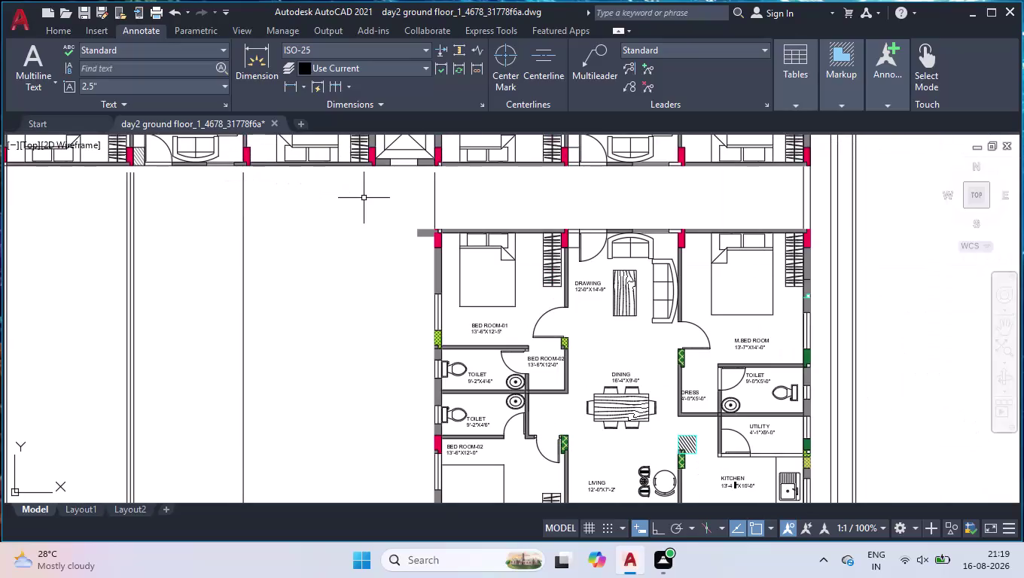
Draw a horizontal line from the corridor wall corner leftward to the left boundary line.
key(l)
key(Return)
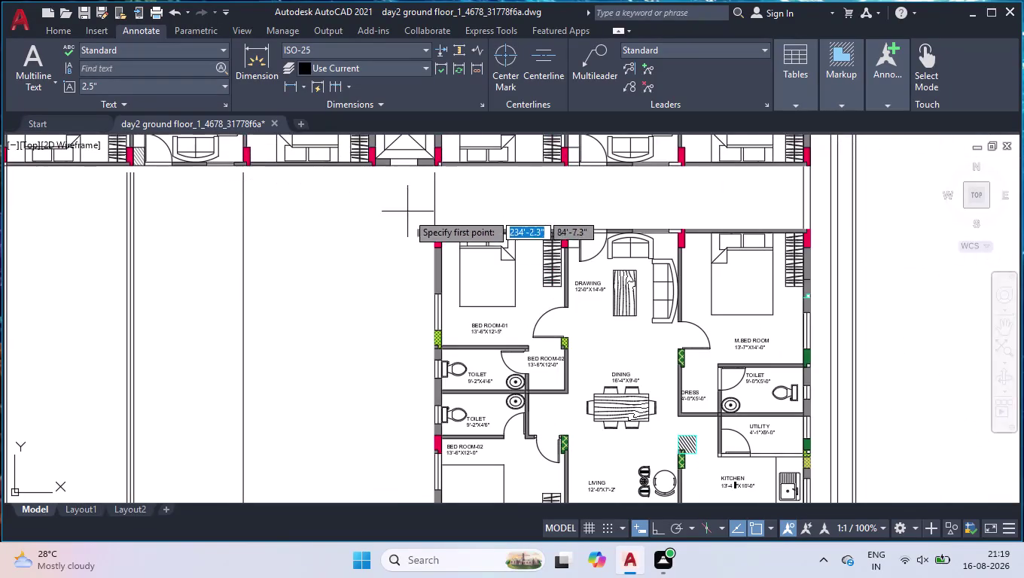
scroll(up, 3)
scroll(up, 3)
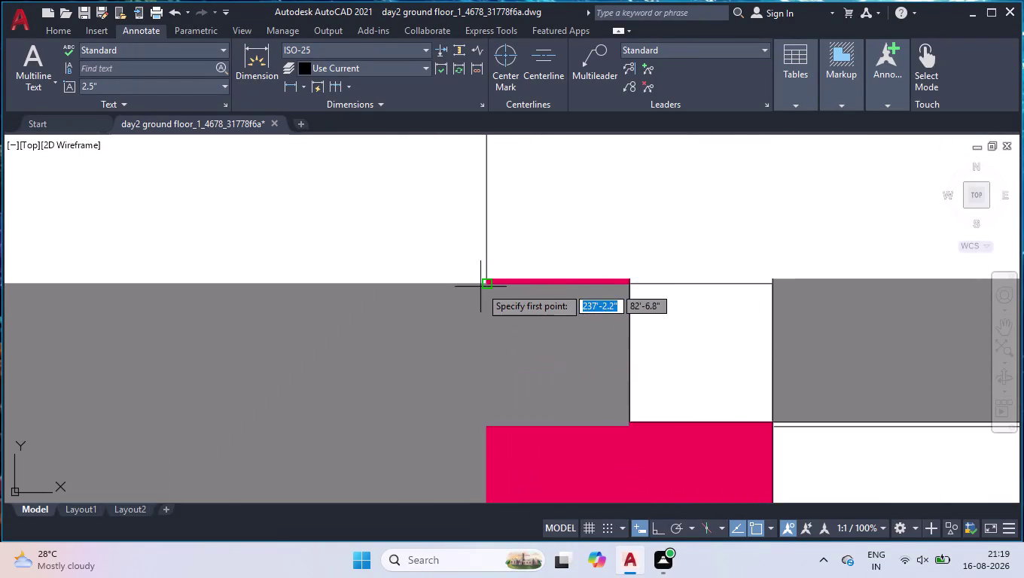
scroll(up, 3)
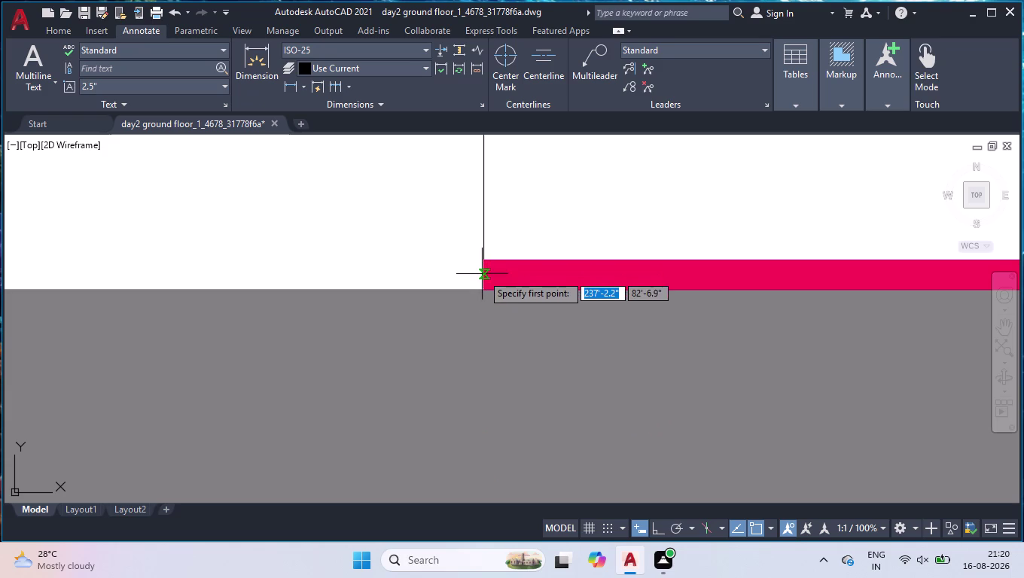
click(482, 288)
scroll(down, 3)
scroll(down, 3)
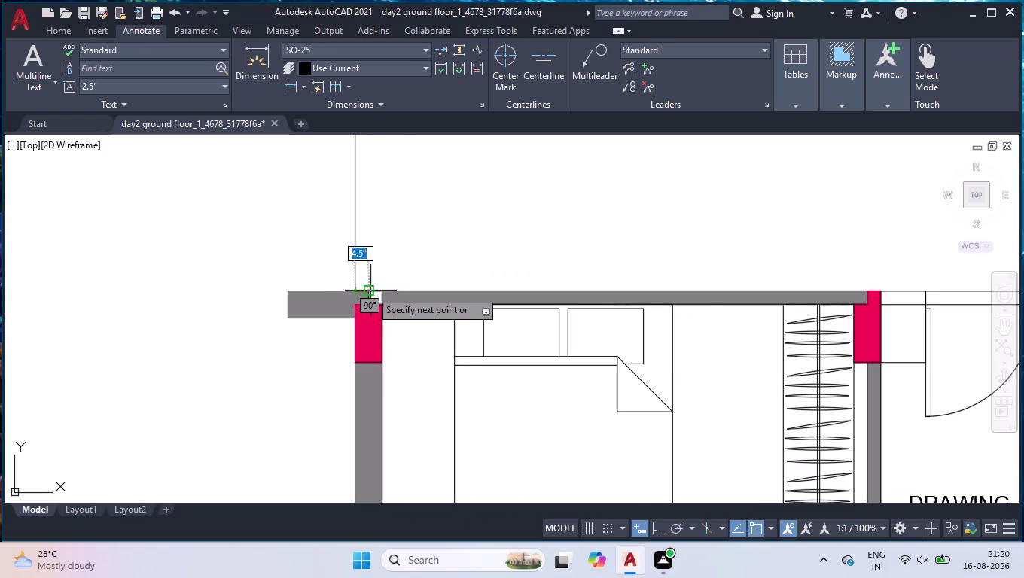
click(657, 532)
scroll(down, 3)
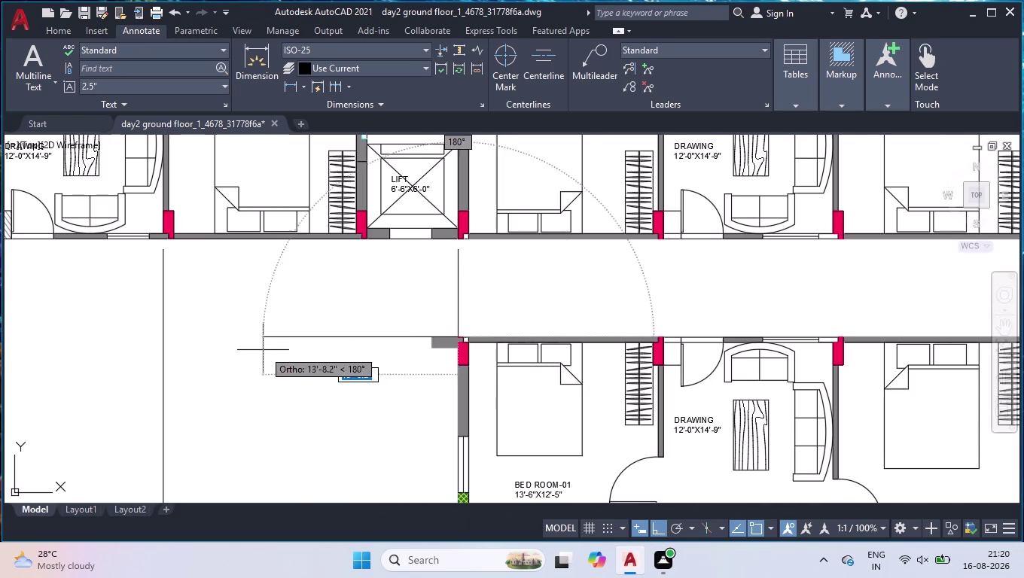
scroll(down, 3)
scroll(up, 3)
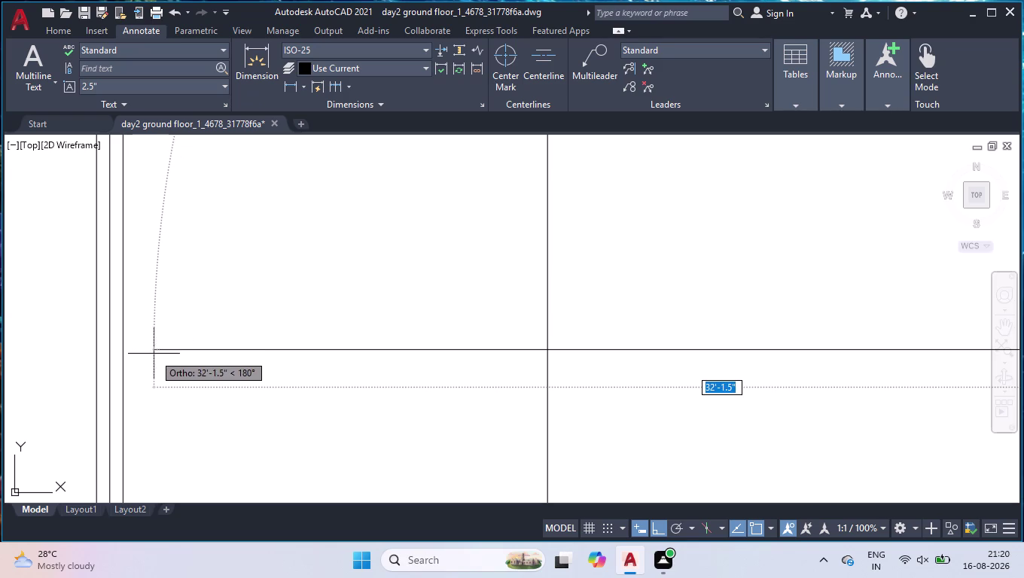
click(111, 353)
key(space)
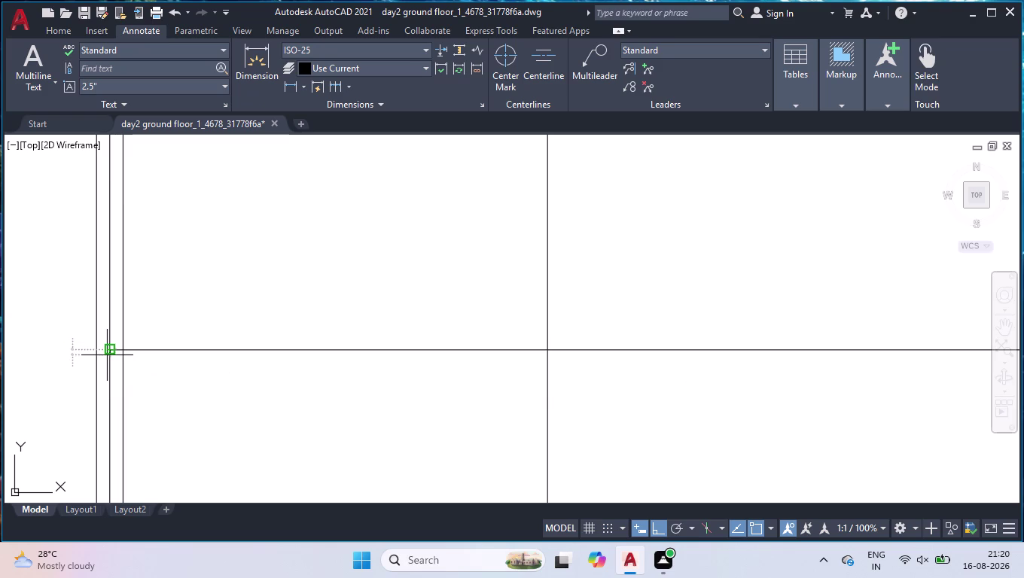
scroll(down, 3)
Fence-trim the stray vertical line segments sticking out above the new horizontal line.
text(t)
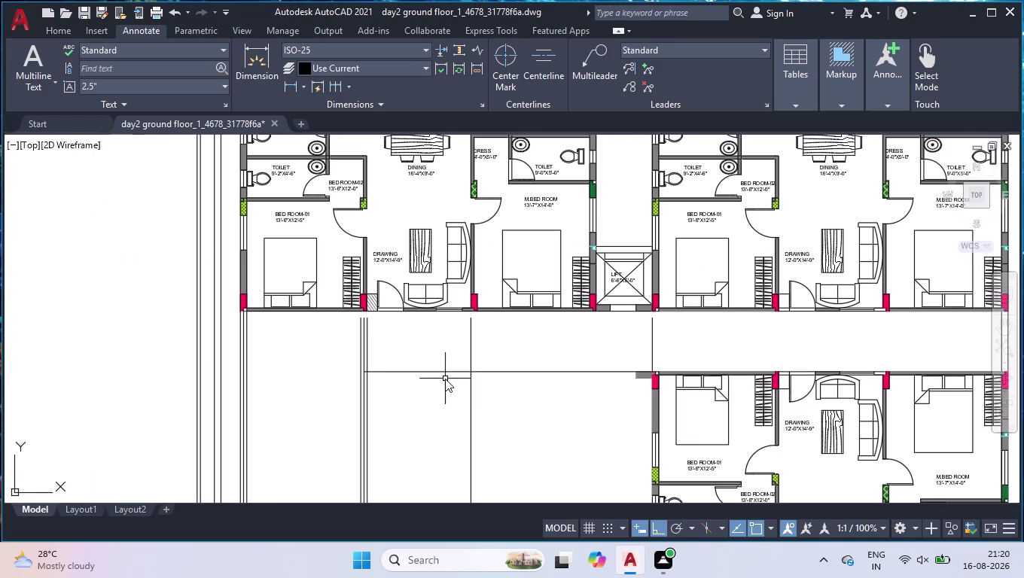
text(r)
key(Return)
scroll(up, 3)
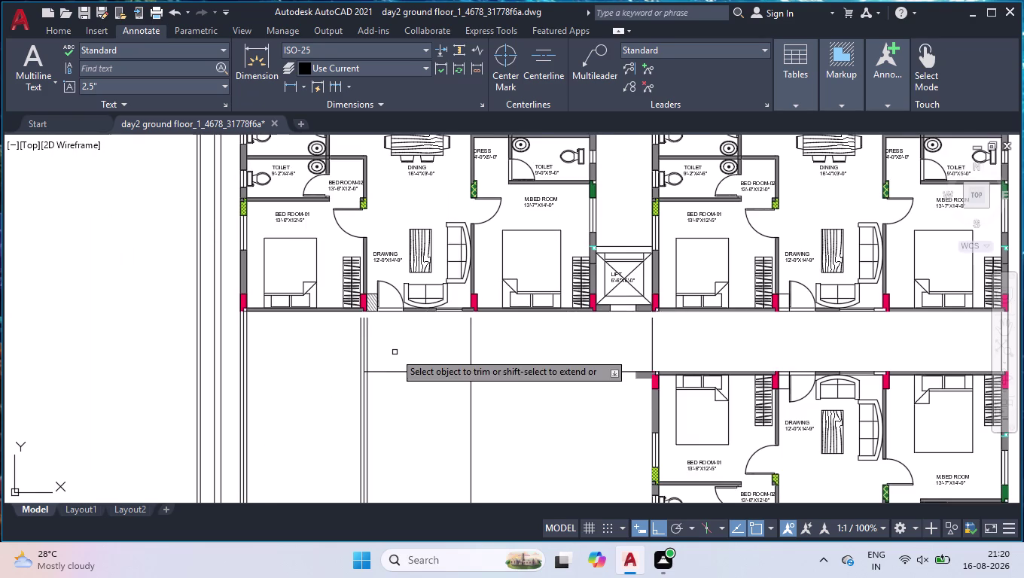
scroll(up, 3)
click(273, 367)
scroll(down, 3)
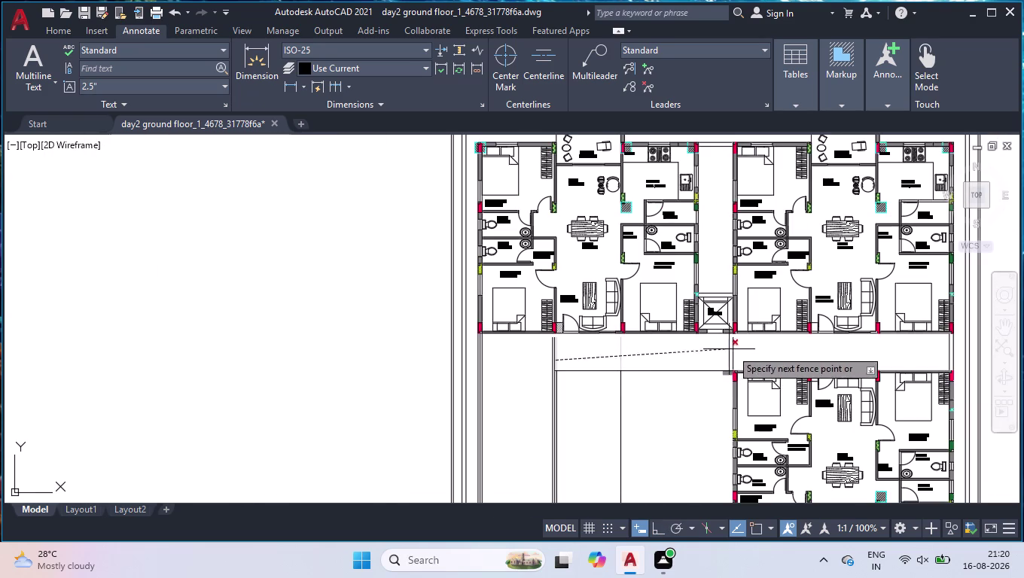
click(759, 347)
key(Return)
scroll(down, 3)
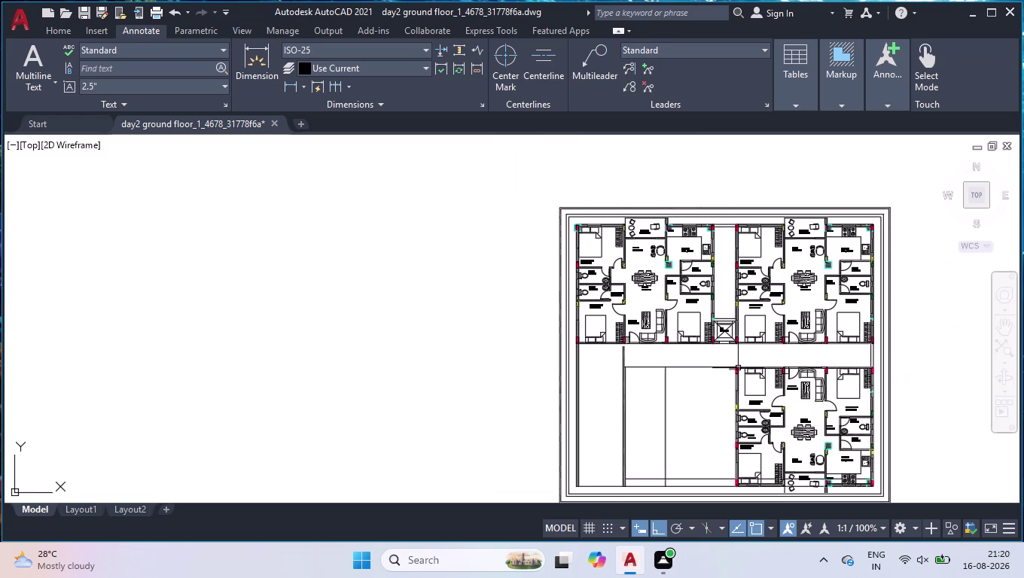
scroll(up, 3)
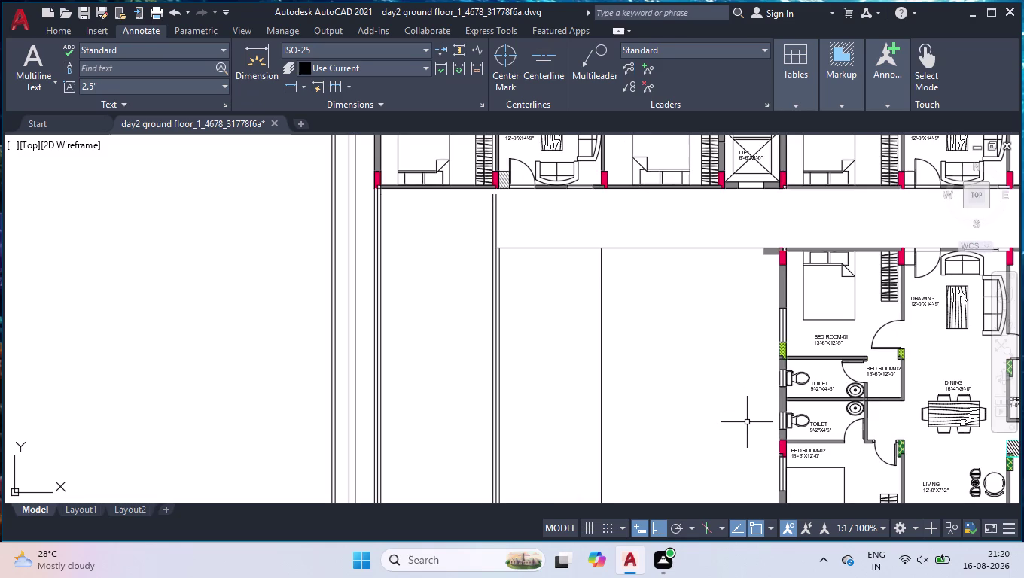
scroll(up, 3)
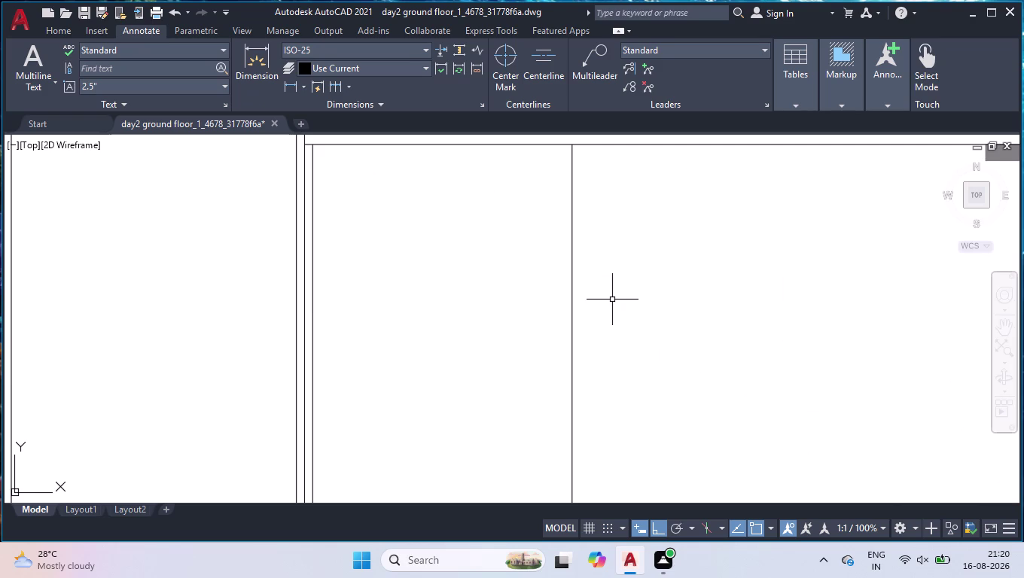
Extend the divider line using a fence selection.
scroll(down, 3)
scroll(down, 3)
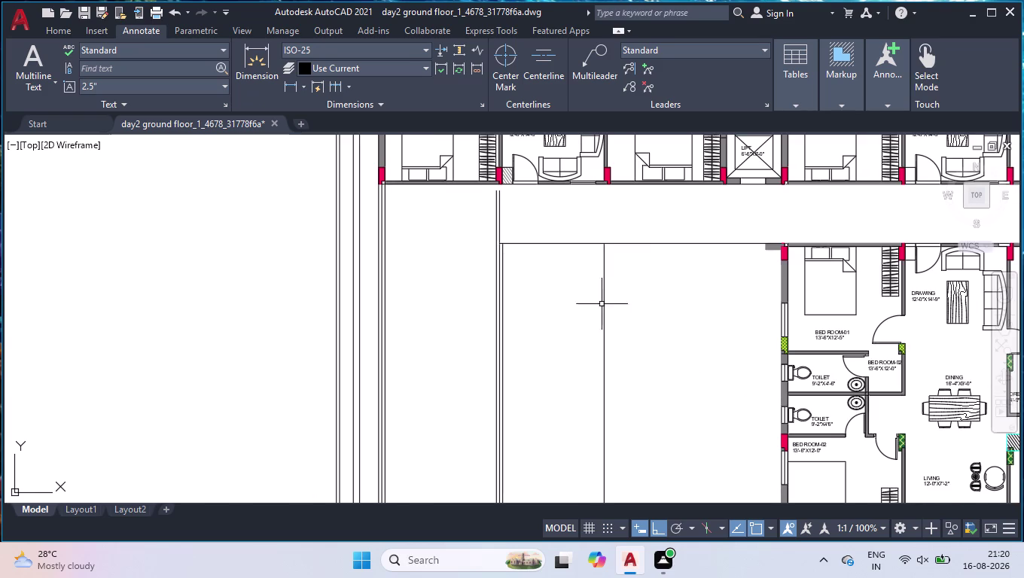
text(ex)
key(Return)
click(516, 222)
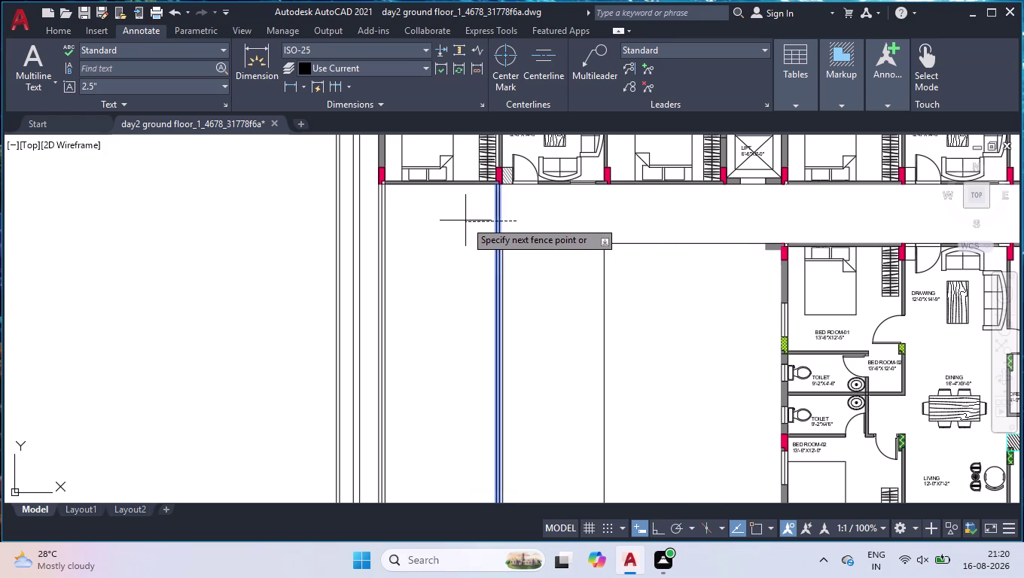
click(467, 218)
key(Return)
scroll(down, 3)
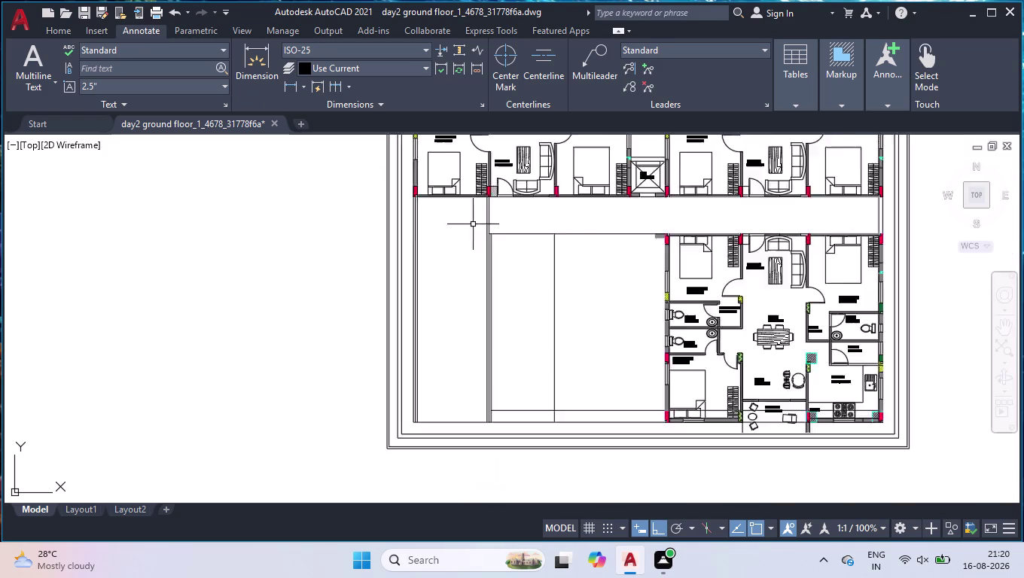
scroll(down, 3)
scroll(up, 3)
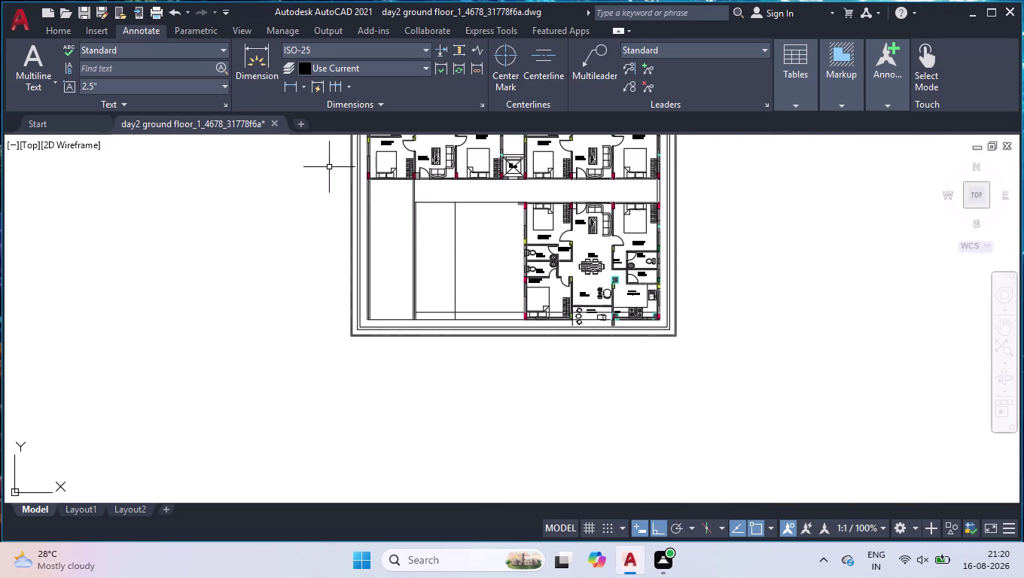
scroll(up, 3)
scroll(down, 3)
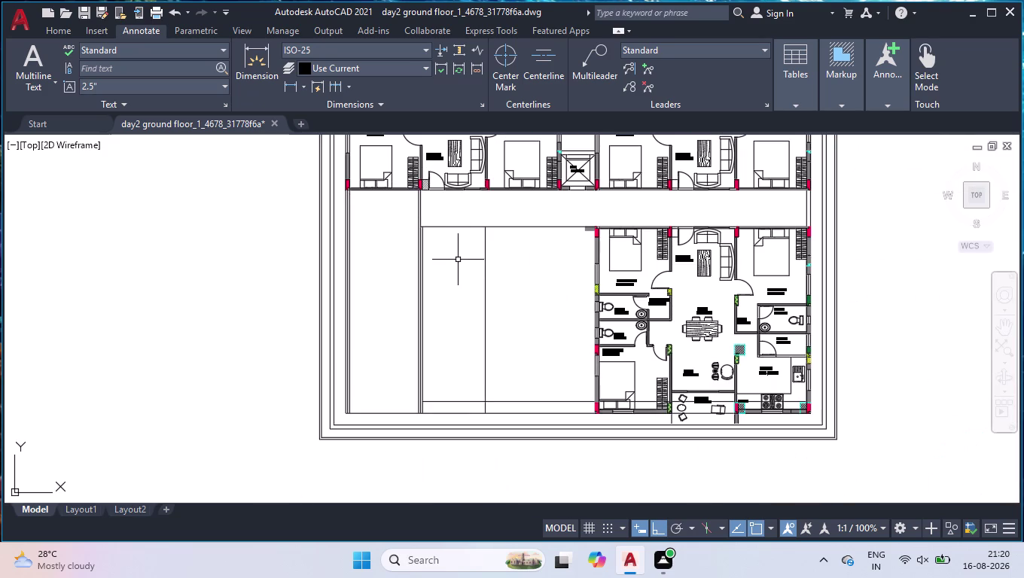
Draw a vertical line from the bottom boundary up to the corridor wall.
key(l)
key(Return)
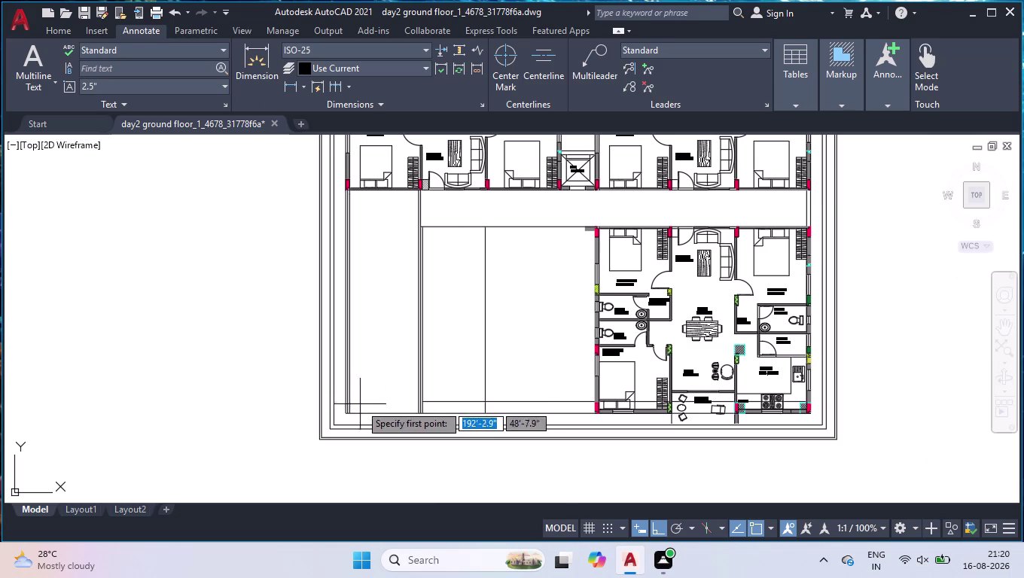
click(386, 409)
scroll(up, 3)
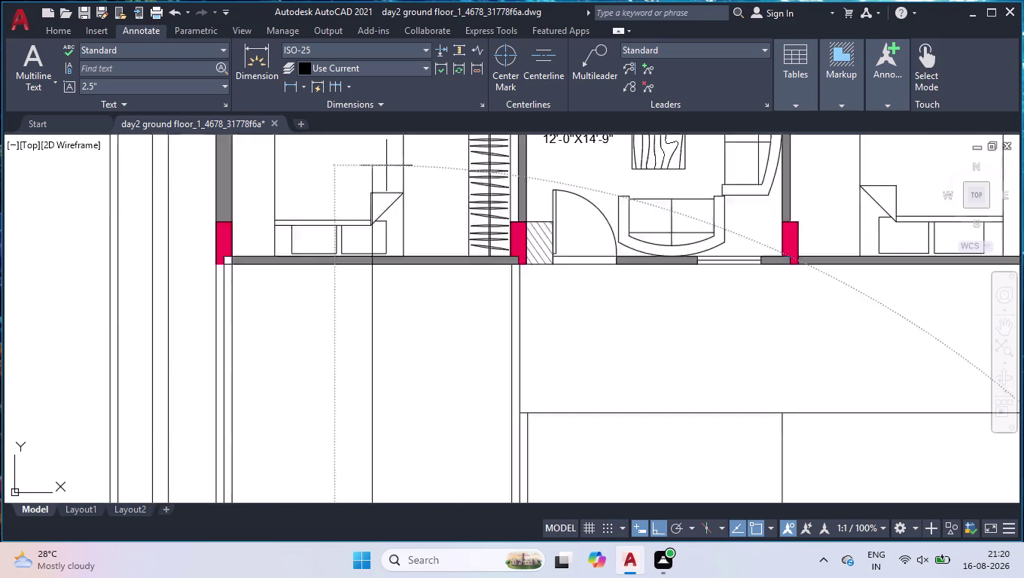
scroll(up, 3)
scroll(up, 3)
click(355, 378)
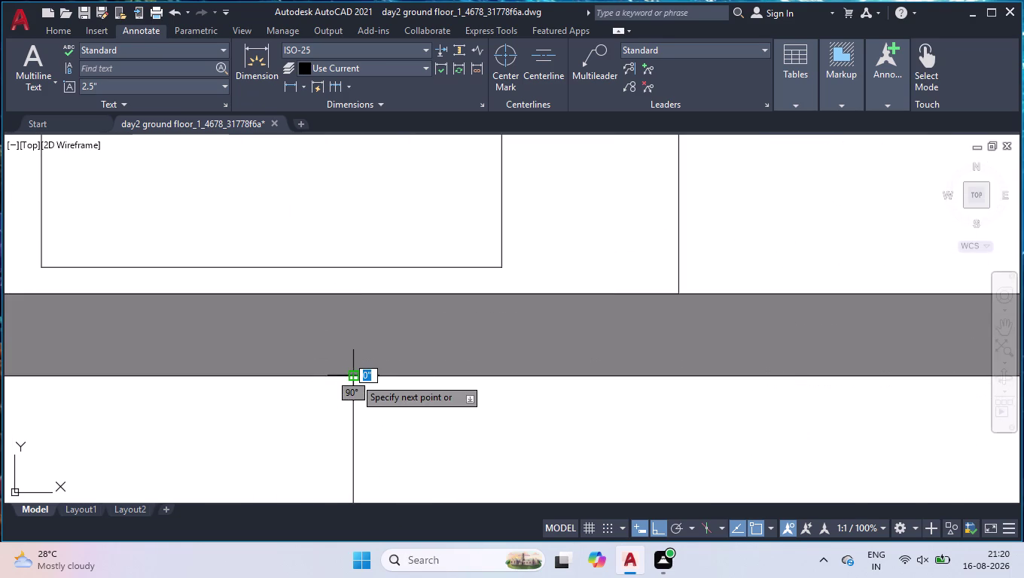
key(space)
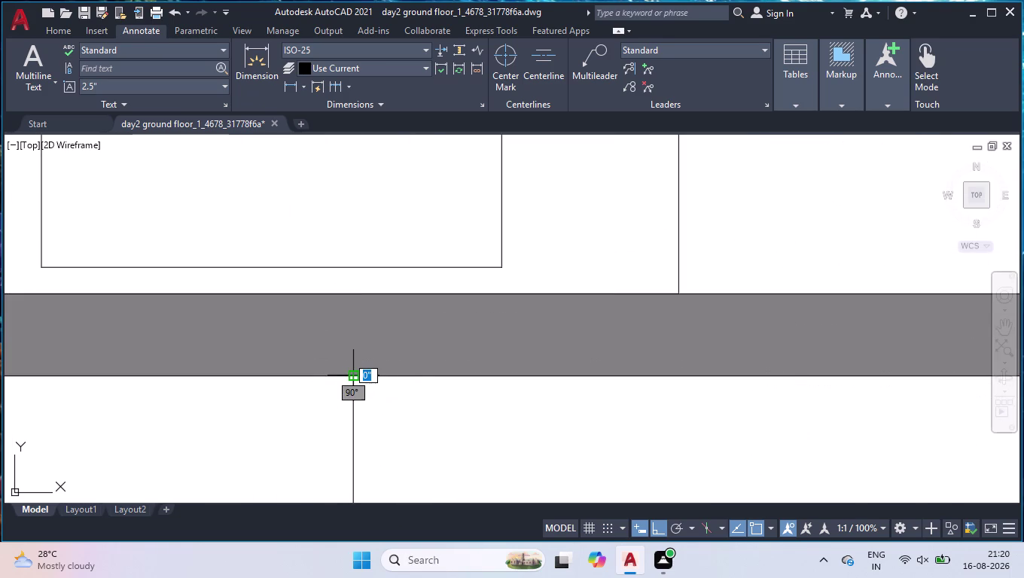
scroll(down, 3)
scroll(down, 3)
Bring up the Home tab's drawing and editing tools.
click(52, 34)
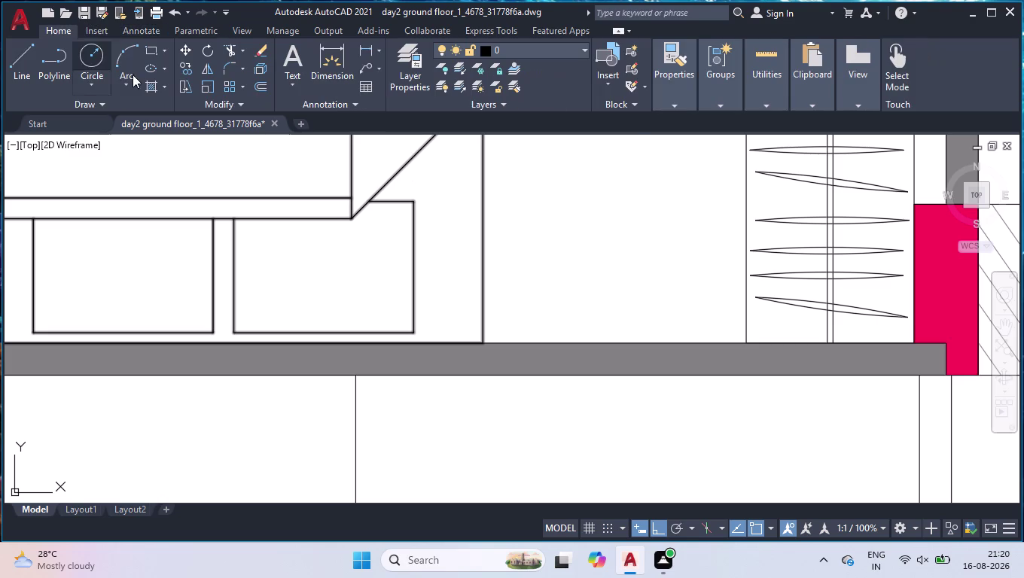
scroll(down, 3)
scroll(down, 3)
scroll(down, 3)
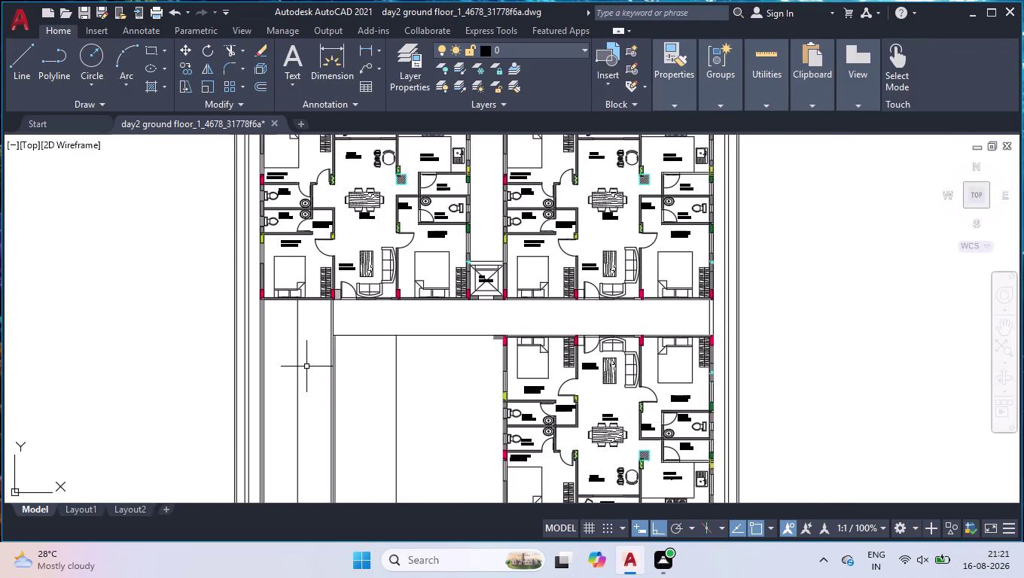
scroll(down, 3)
scroll(up, 3)
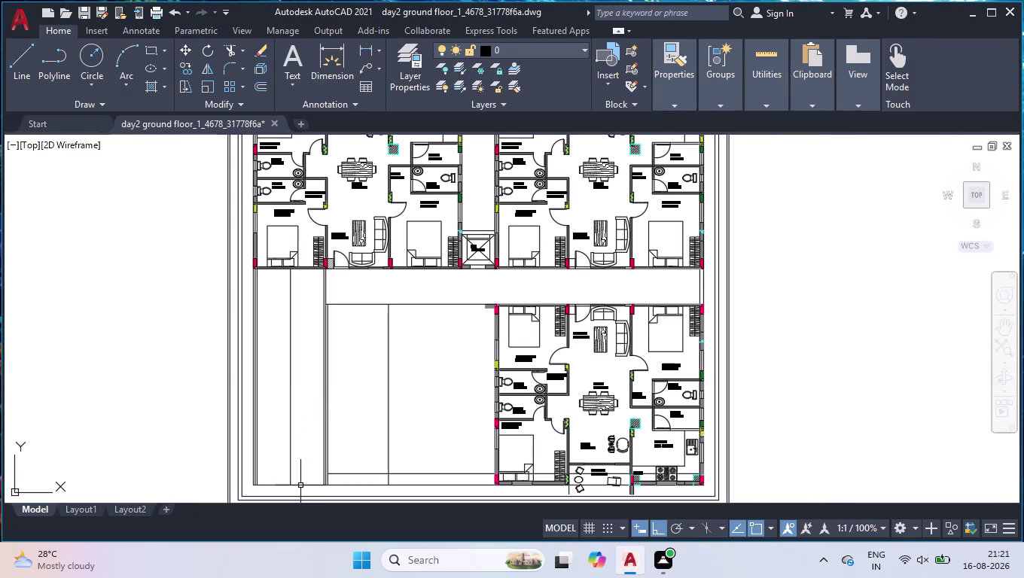
scroll(up, 3)
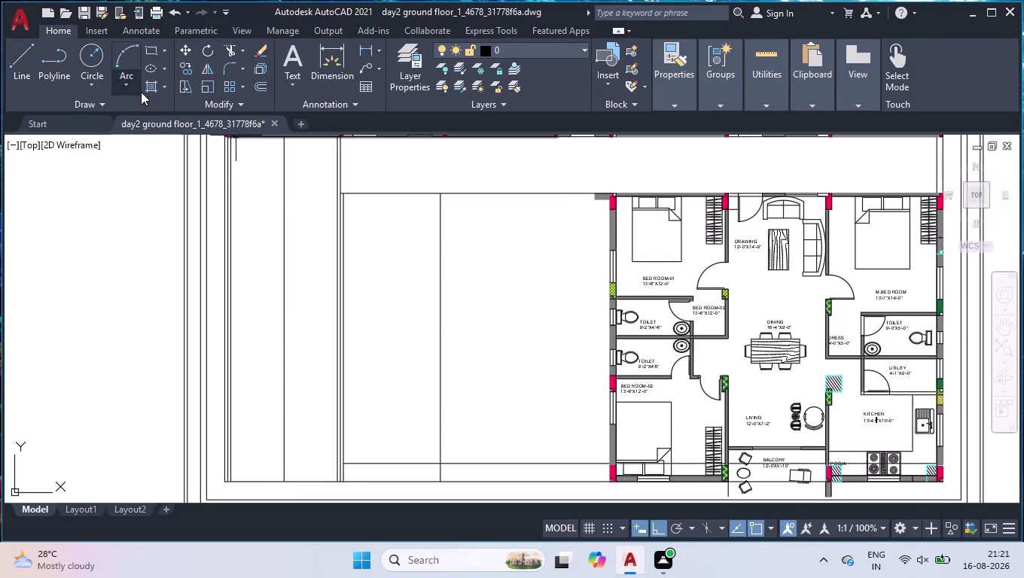
click(147, 89)
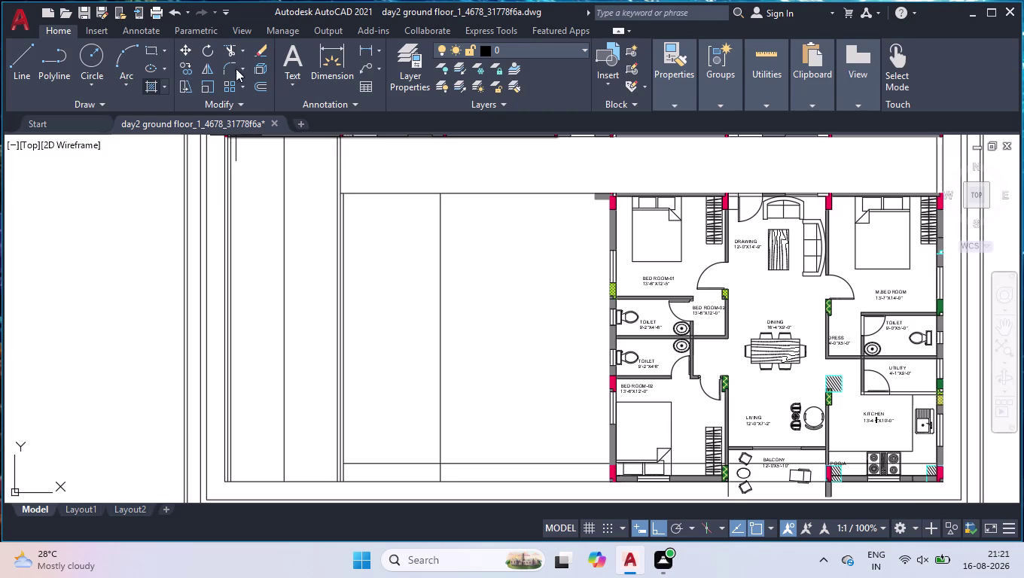
Start a black hatch and pick the narrow strip at the left edge.
click(263, 69)
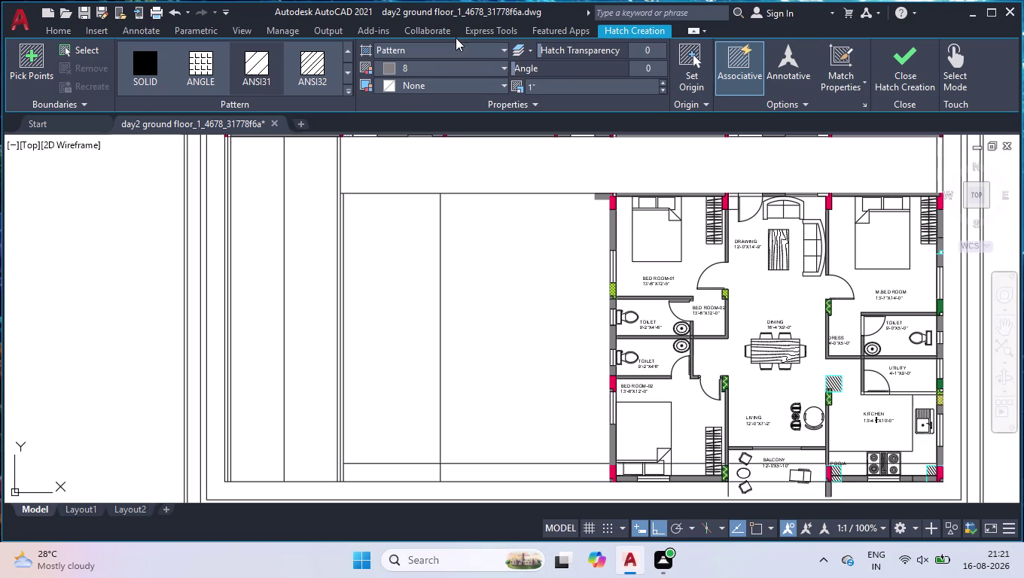
click(431, 67)
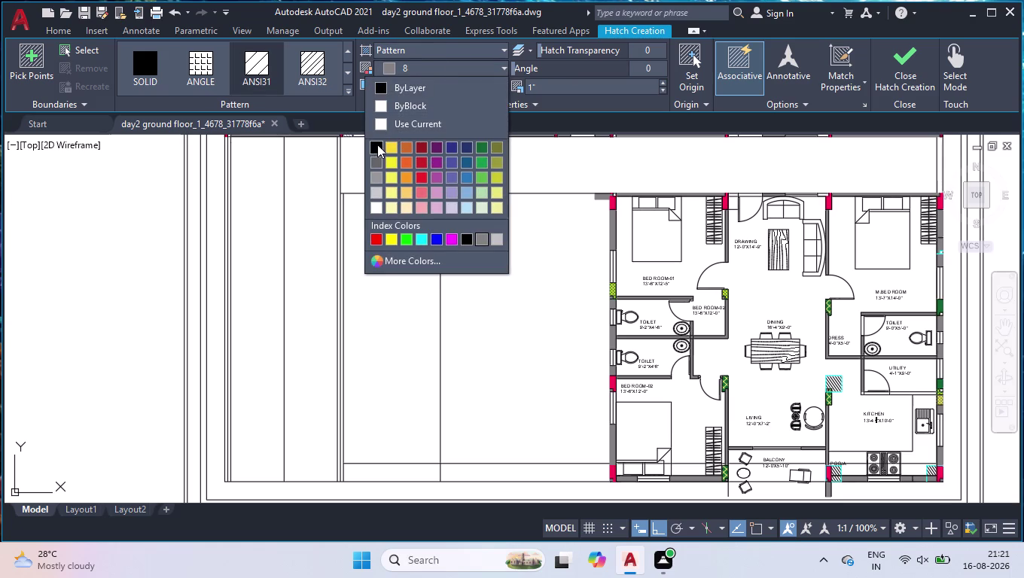
click(378, 145)
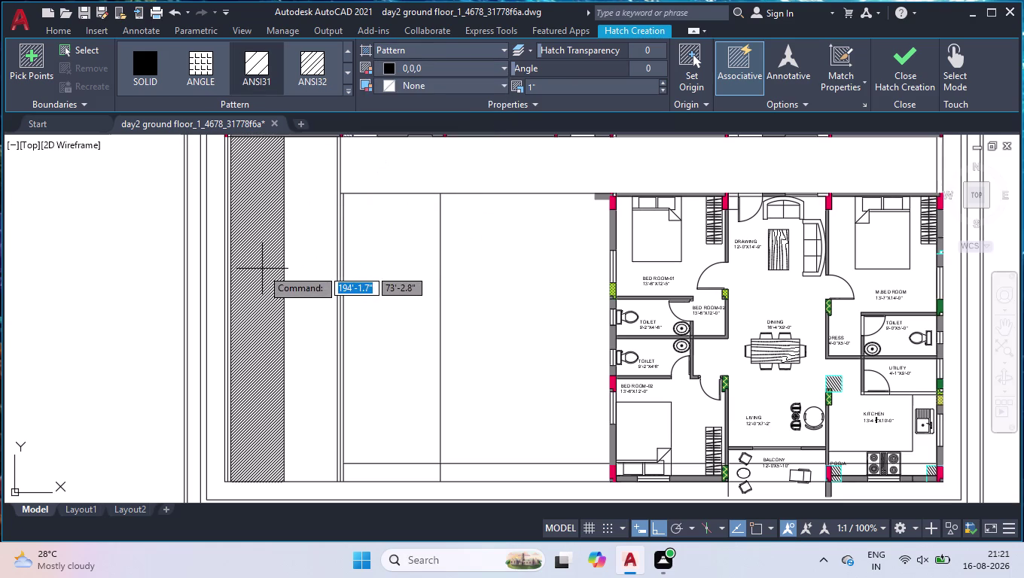
click(262, 269)
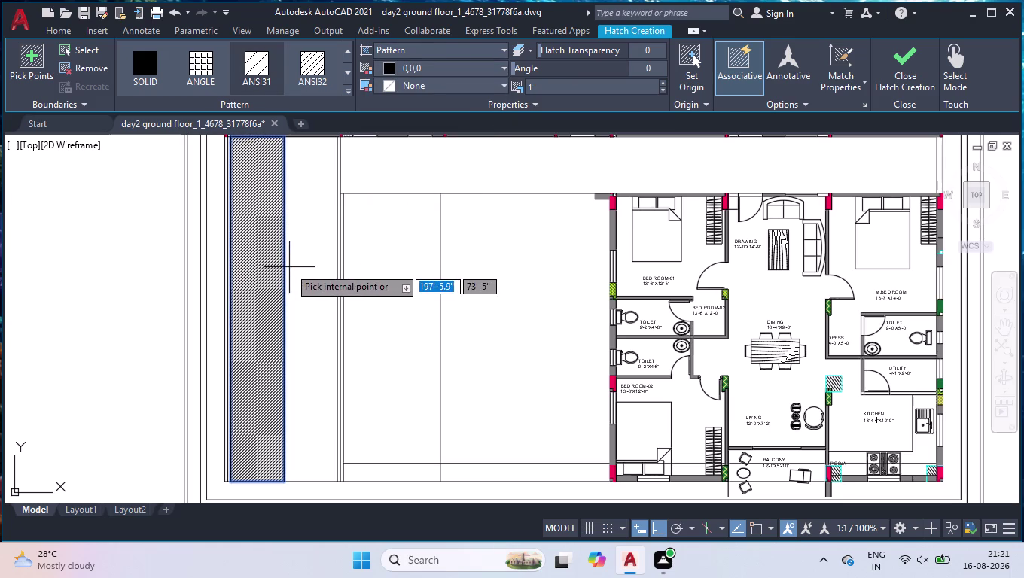
click(532, 85)
key(4)
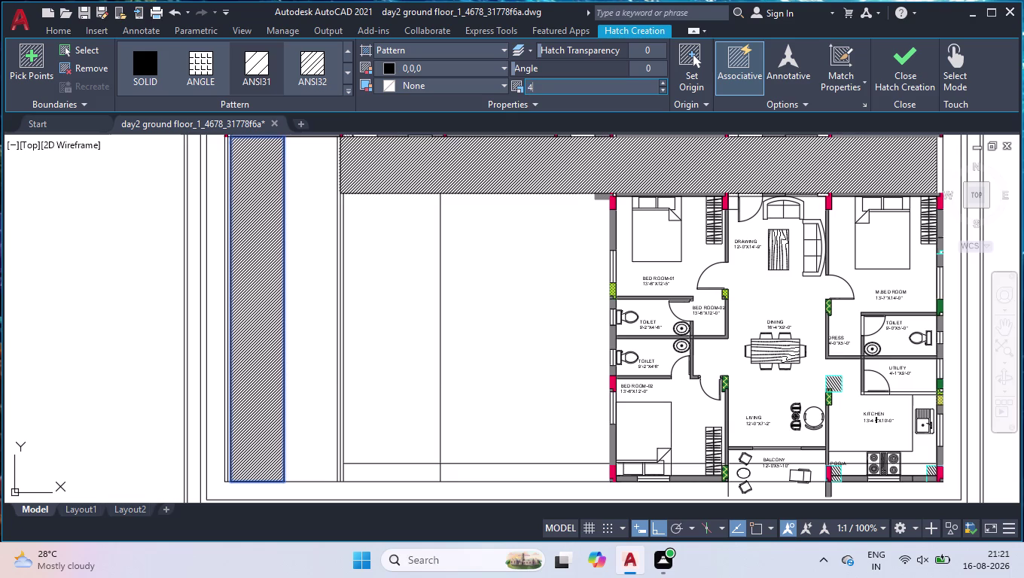
key(Return)
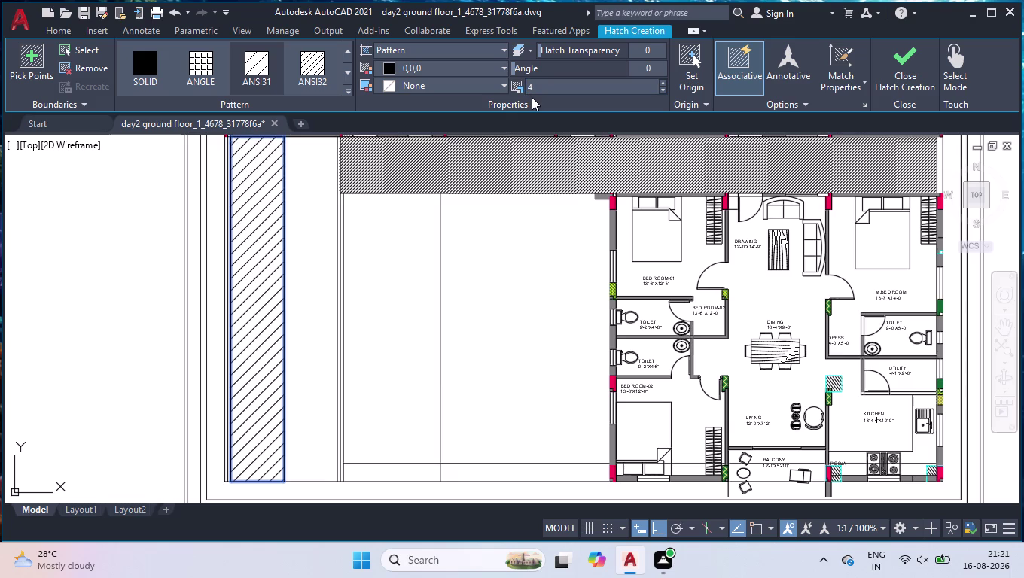
Set the hatch scale to 6, add the second strip, and finish the hatch.
click(542, 88)
key(6)
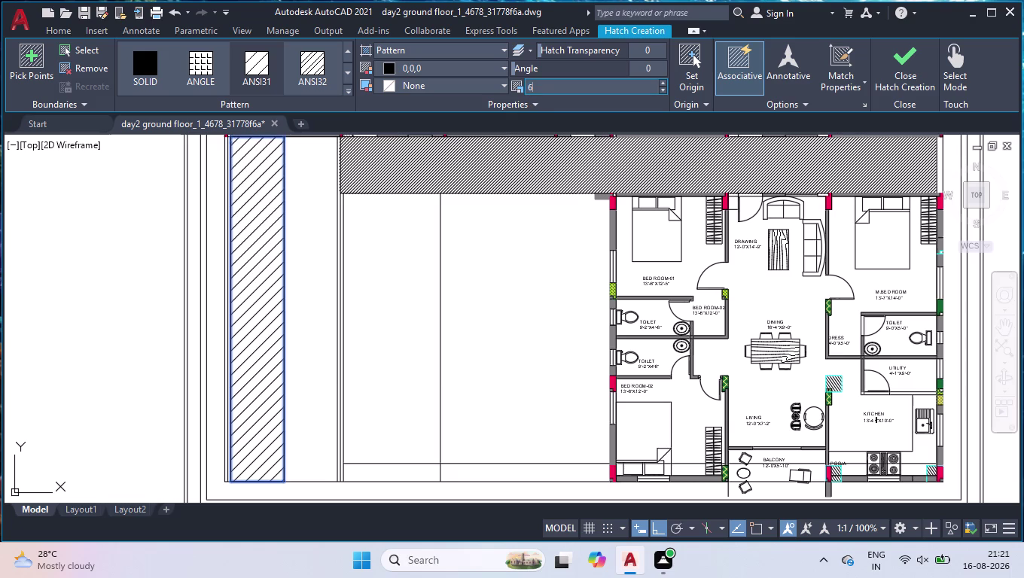
key(Return)
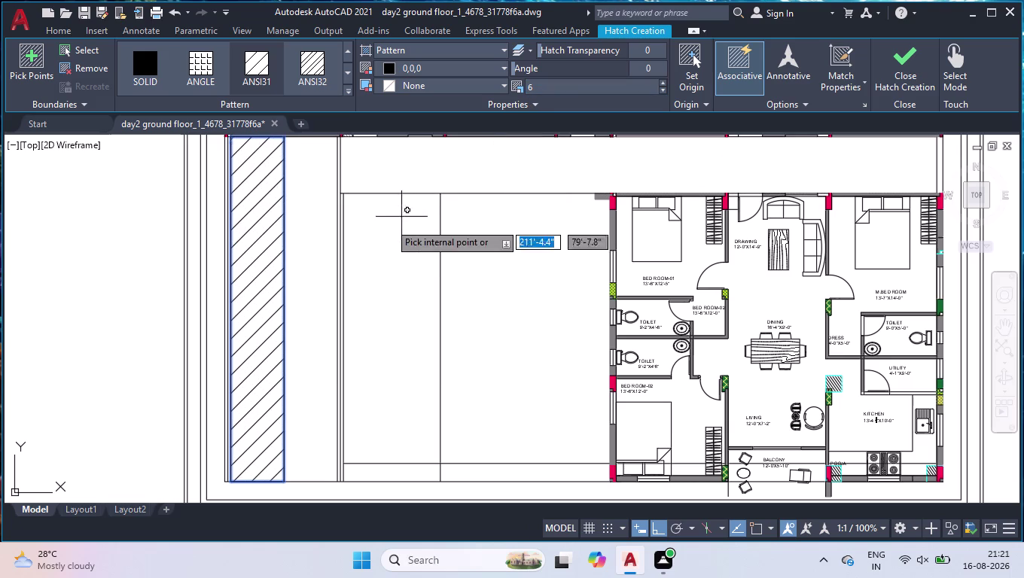
click(316, 242)
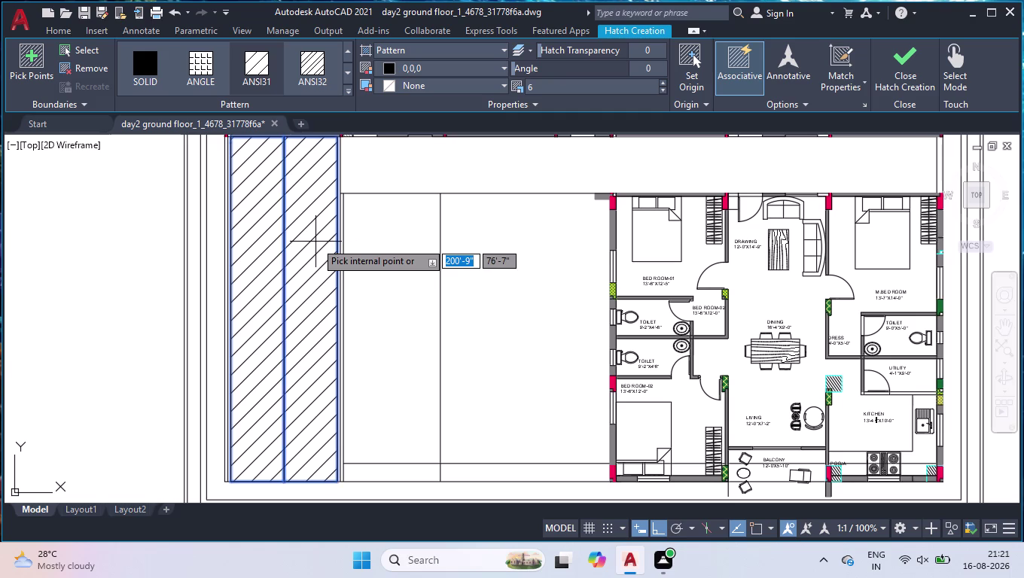
click(553, 72)
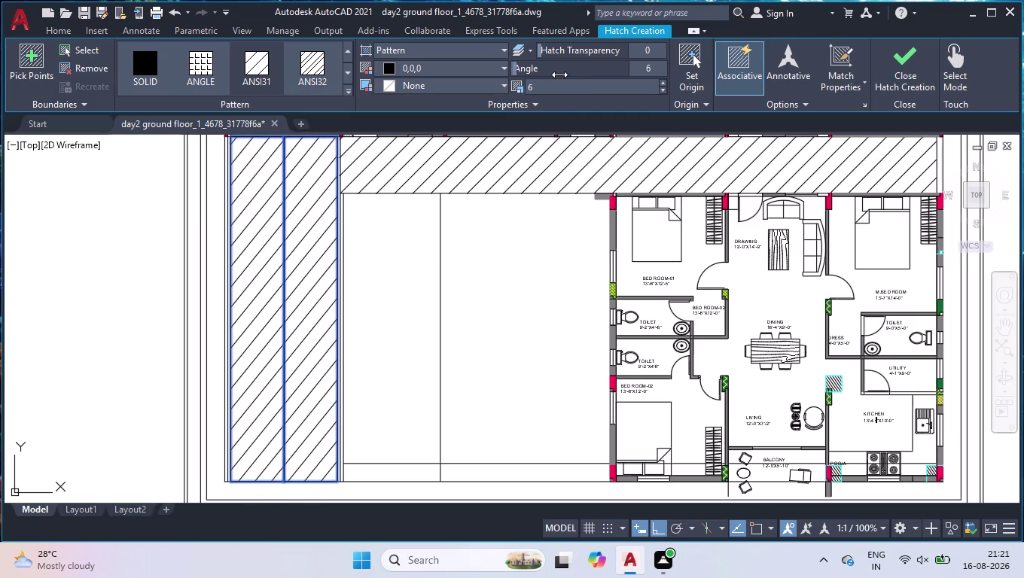
key(Return)
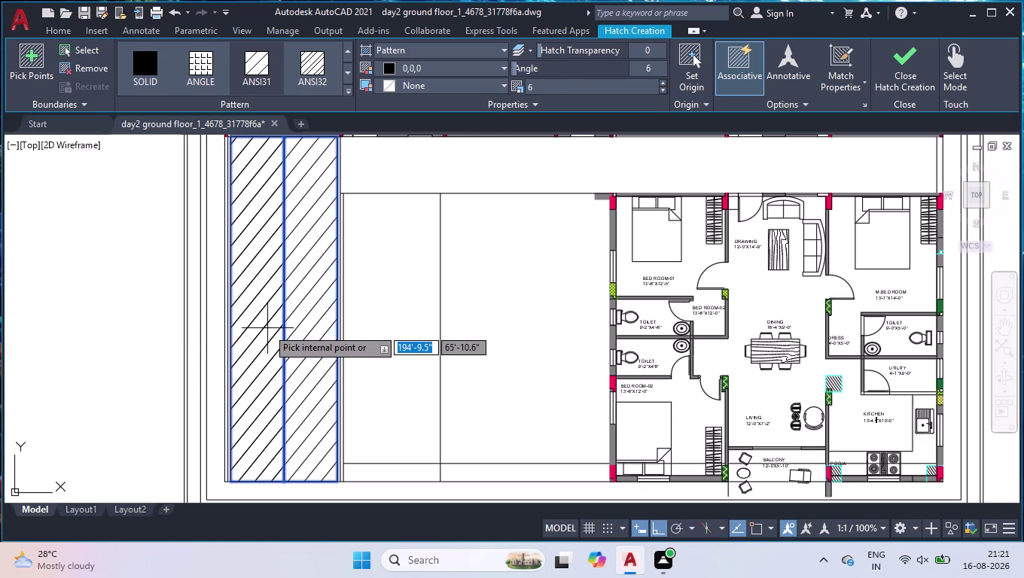
key(Delete)
key(space)
key(space)
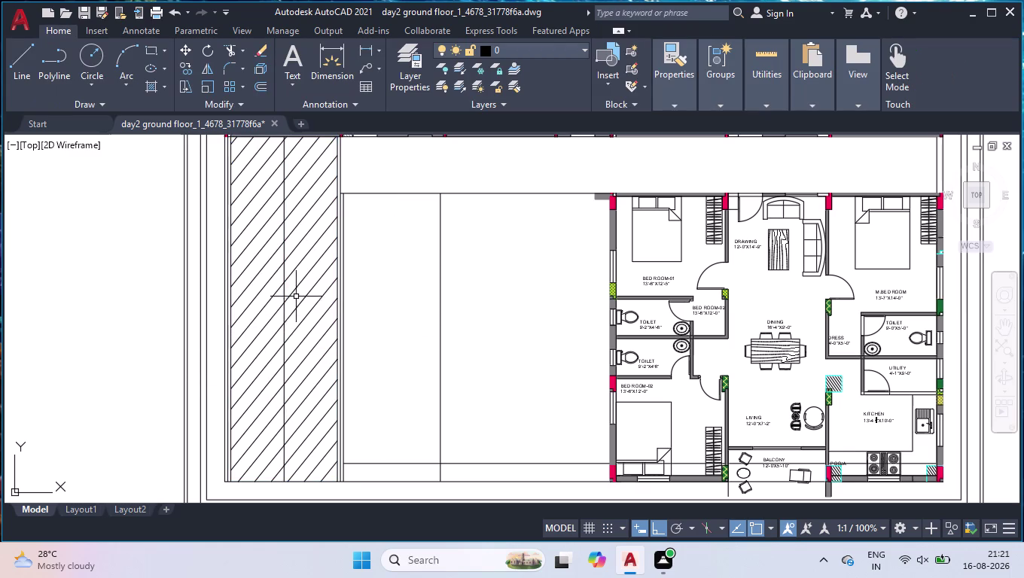
Select and delete the existing strip hatches.
click(296, 280)
click(307, 302)
click(301, 312)
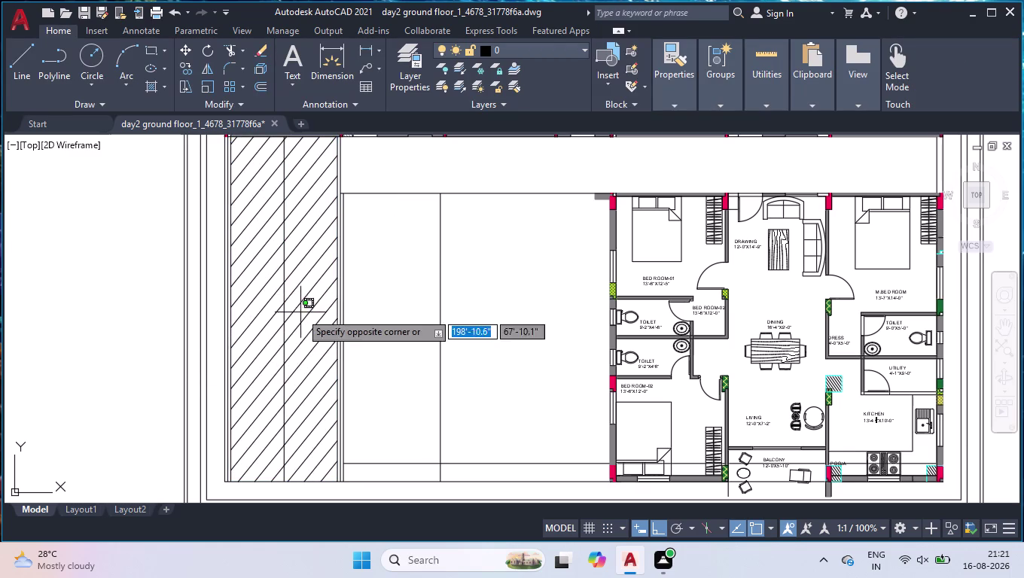
click(297, 342)
key(Delete)
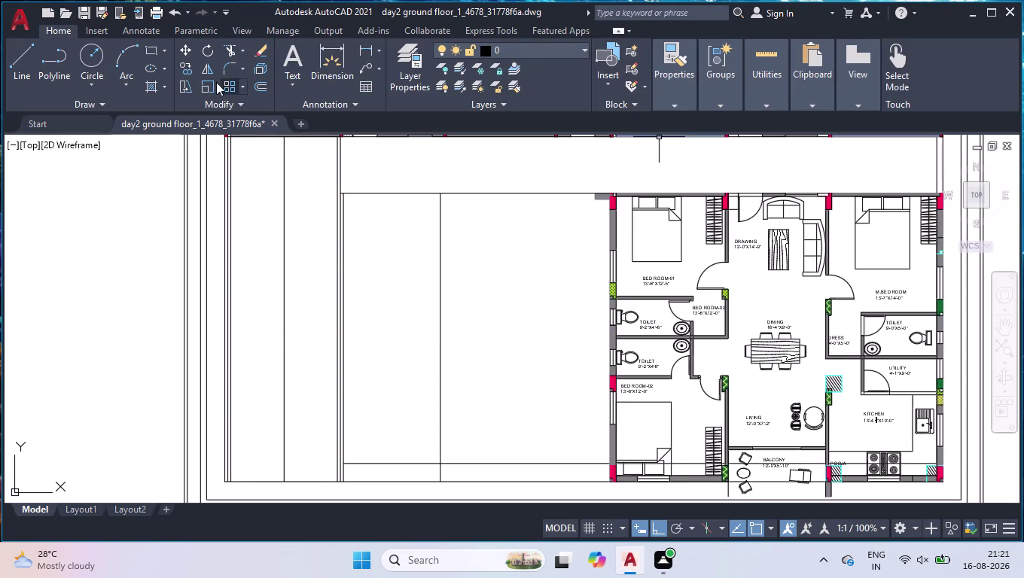
Re-hatch the first strip, then hatch the second strip with its angle tilted the opposite way.
click(148, 91)
click(252, 234)
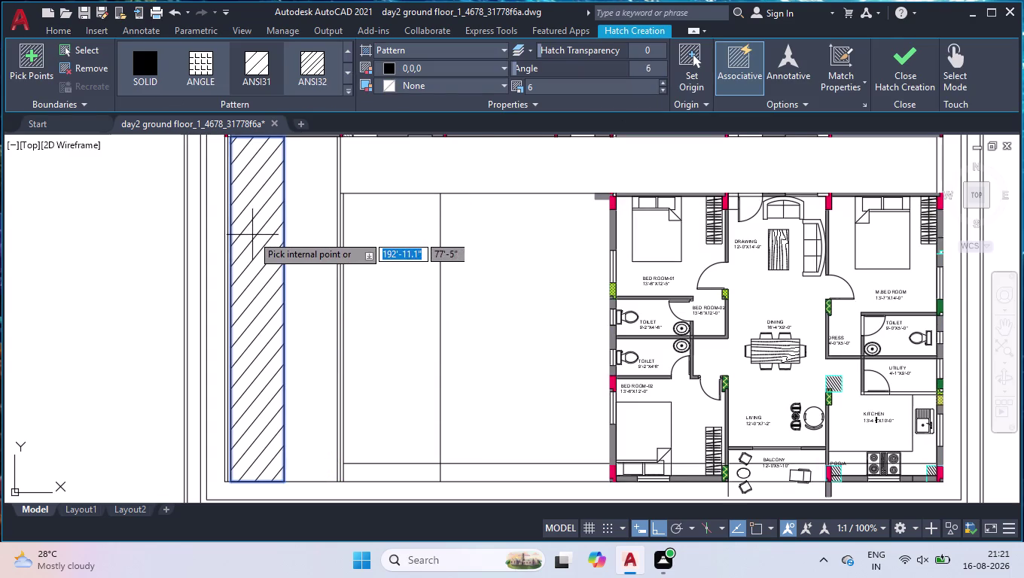
key(Return)
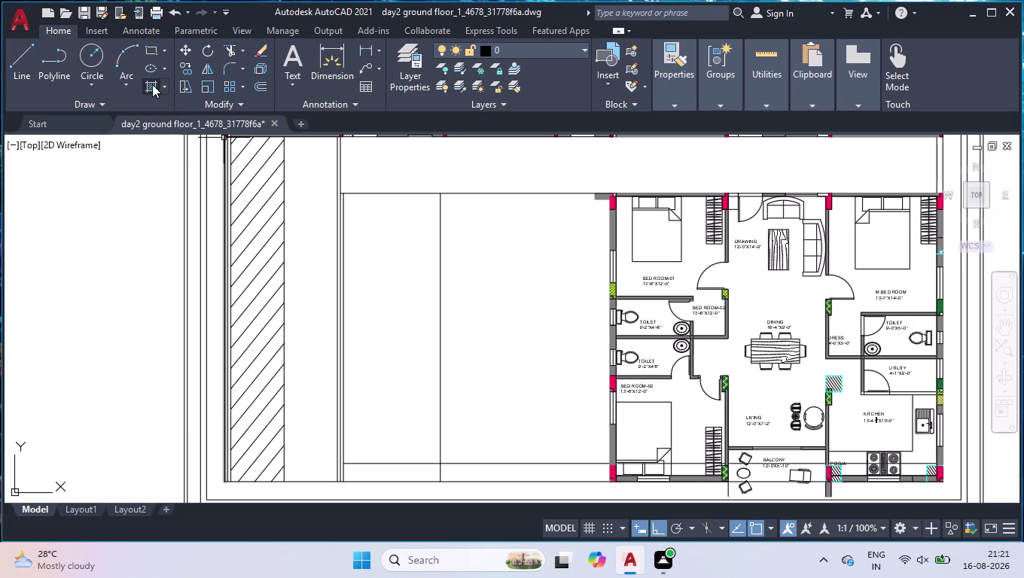
click(151, 84)
click(314, 176)
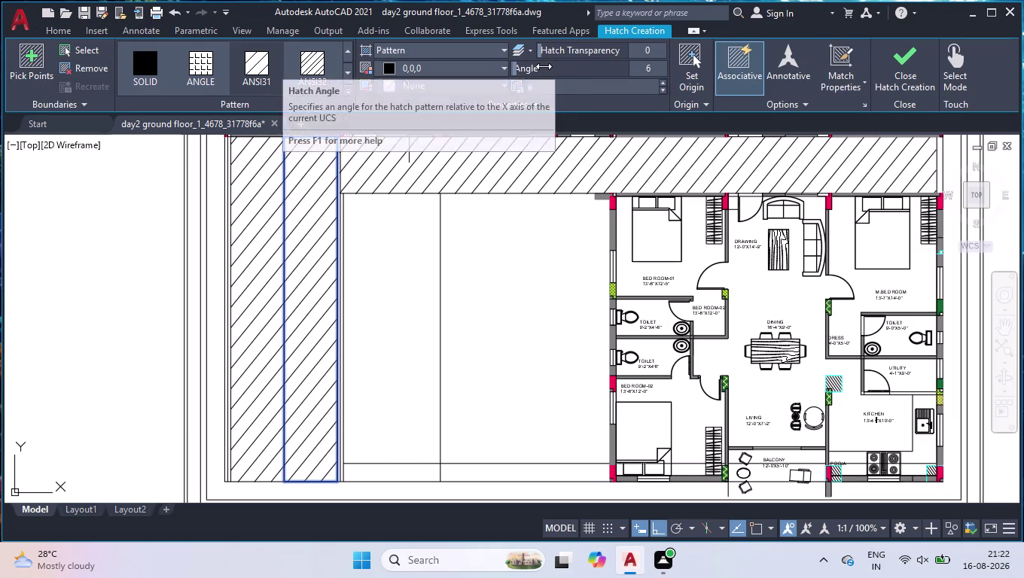
drag(544, 66, 575, 59)
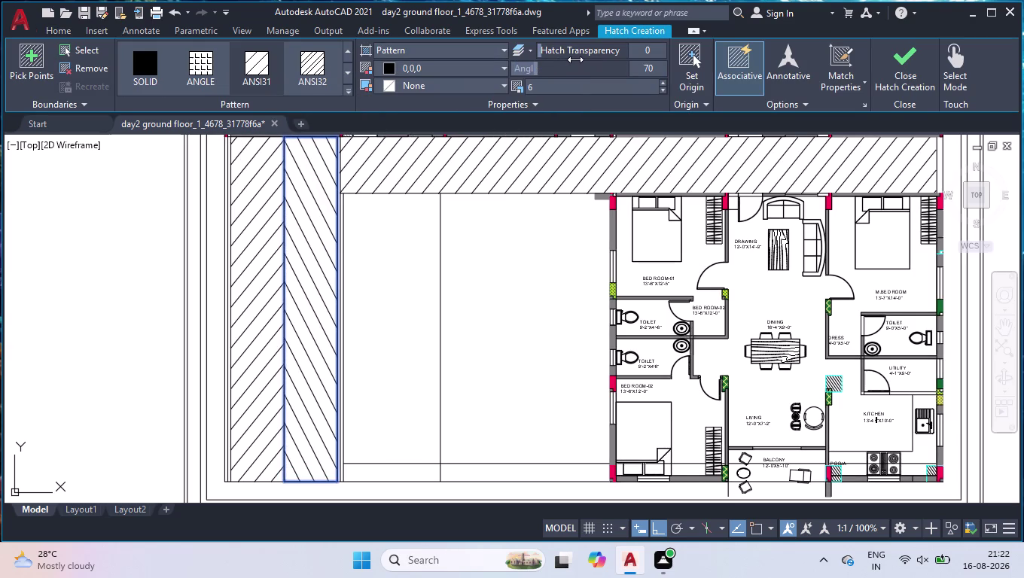
drag(576, 59, 577, 59)
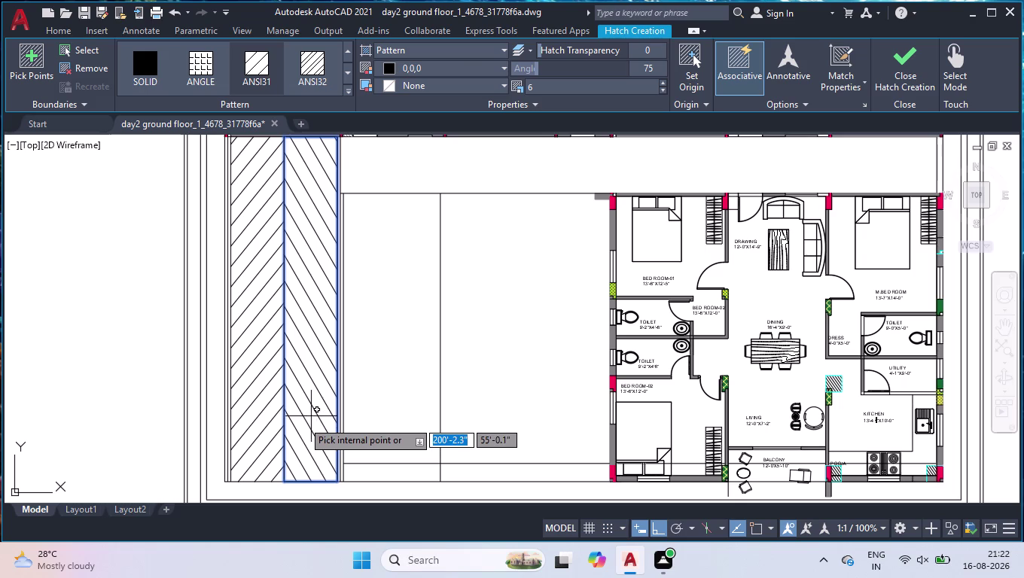
key(Return)
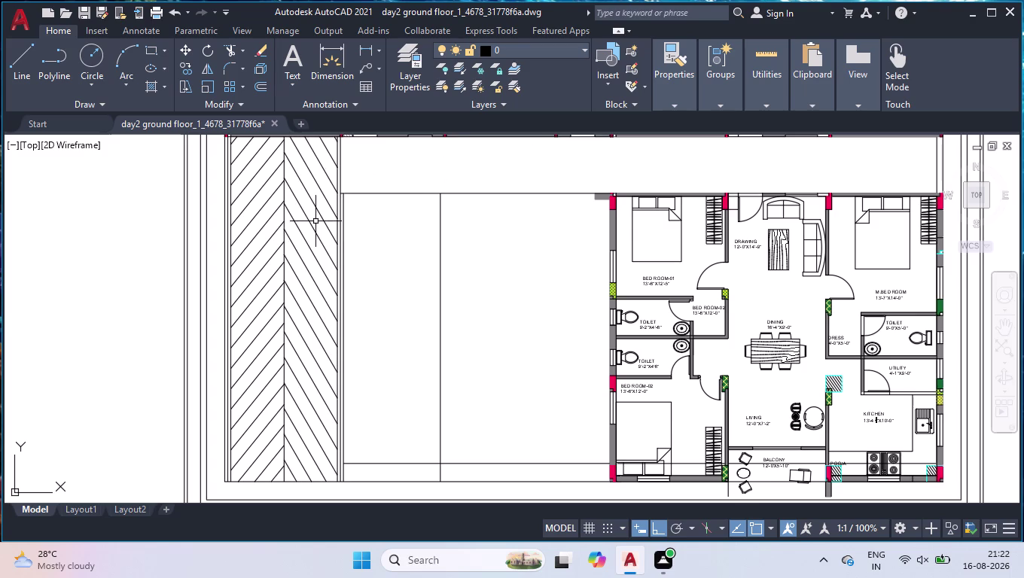
Fine-tune the second strip's hatch angle to about 75° and exit the hatch editor.
click(311, 200)
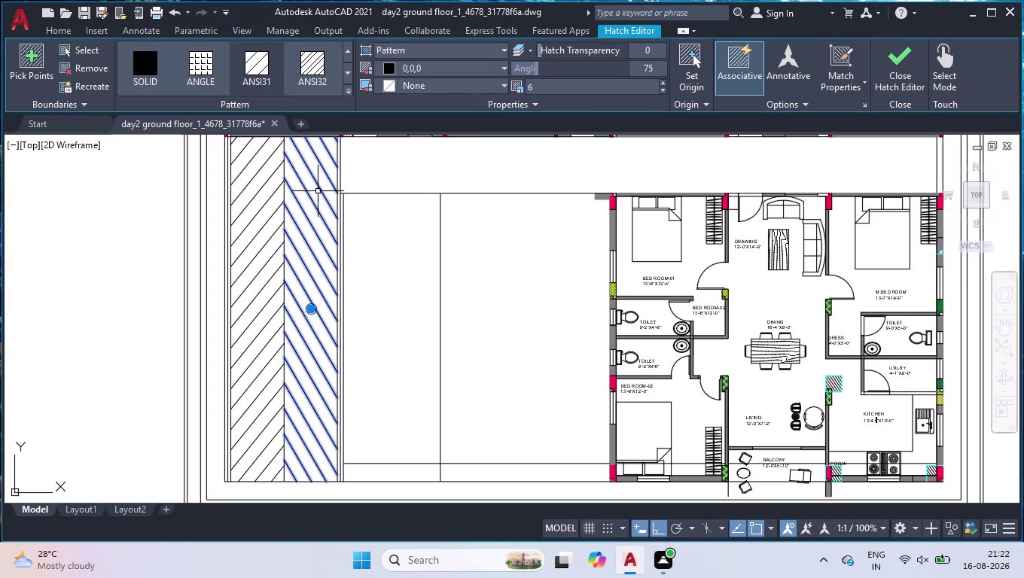
click(541, 64)
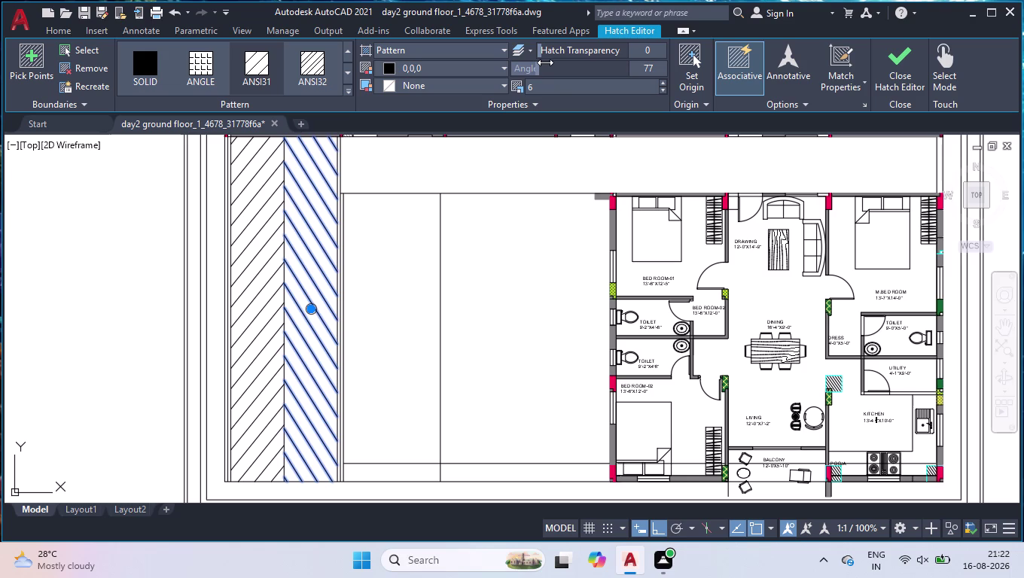
scroll(up, 3)
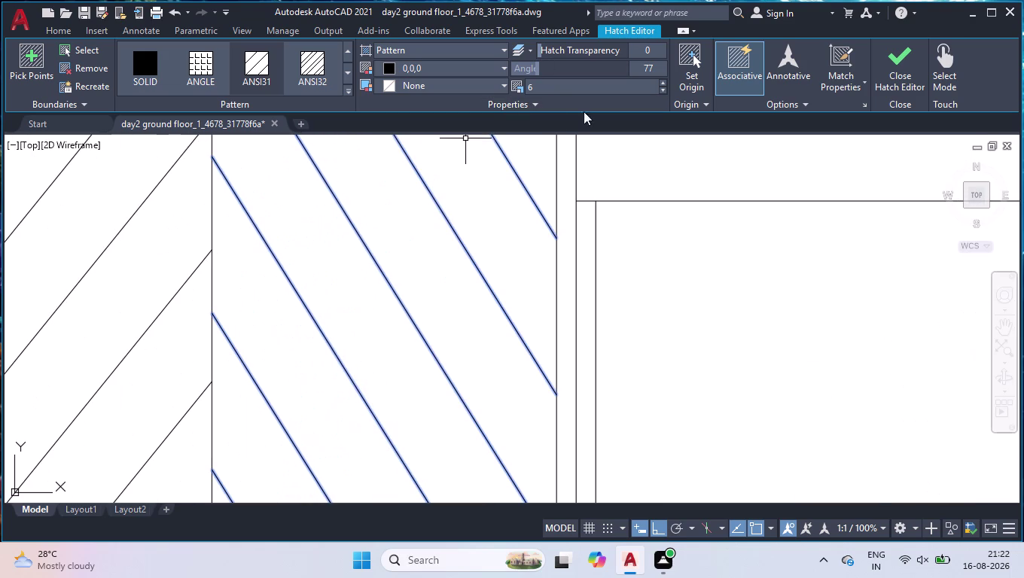
click(596, 70)
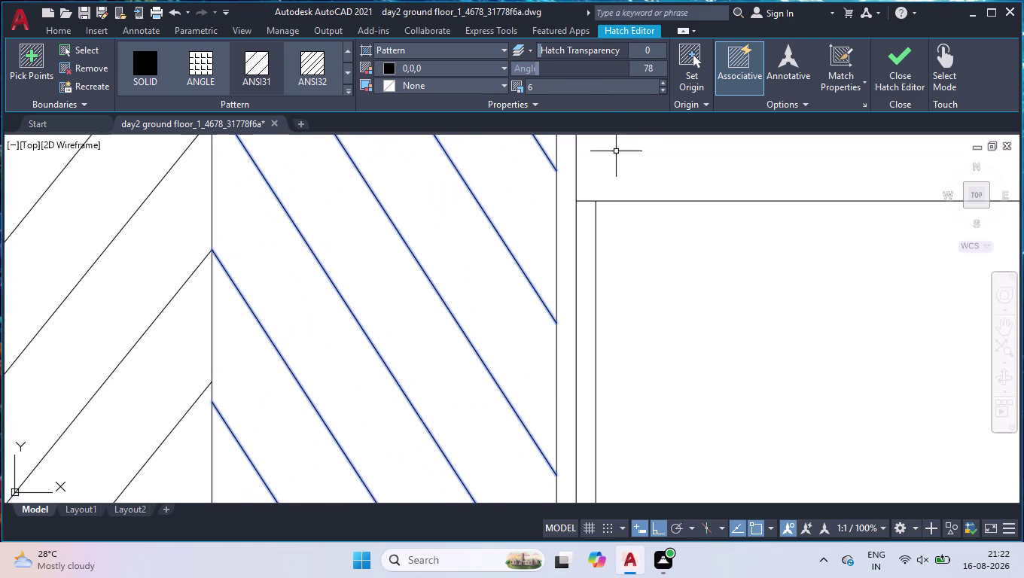
key(Return)
scroll(down, 3)
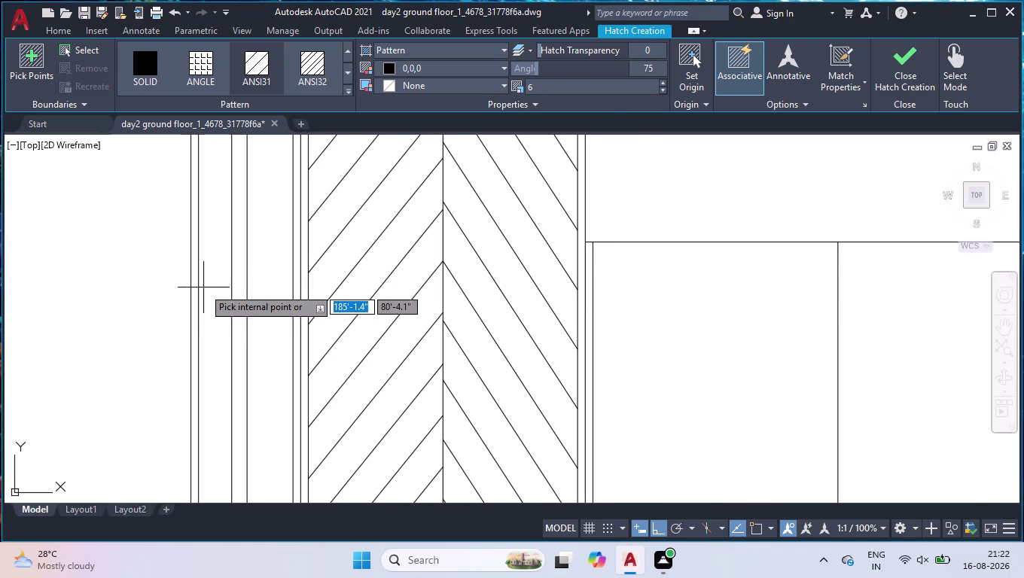
key(Return)
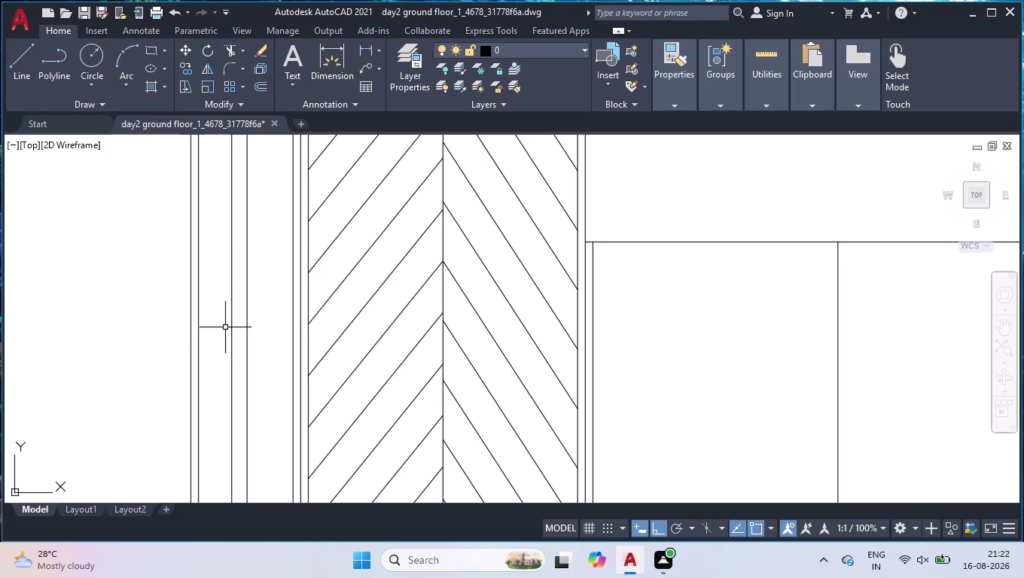
Offset the corridor's lower edge line 9" downward across the open area.
scroll(down, 3)
scroll(down, 3)
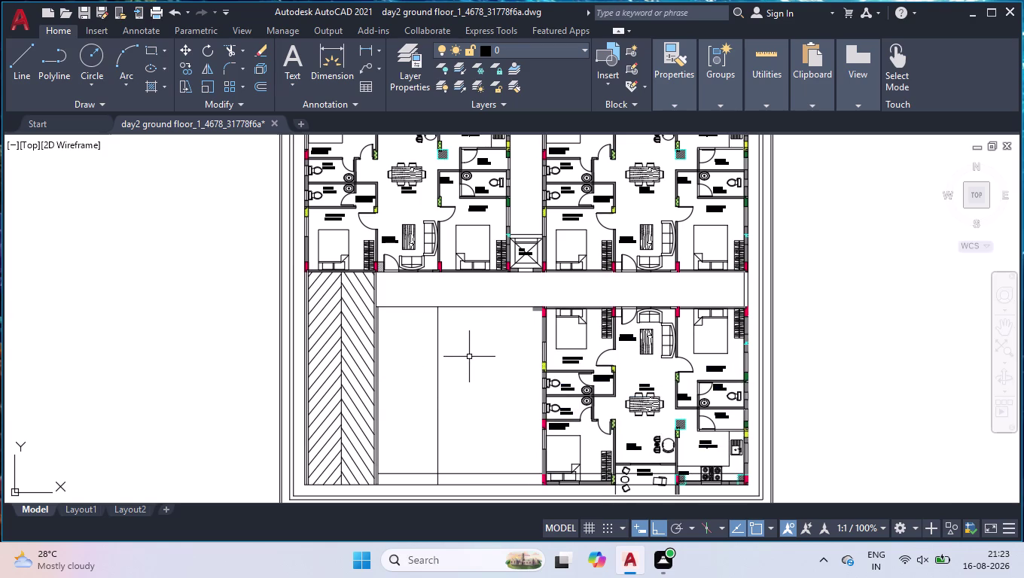
scroll(up, 3)
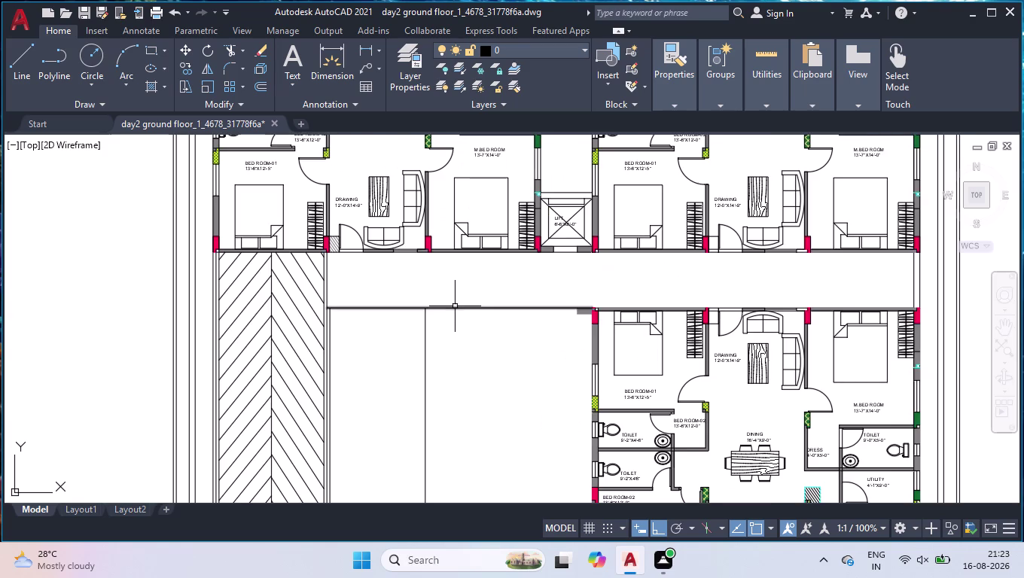
scroll(up, 3)
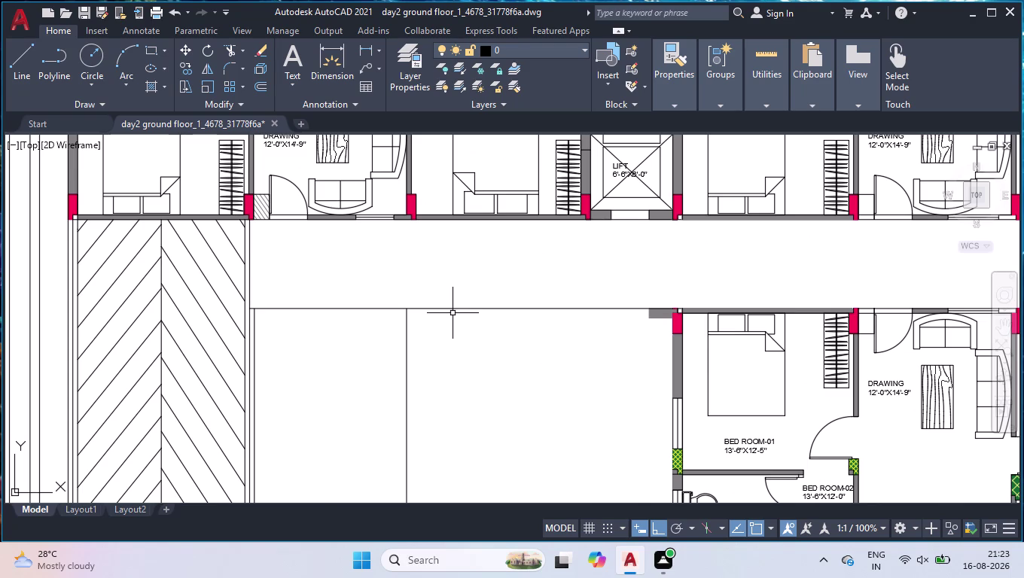
text(o)
text(ff)
key(Return)
text(9")
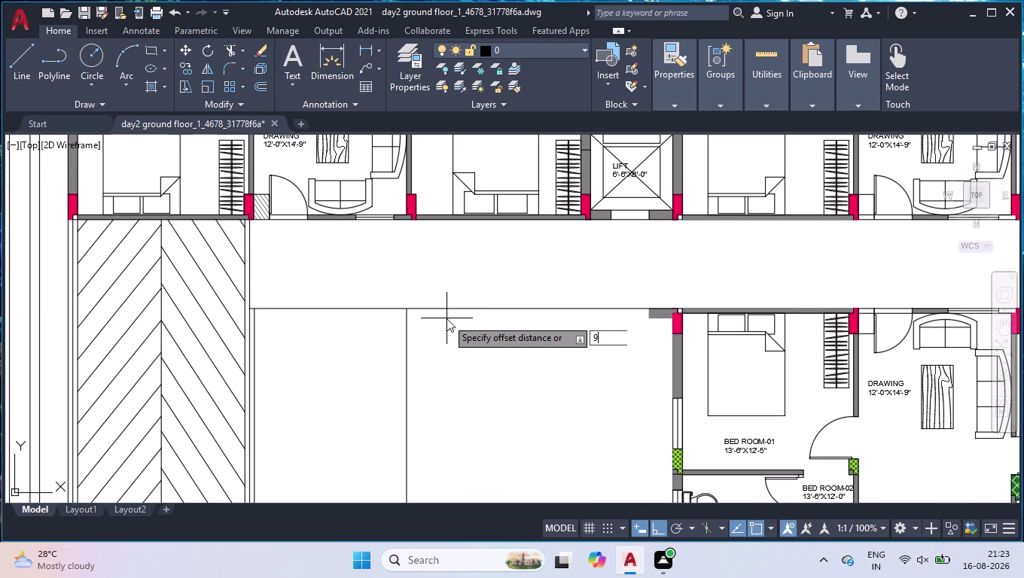
key(Return)
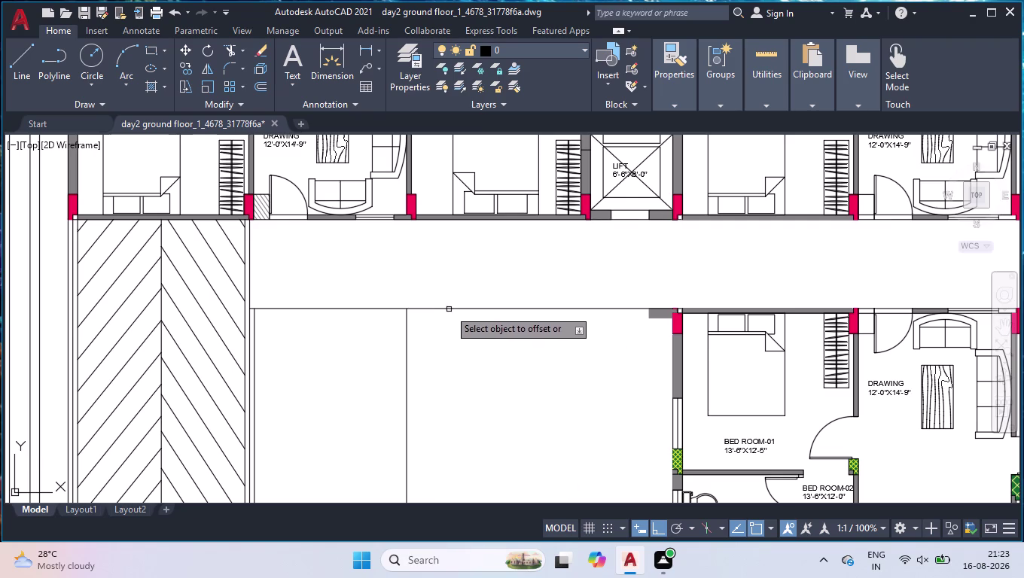
click(449, 308)
click(454, 330)
key(Return)
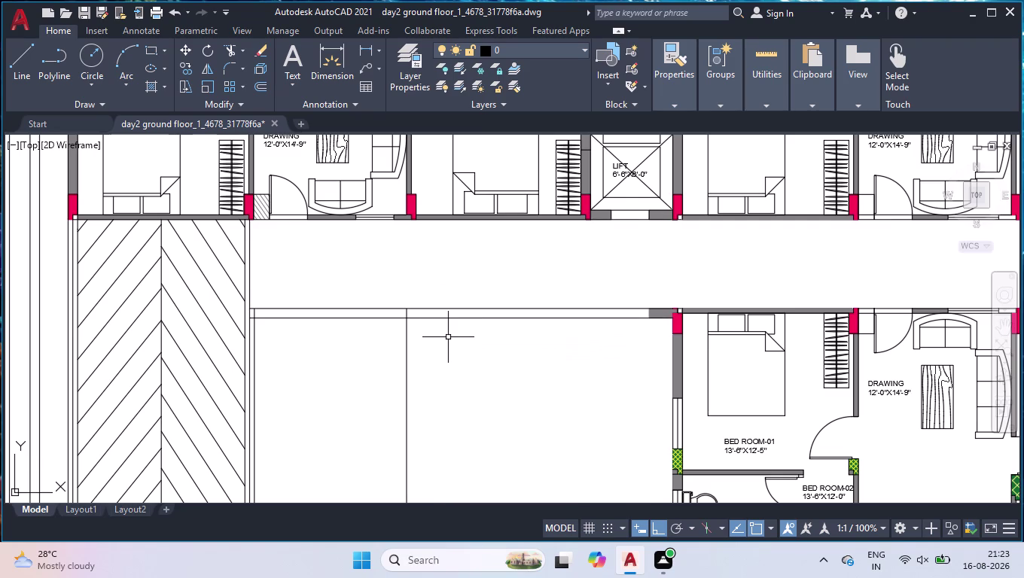
scroll(down, 3)
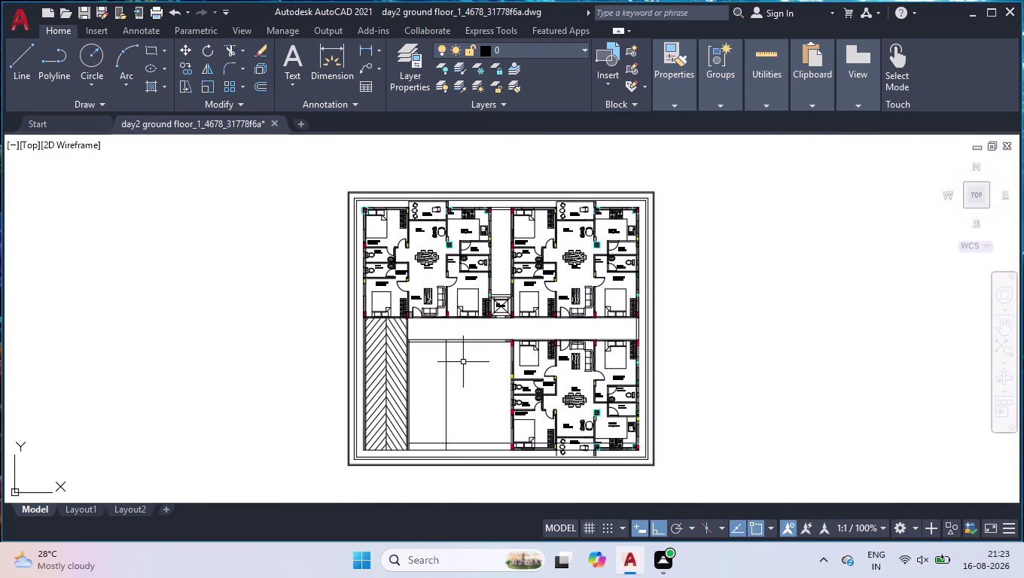
scroll(up, 3)
scroll(up, 3)
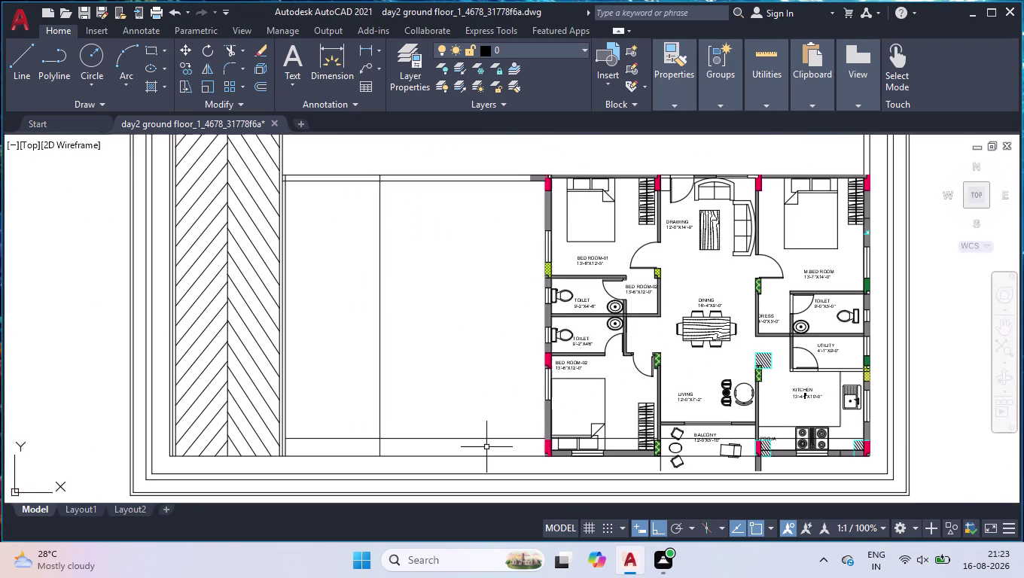
scroll(up, 3)
scroll(down, 3)
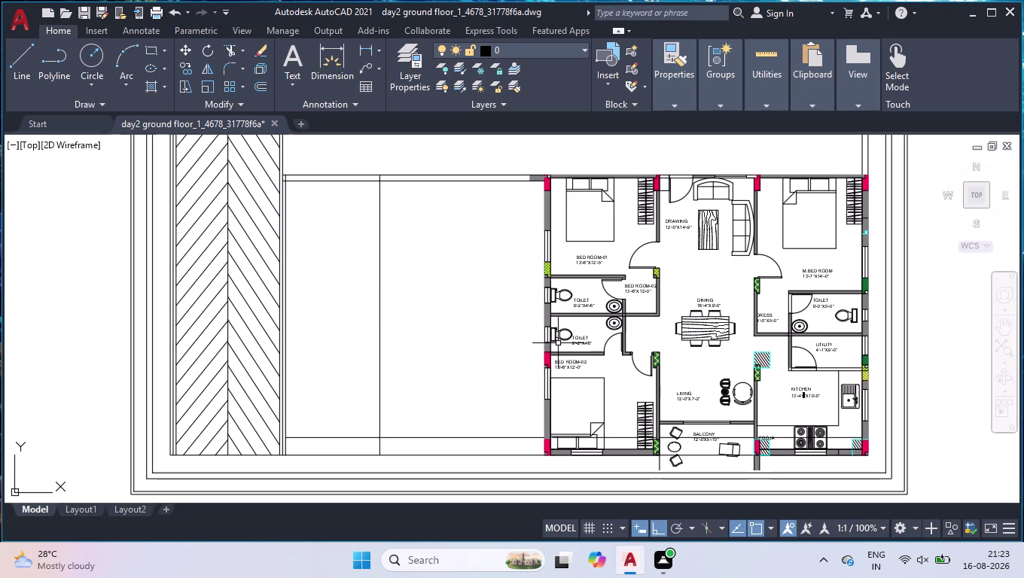
scroll(up, 3)
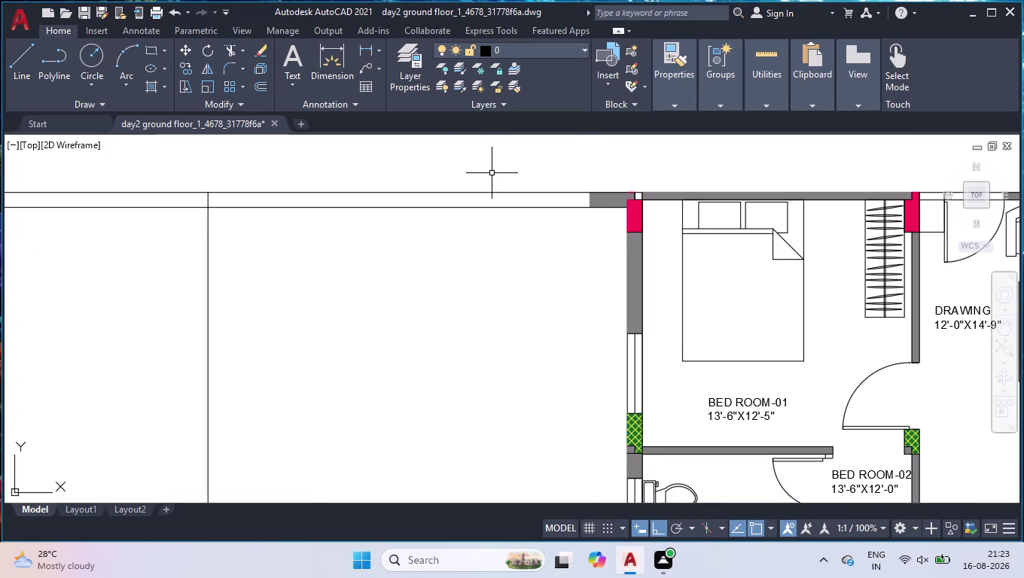
Break the top horizontal line where it meets the vertical line.
text(b)
text(r)
key(Down)
key(Return)
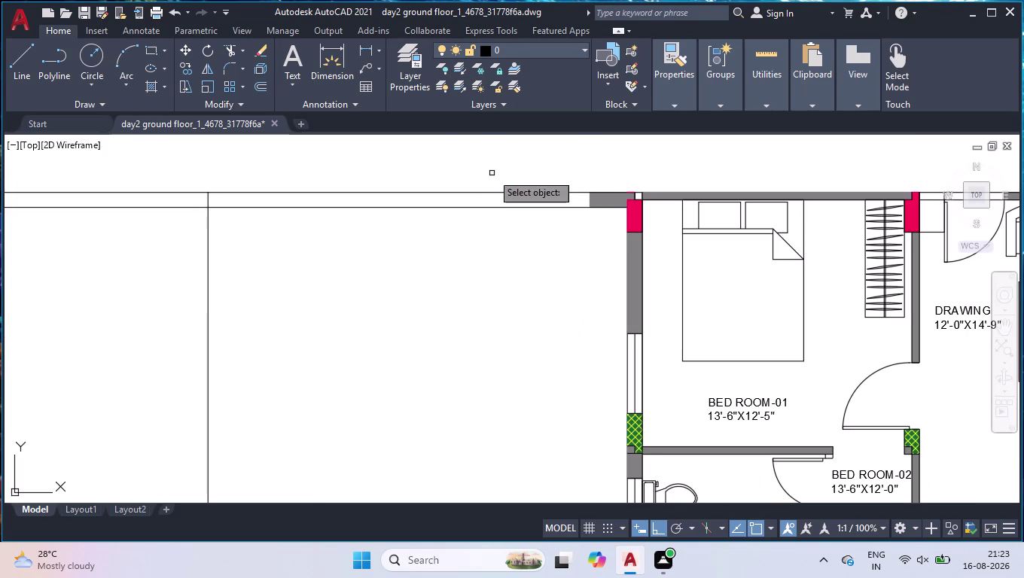
click(478, 206)
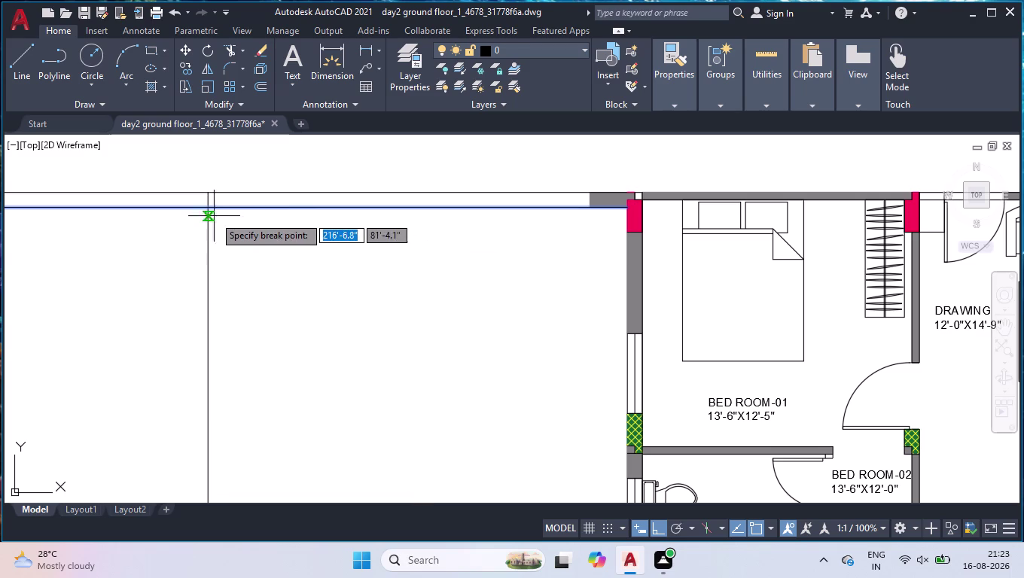
click(208, 210)
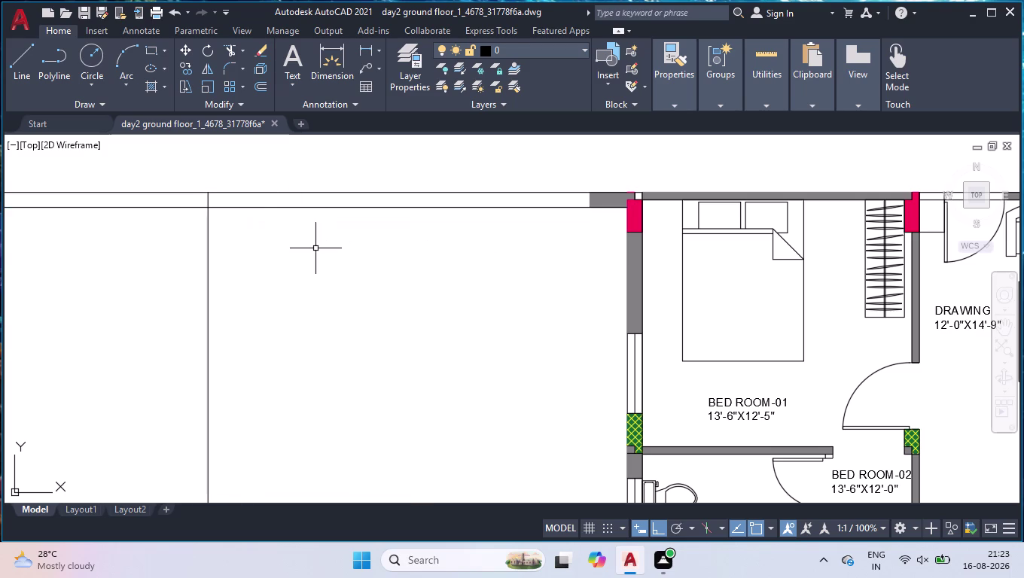
Begin an offset with a mistyped 3'4" distance, erase it, and cancel.
key(o)
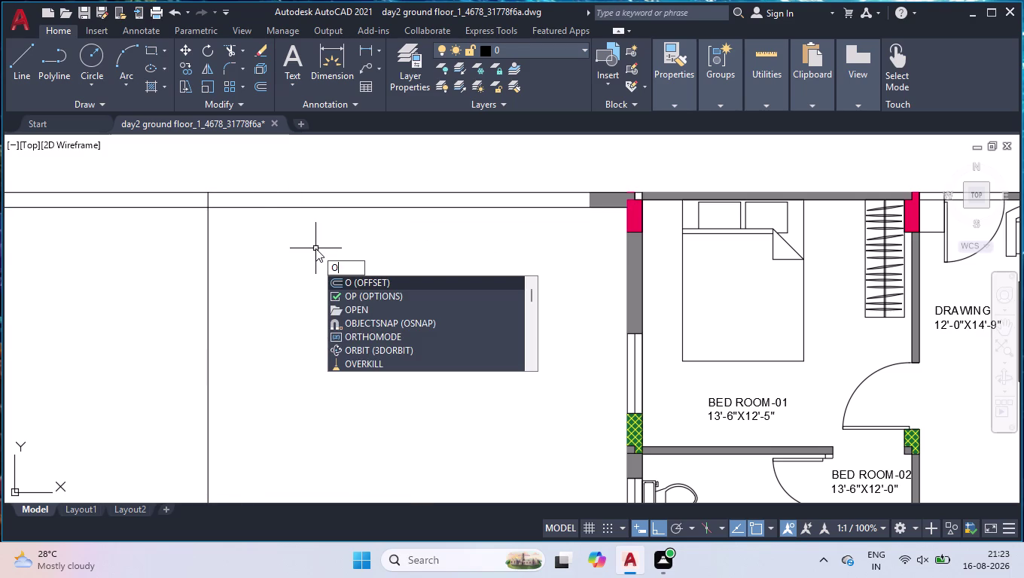
text(ff)
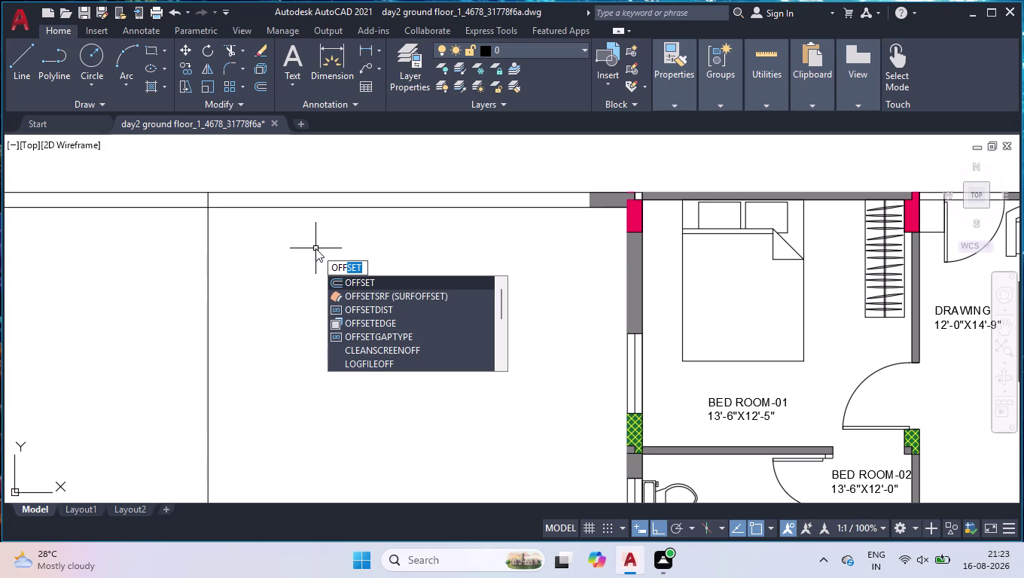
text(3'4)
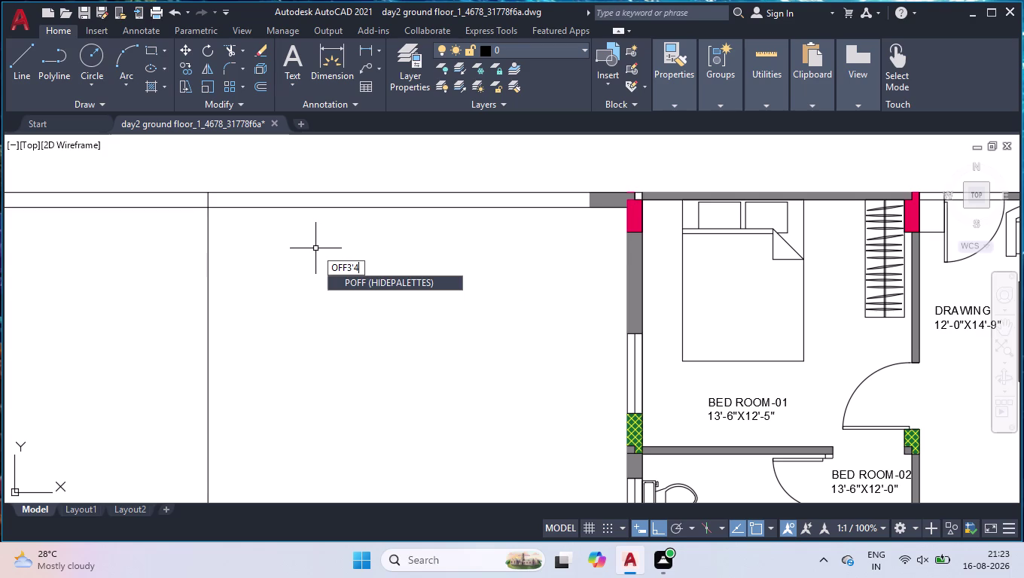
key(shift+quotedbl)
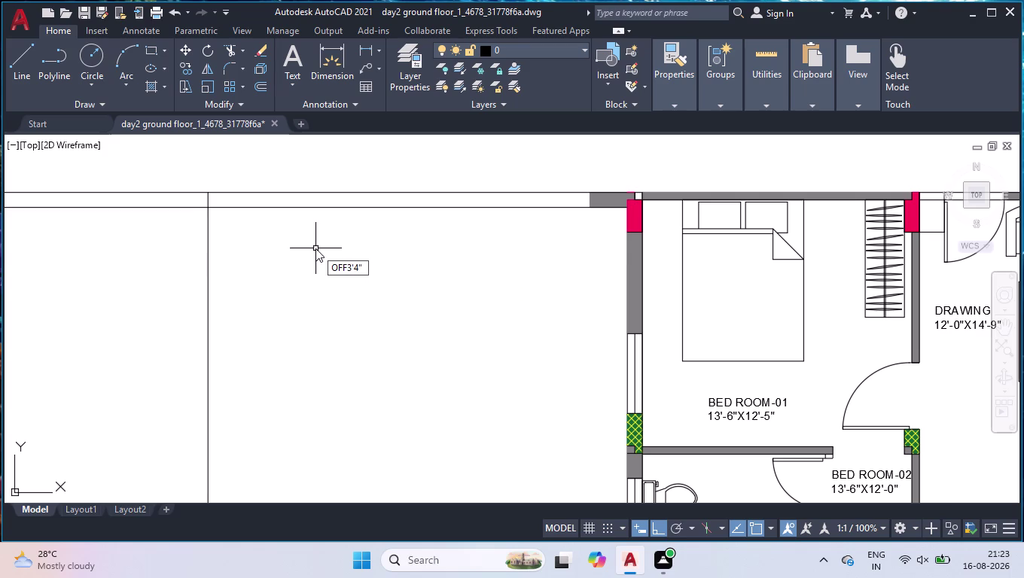
key(BackSpace)
key(BackSpace)
key(BackSpace)
key(BackSpace)
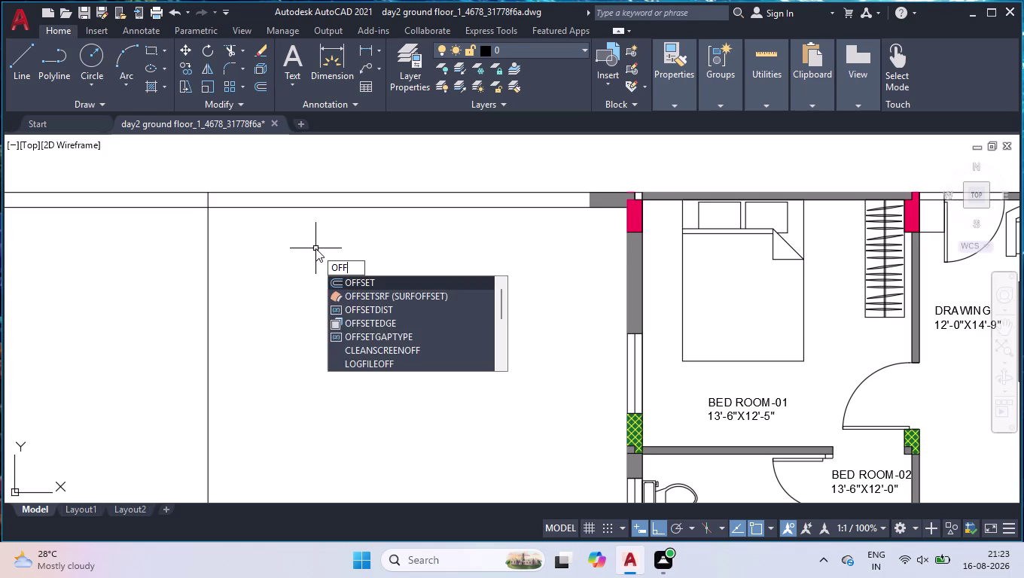
key(Return)
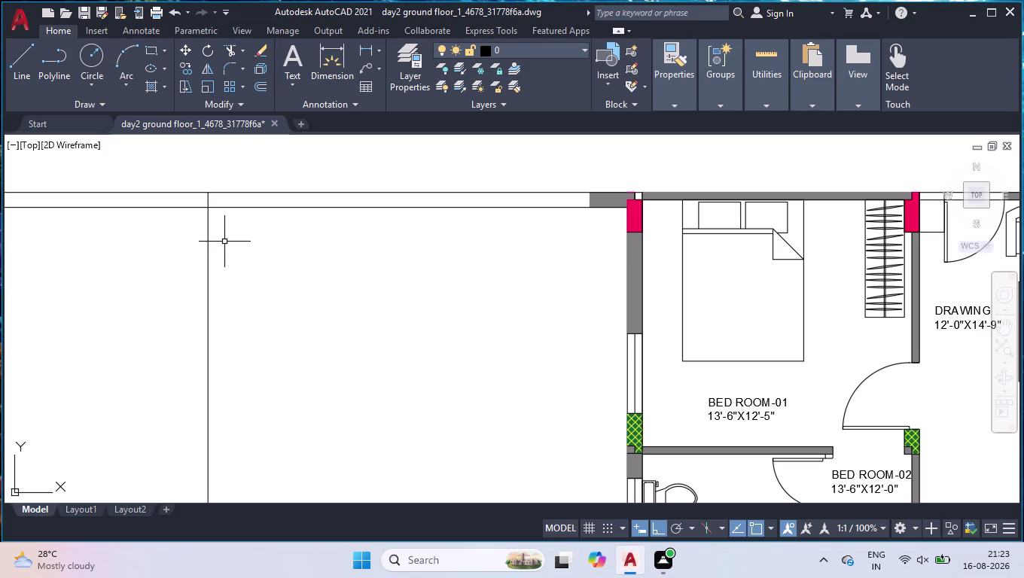
Offset the top horizontal line 3'4" downward.
text(off)
key(Return)
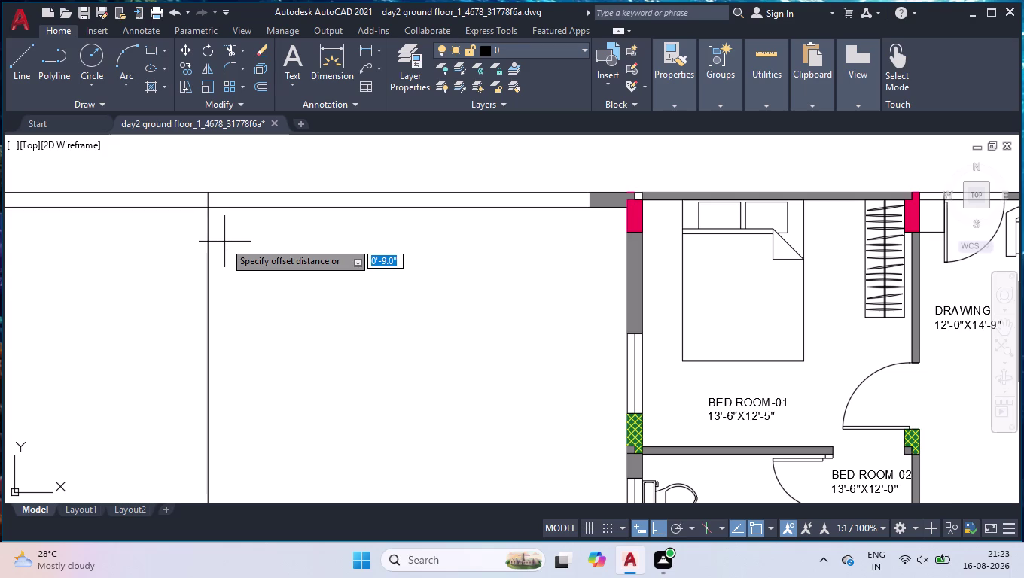
text(3')
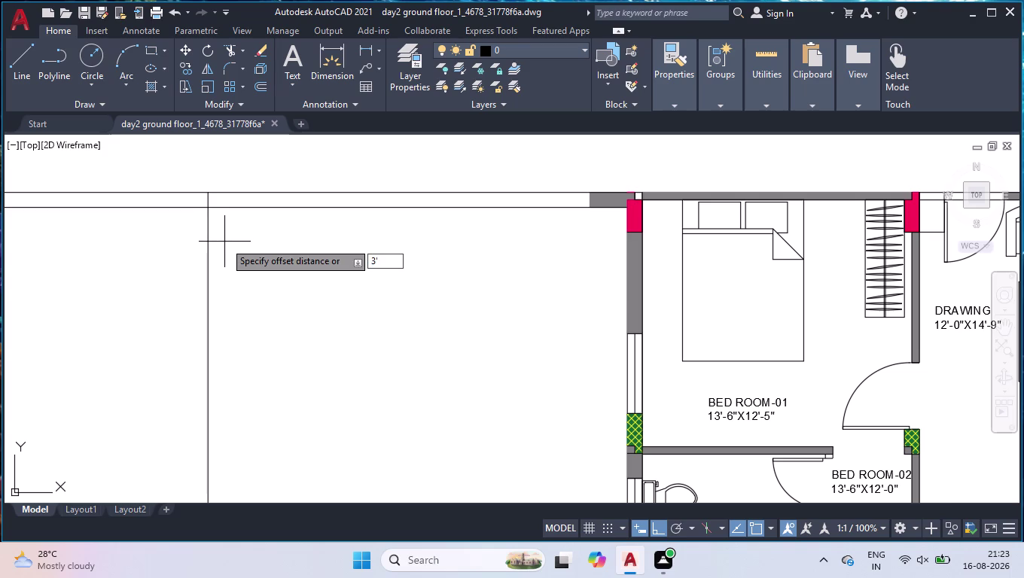
text(4")
key(Return)
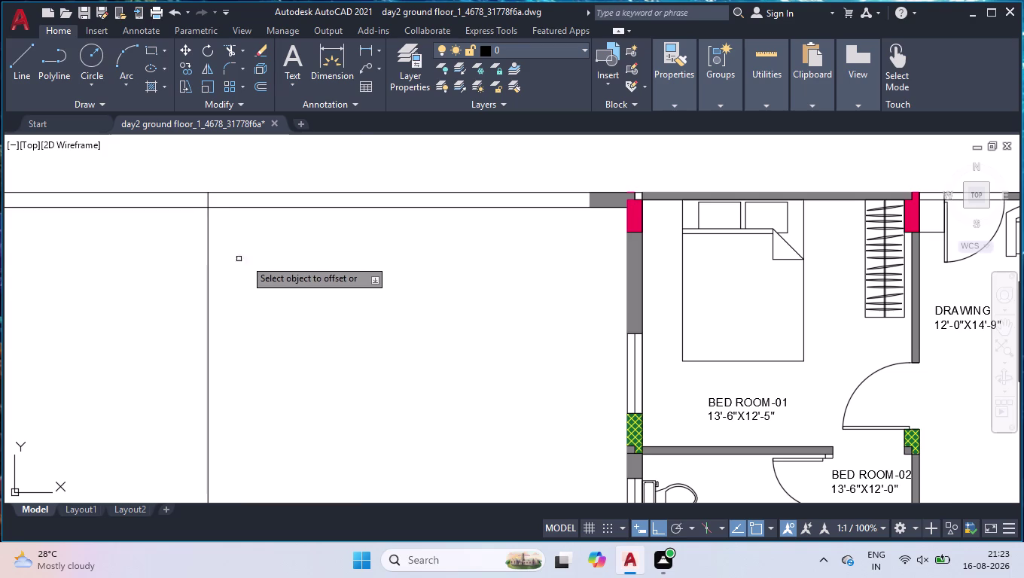
click(342, 208)
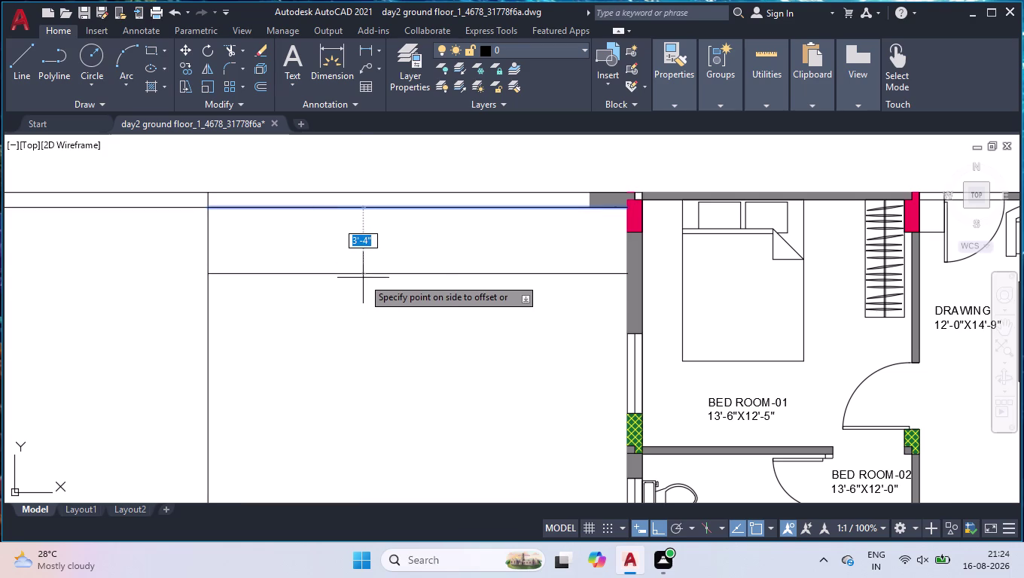
click(363, 280)
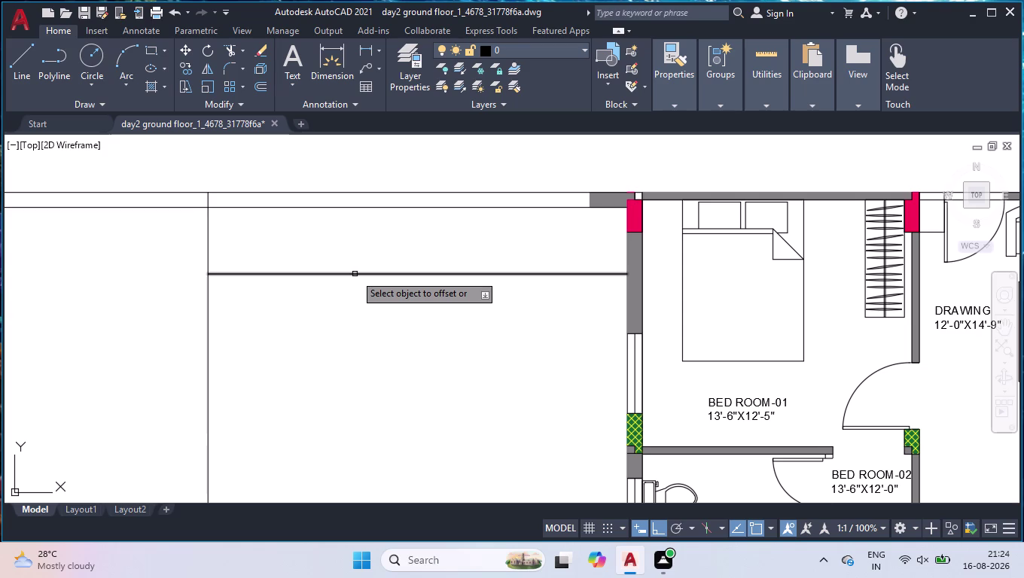
Add offset copies 16'6" and 8'3" below the previous lines.
click(356, 274)
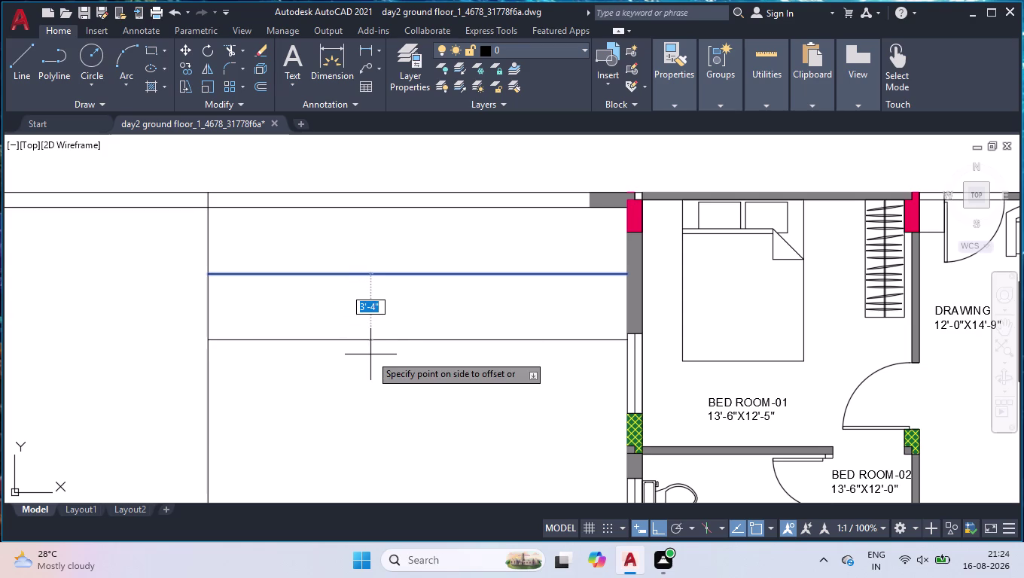
text(16'6)
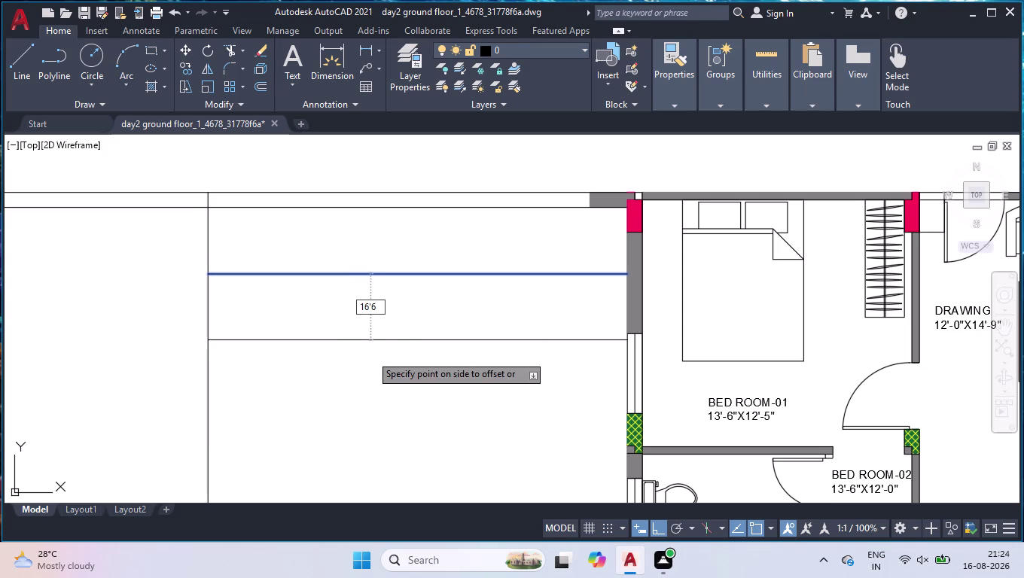
text(")
key(Return)
scroll(down, 3)
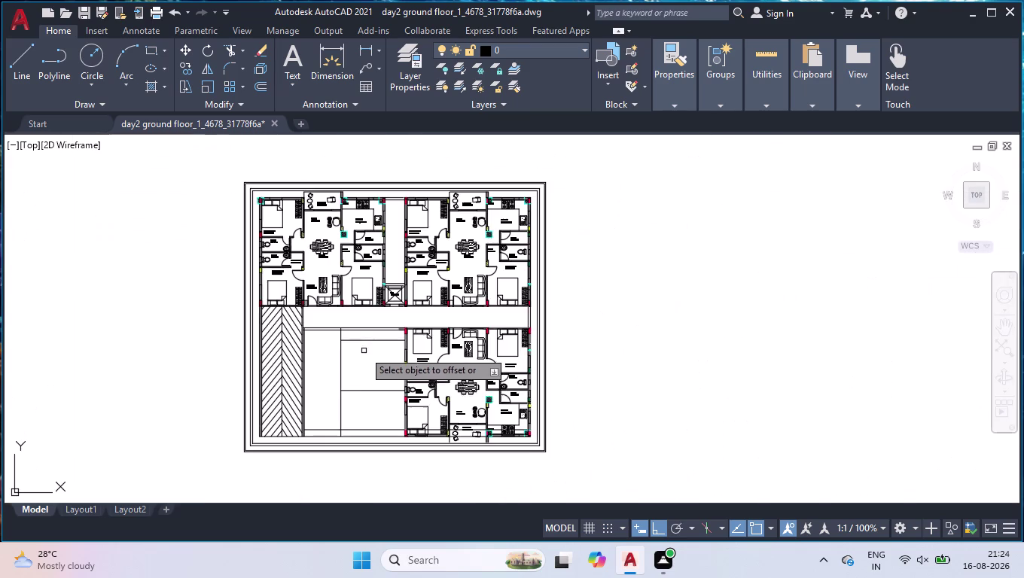
scroll(up, 3)
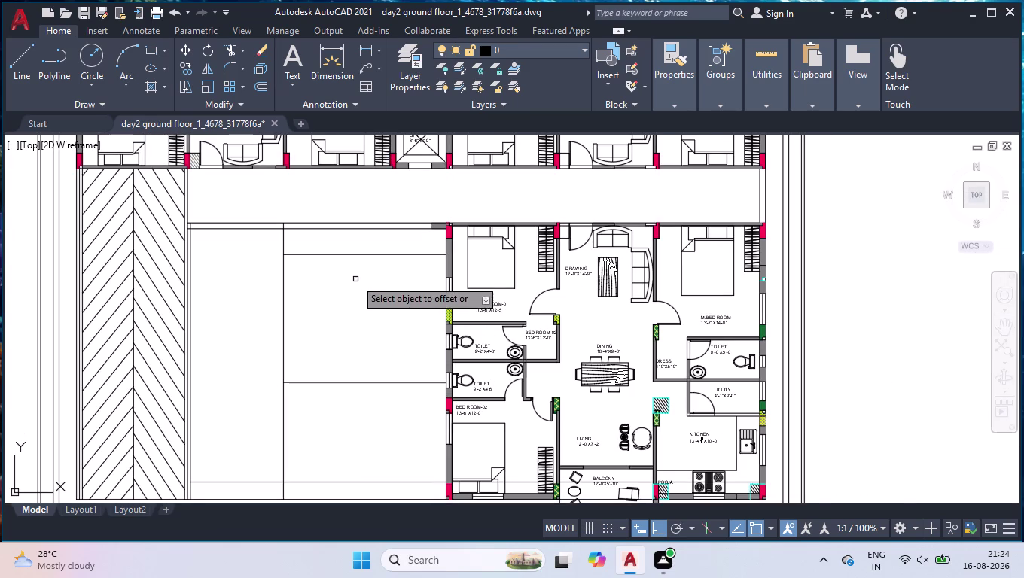
click(355, 255)
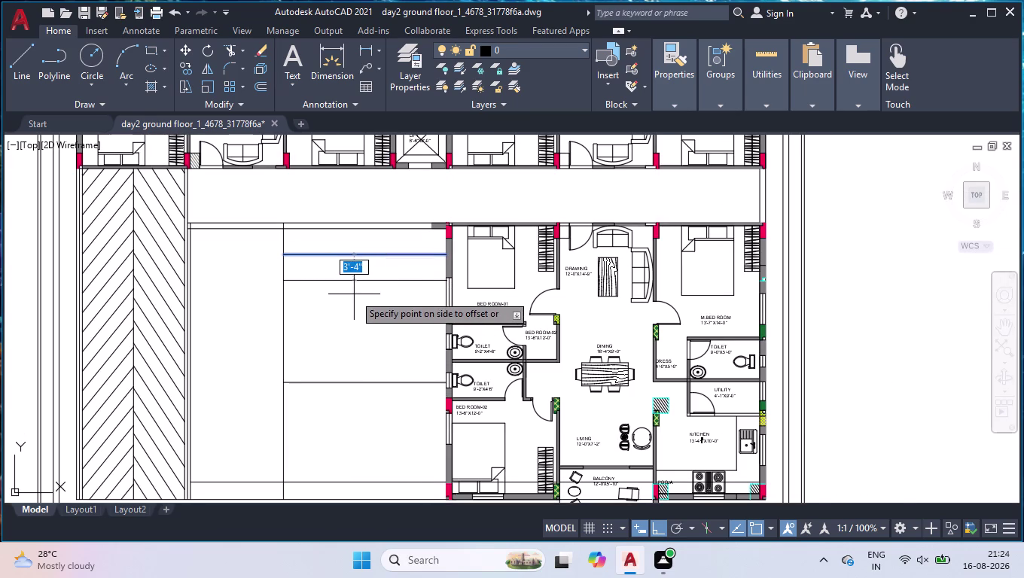
key(8)
text('3)
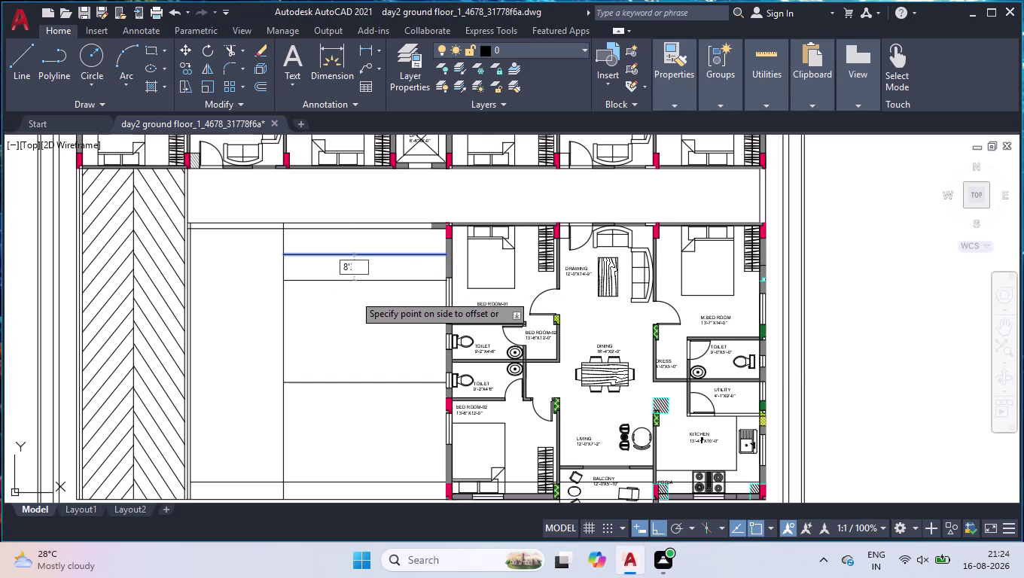
text(")
key(Return)
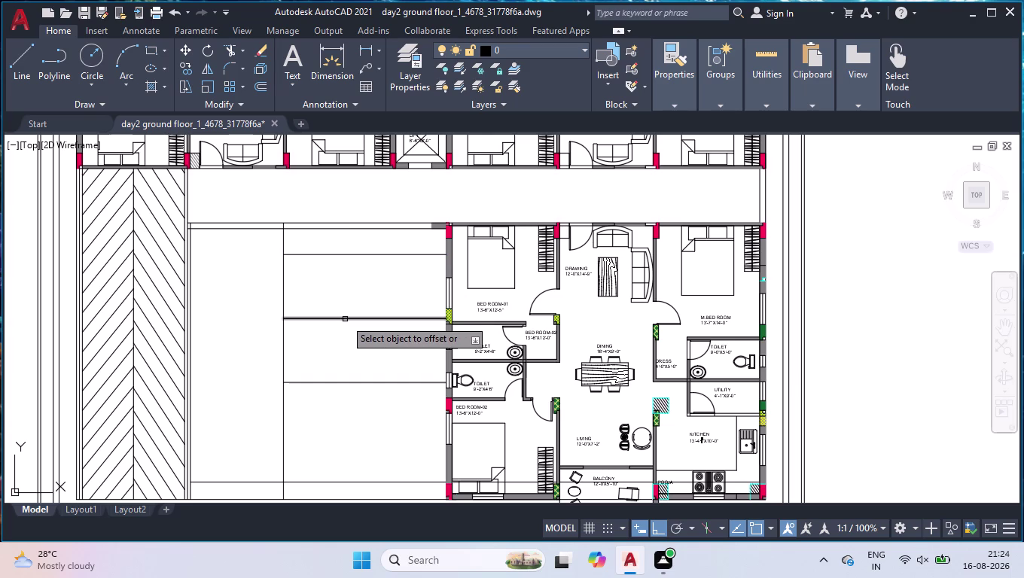
Add two more offset lines below, at 8'3" and 3'2.5".
click(345, 319)
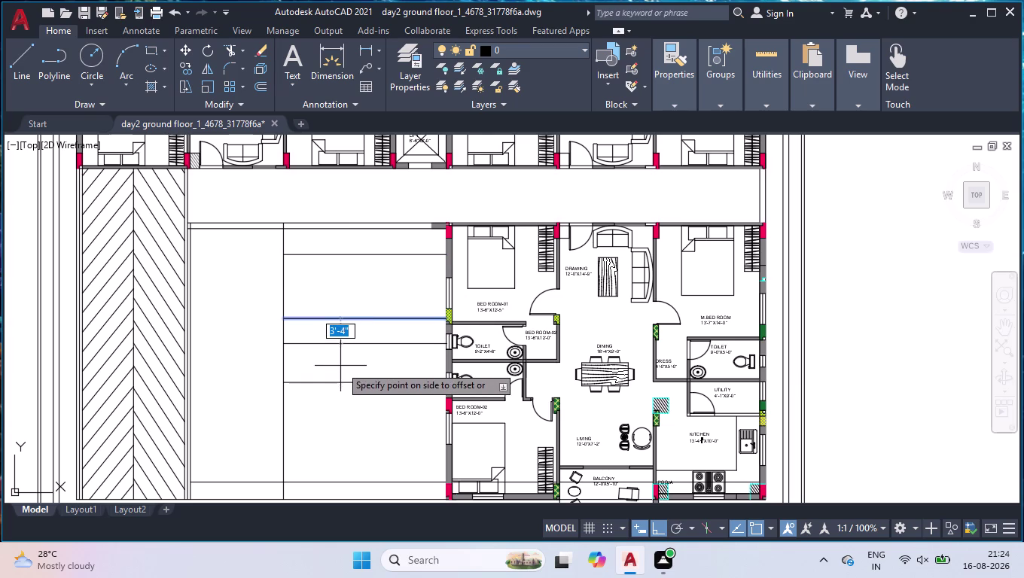
text(8')
text(3)
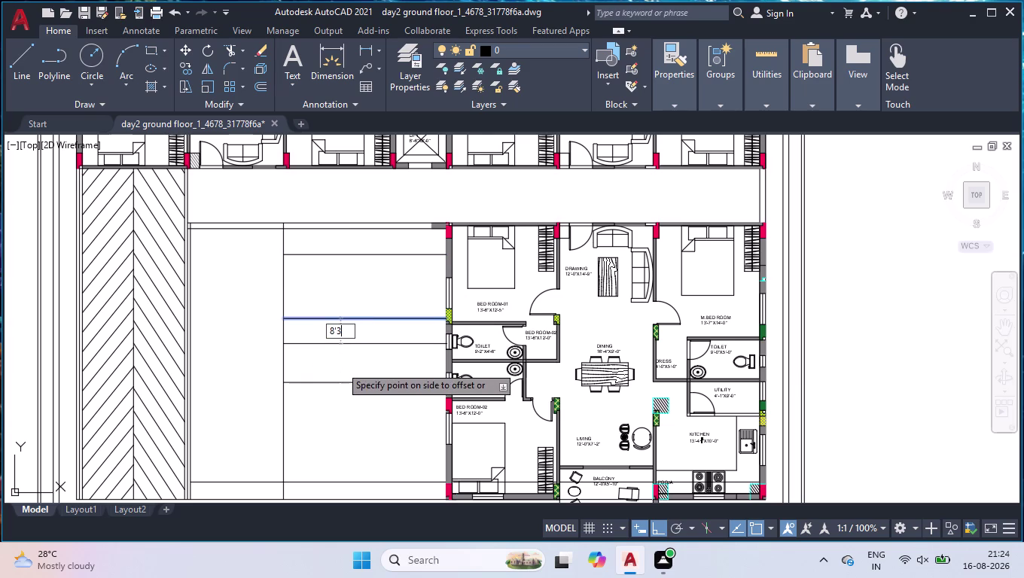
text(")
key(Return)
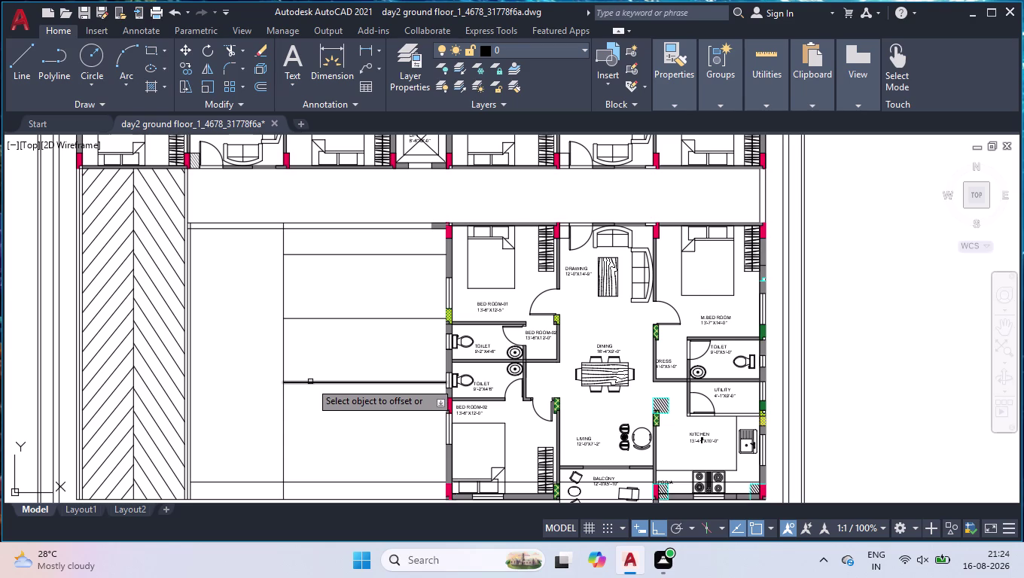
click(310, 382)
text(3)
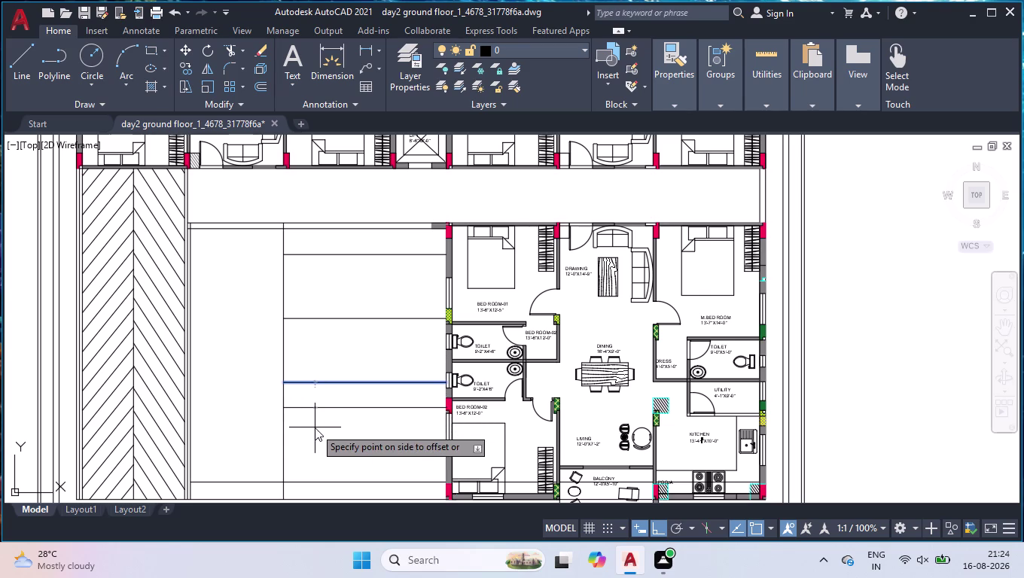
text('2)
text(.5")
key(Return)
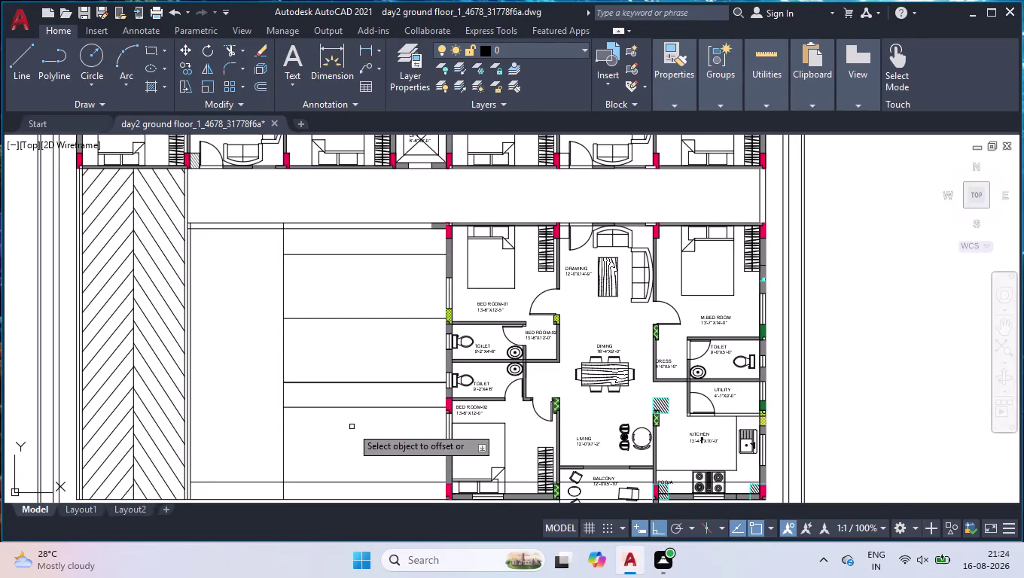
Offset the lowest line 8'3" down, then delete the horizontal line near the toilet.
click(355, 408)
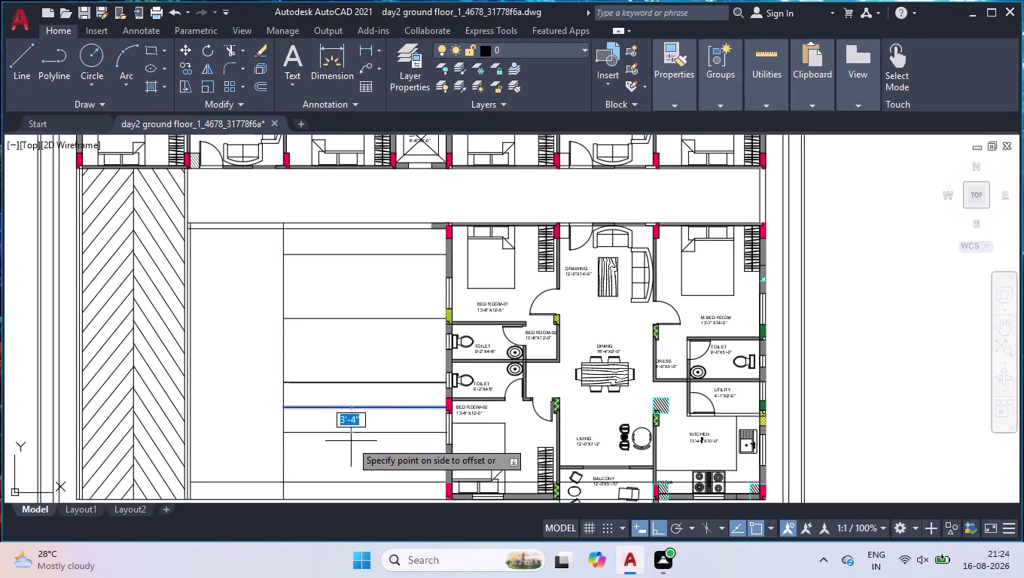
key(8)
key(apostrophe)
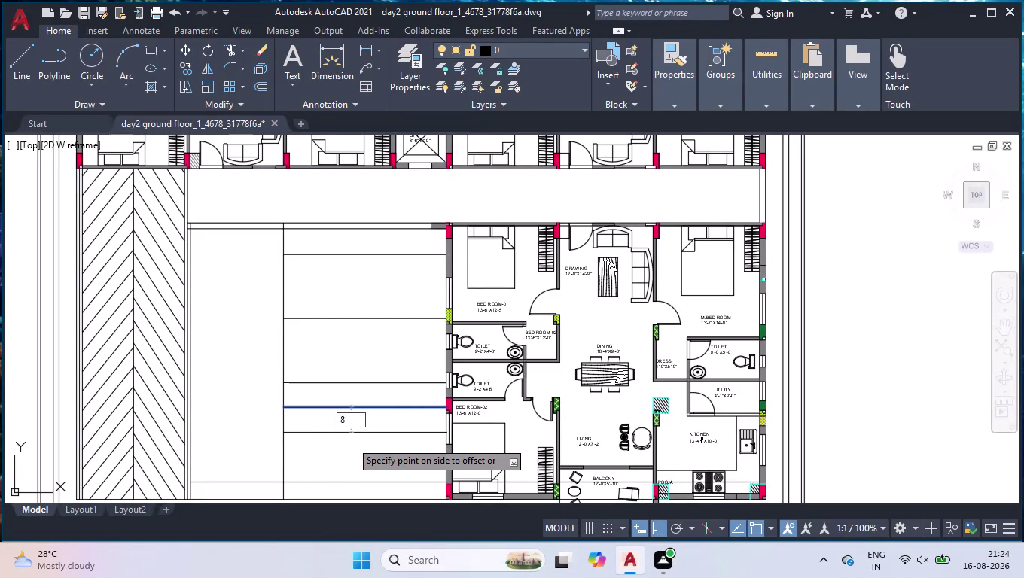
text(3")
key(Return)
key(Return)
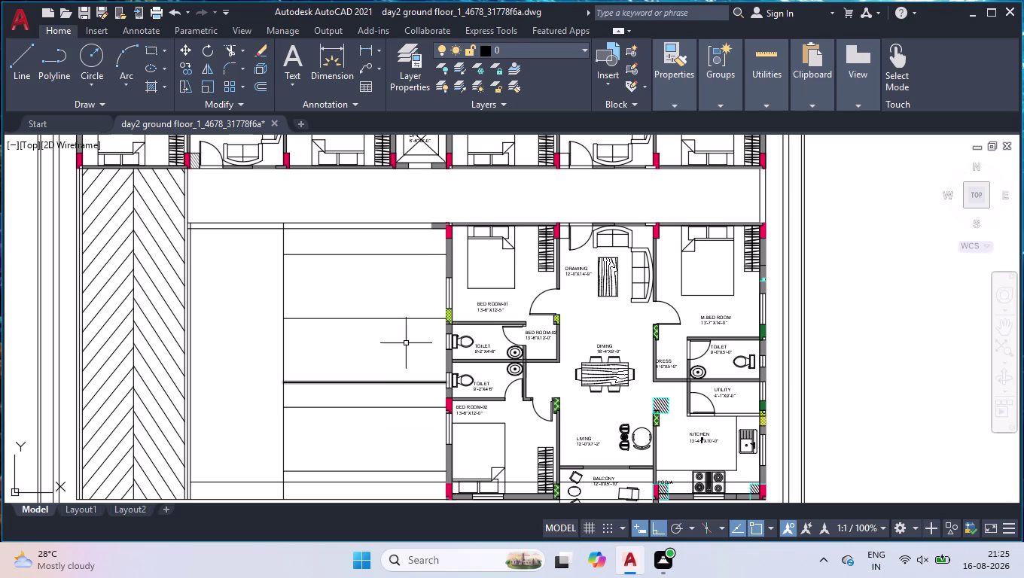
click(406, 384)
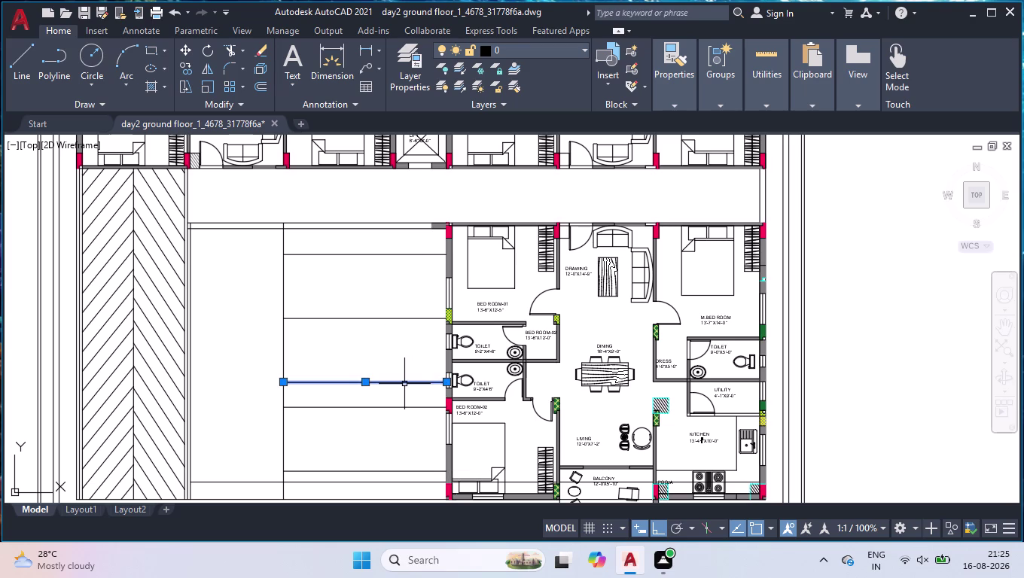
key(Delete)
Trim the stray line segment beside the lower flat with TR.
scroll(down, 3)
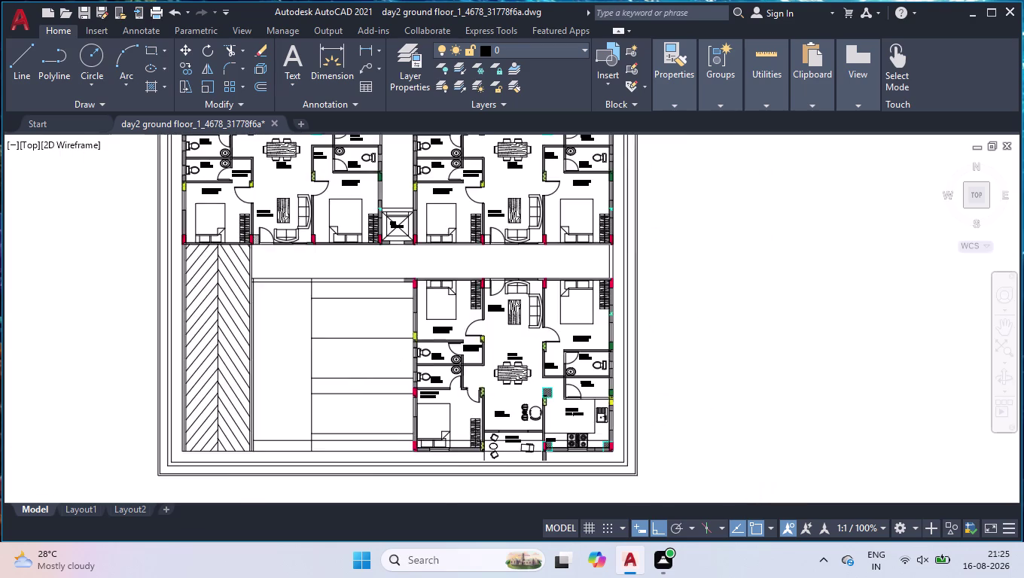
scroll(up, 3)
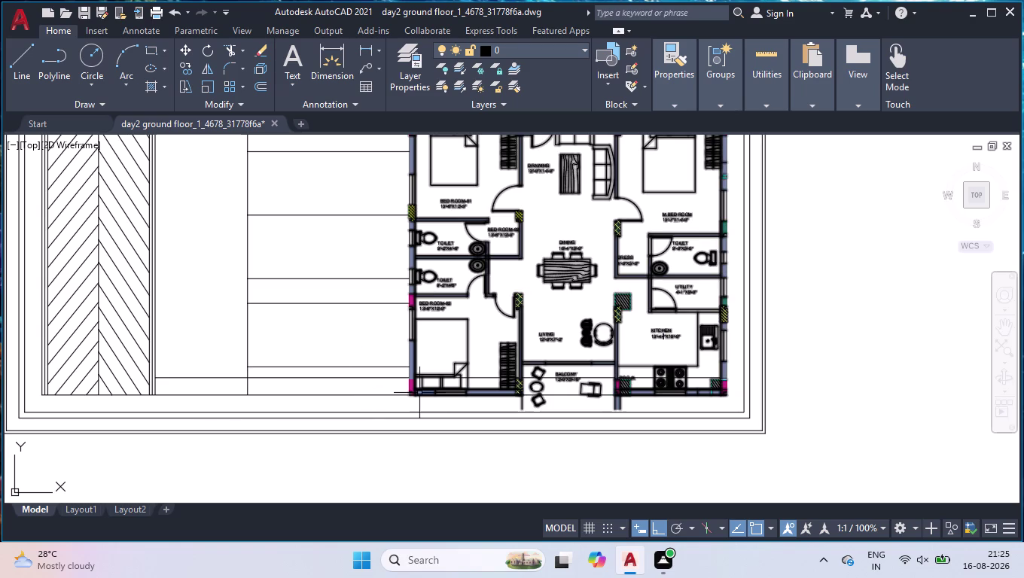
text(tr)
key(Return)
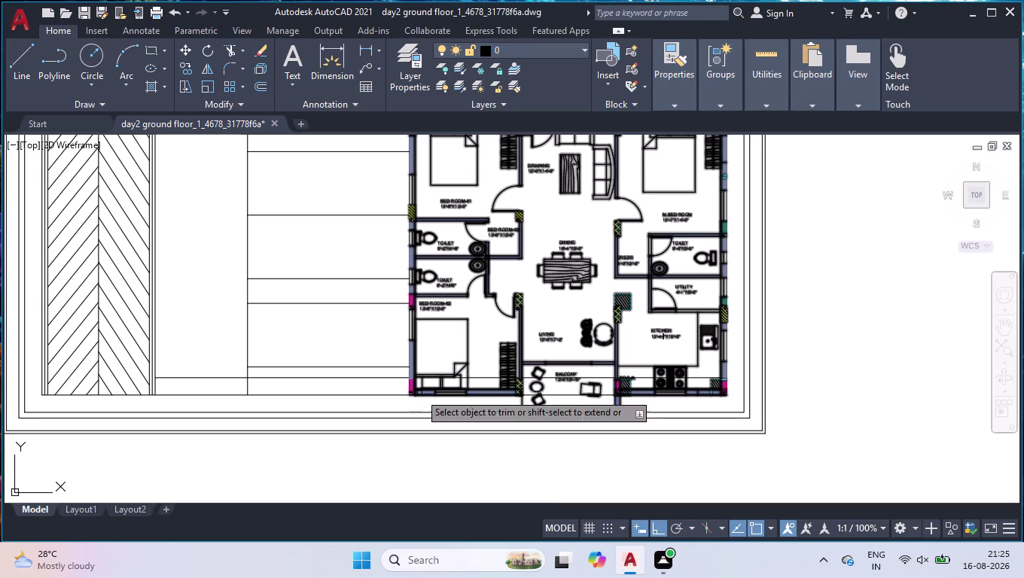
click(331, 378)
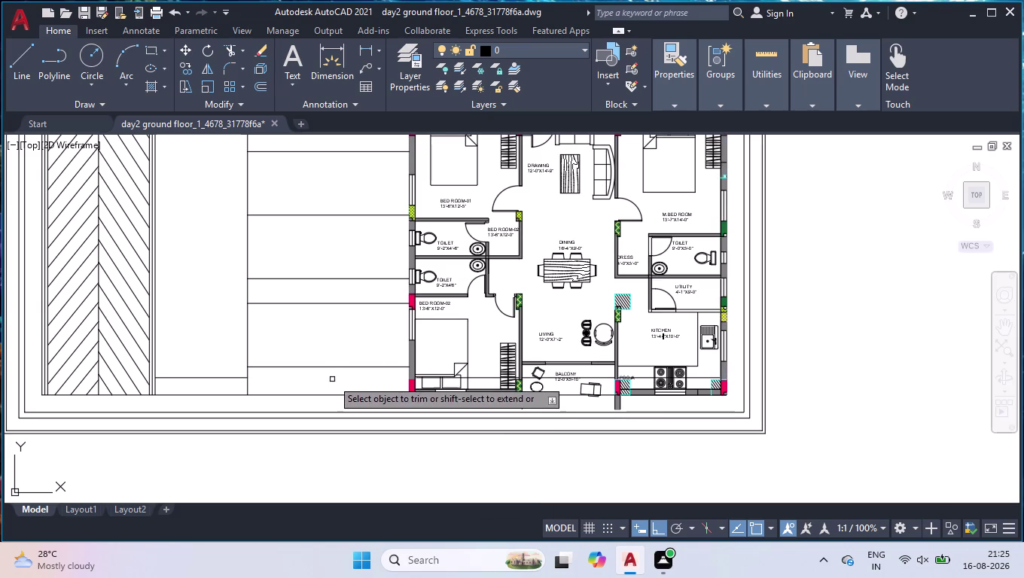
key(Return)
scroll(down, 3)
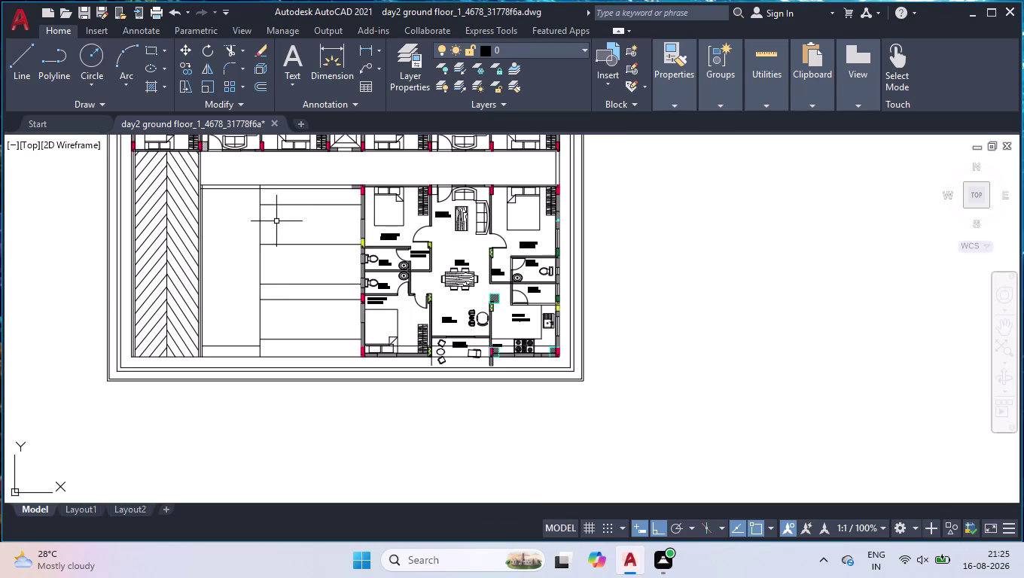
scroll(up, 3)
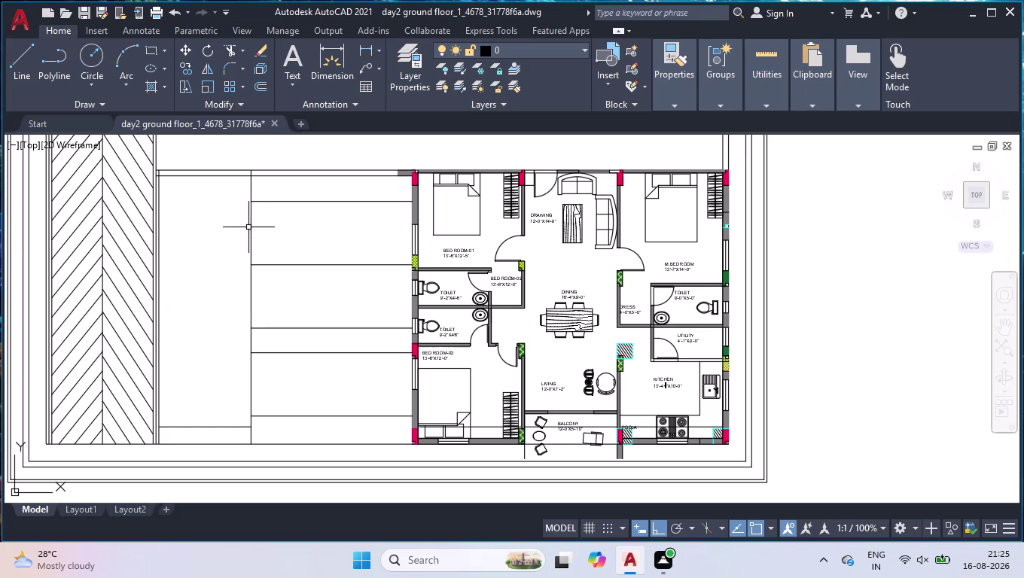
Offset a line 18'6" to create a new parallel line.
text(off)
key(Return)
text(18)
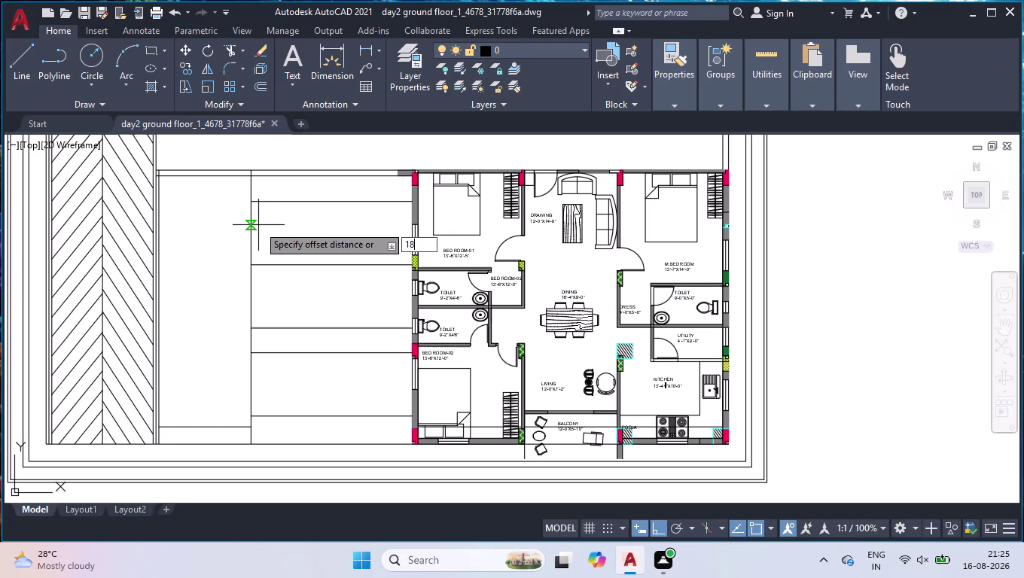
text('6")
key(Return)
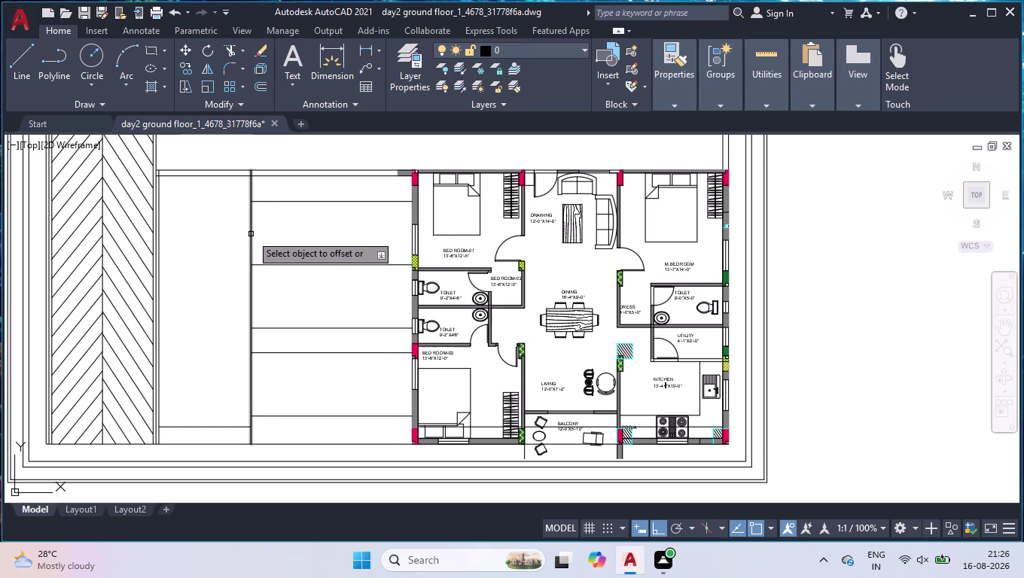
click(251, 234)
click(321, 244)
key(Return)
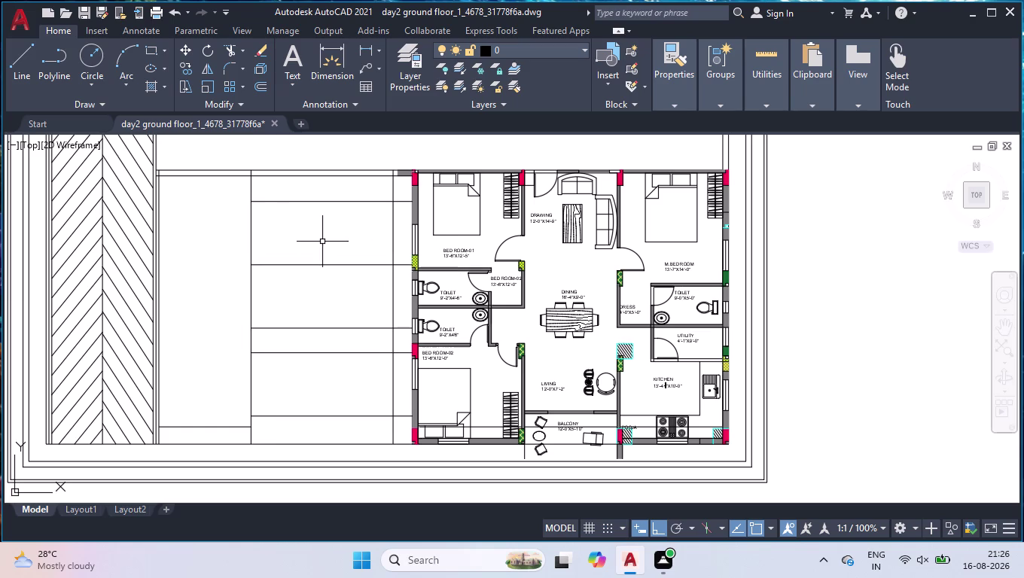
Trim three line segments beside the flat and near its wall.
text(tr)
key(Return)
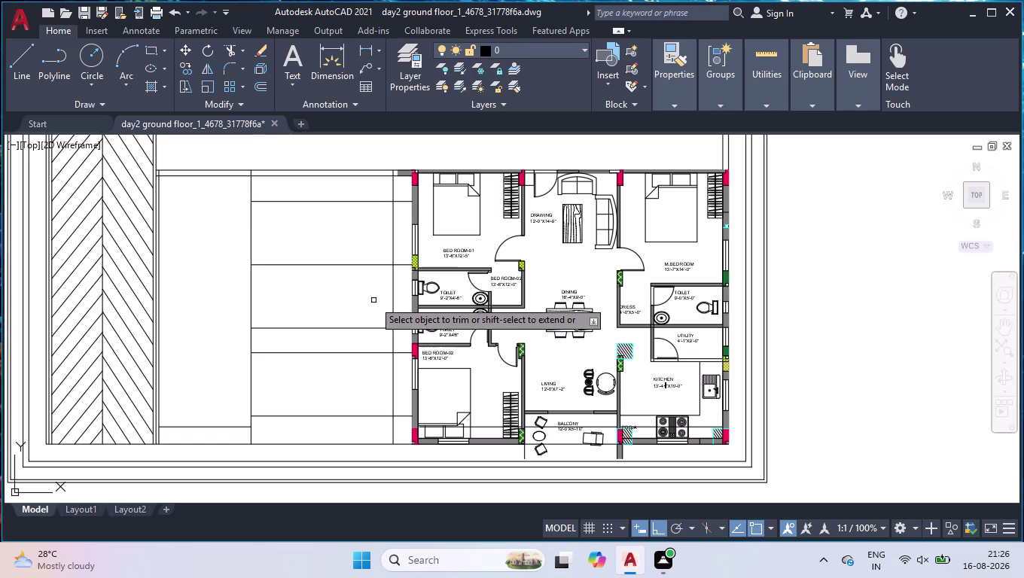
click(391, 342)
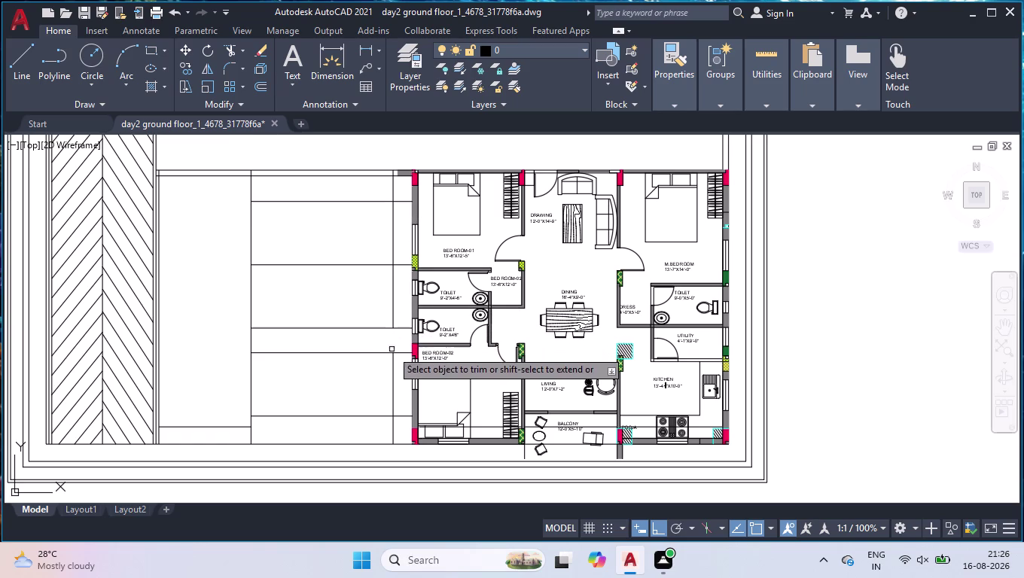
click(394, 426)
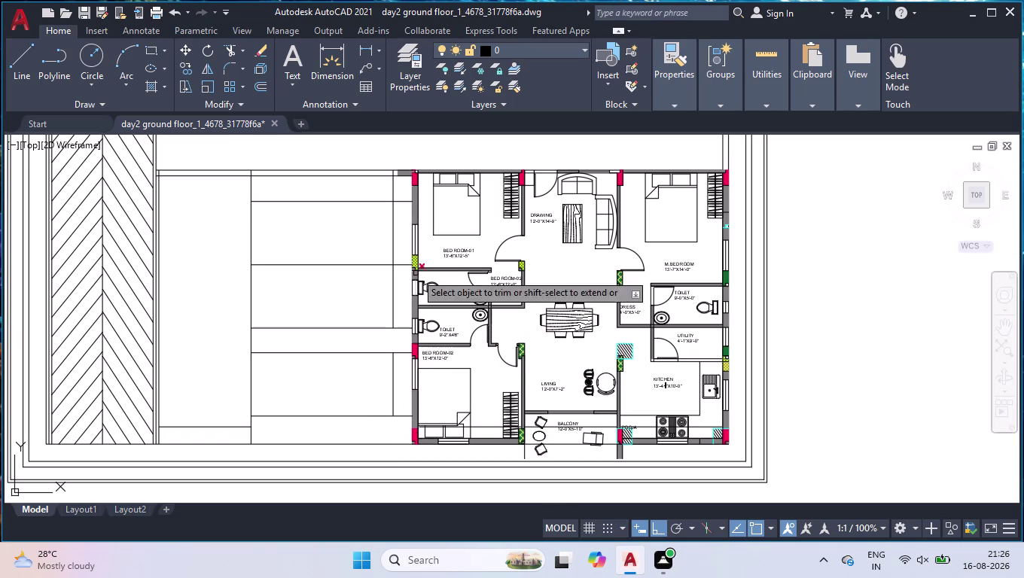
click(394, 190)
key(Return)
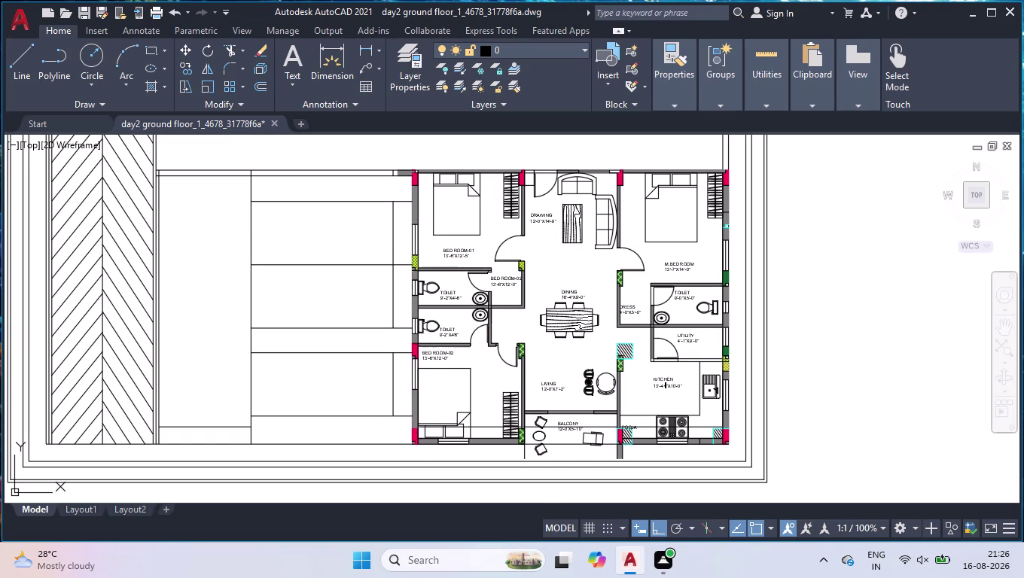
scroll(up, 3)
scroll(up, 3)
scroll(up, 3)
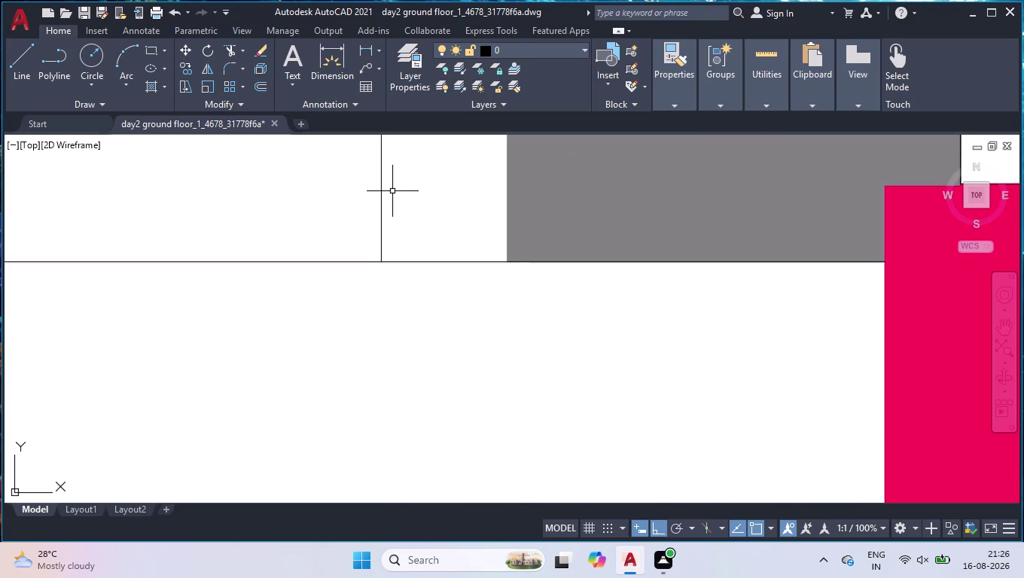
Delete the stray vertical line segment near the flat wall.
click(381, 191)
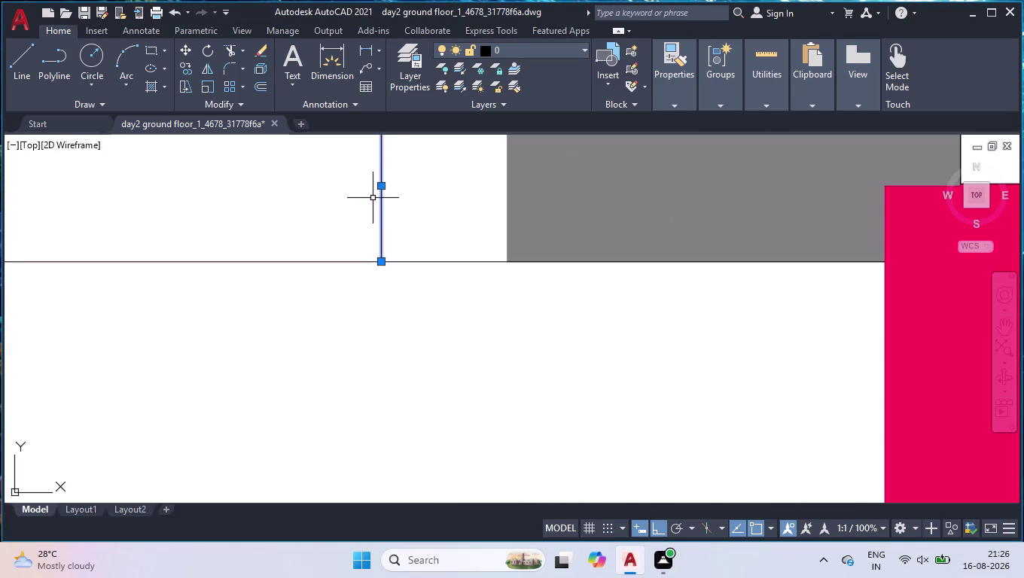
key(Delete)
scroll(down, 3)
scroll(down, 3)
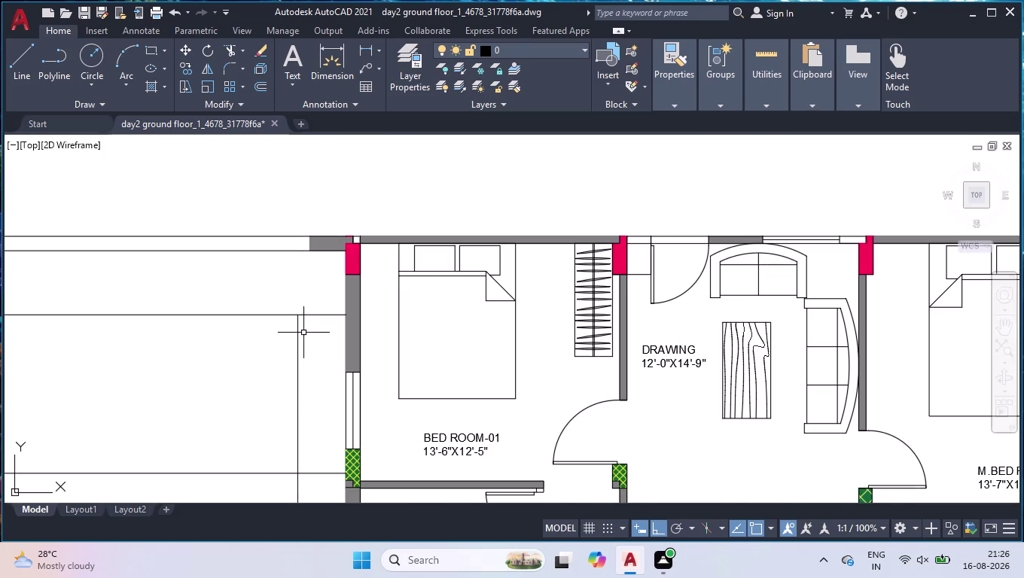
scroll(down, 3)
scroll(down, 3)
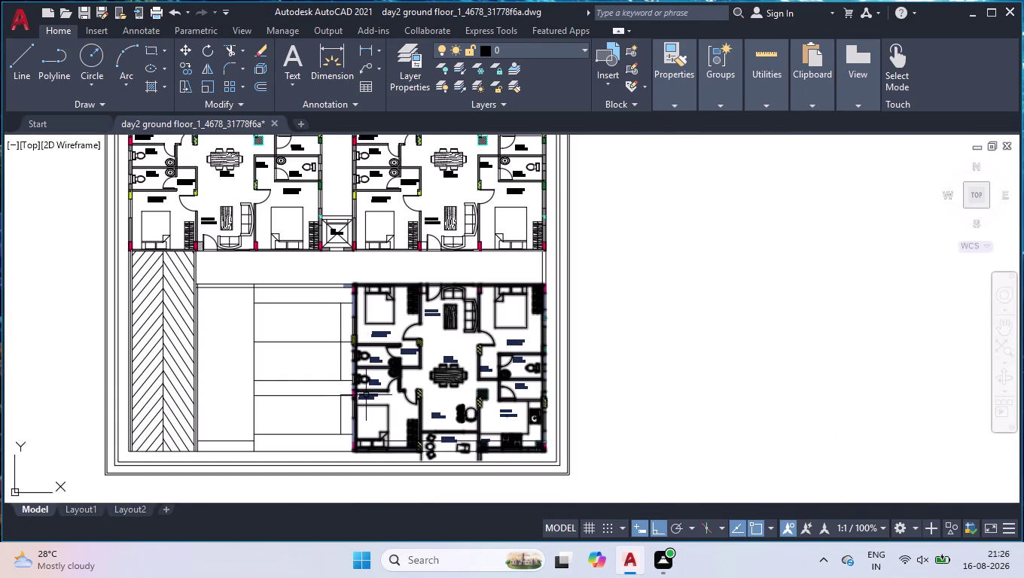
Fence-trim the lines running down from near the bedroom, then undo the result.
text(tr)
key(Return)
scroll(up, 3)
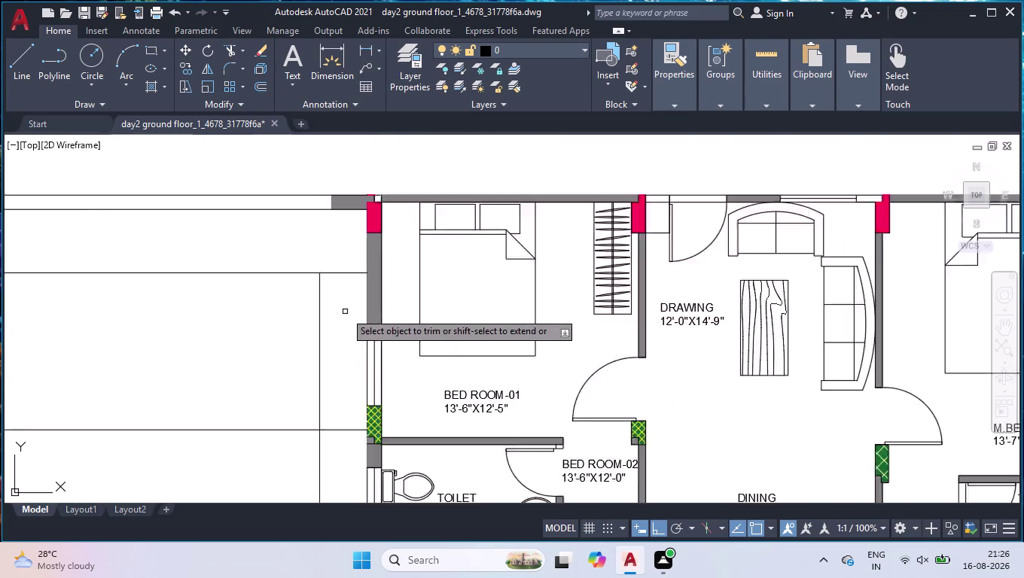
scroll(up, 3)
click(353, 219)
scroll(down, 3)
scroll(up, 3)
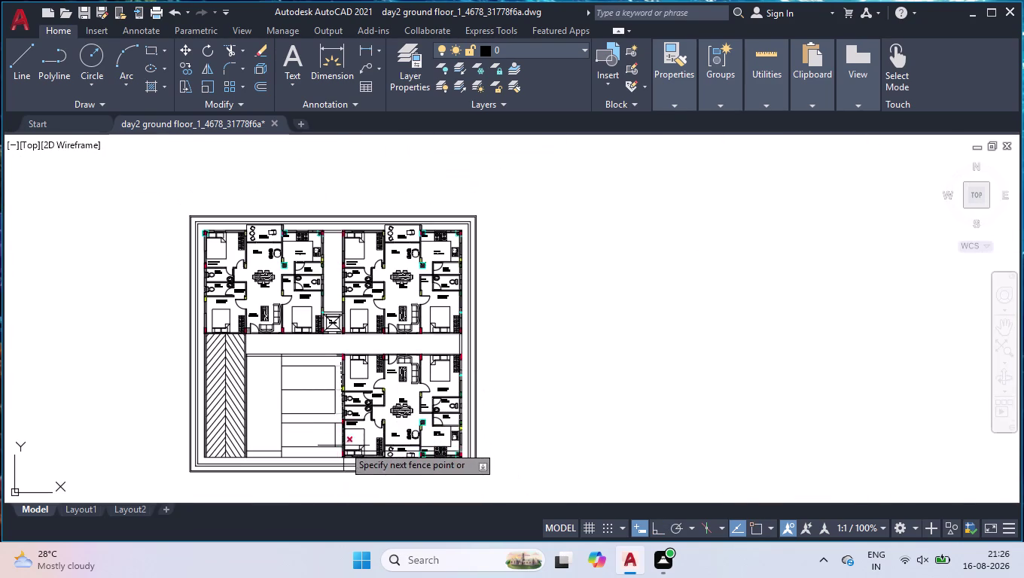
scroll(up, 3)
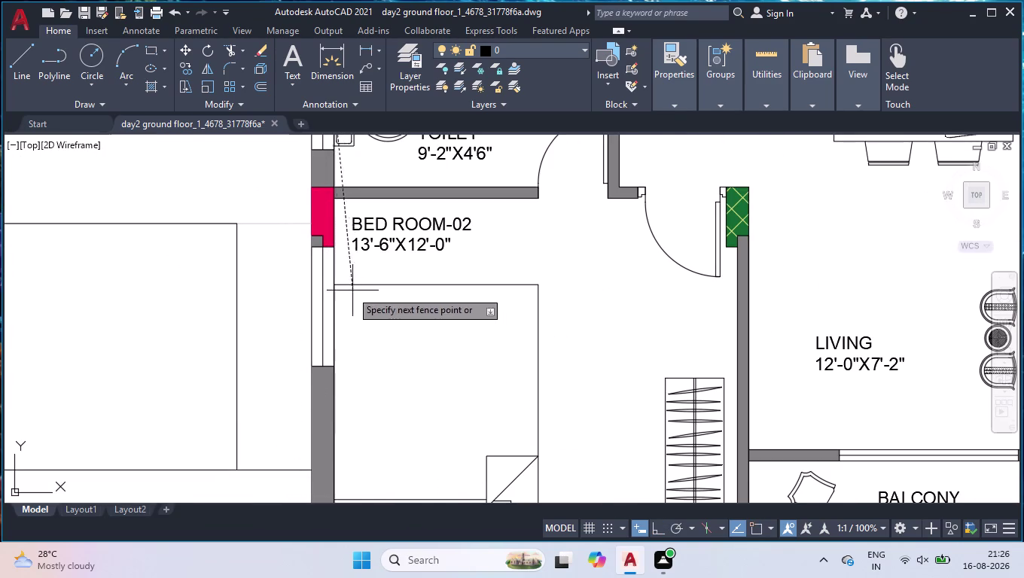
scroll(down, 3)
scroll(up, 3)
click(280, 424)
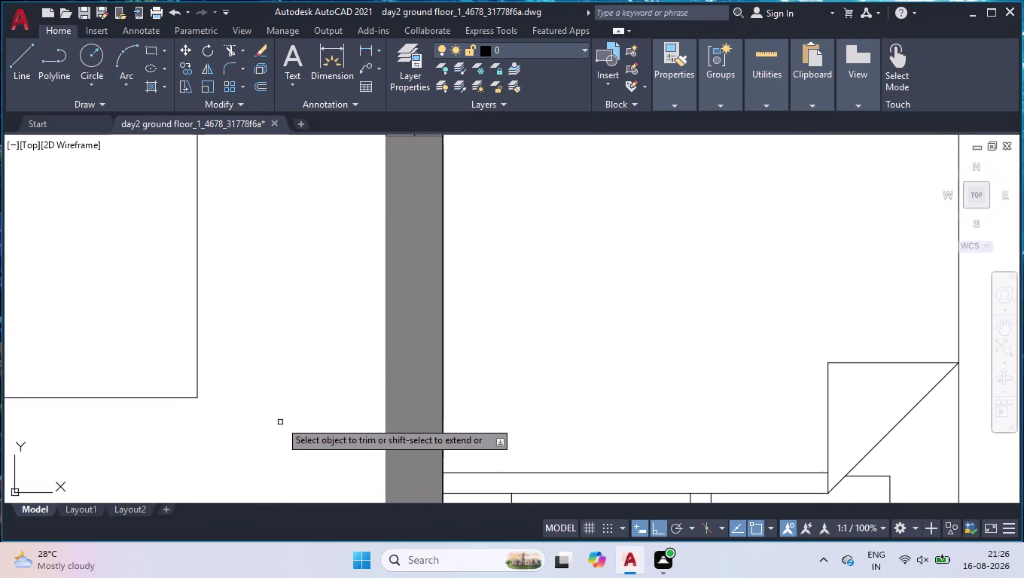
key(Return)
scroll(down, 3)
scroll(down, 3)
scroll(down, 3)
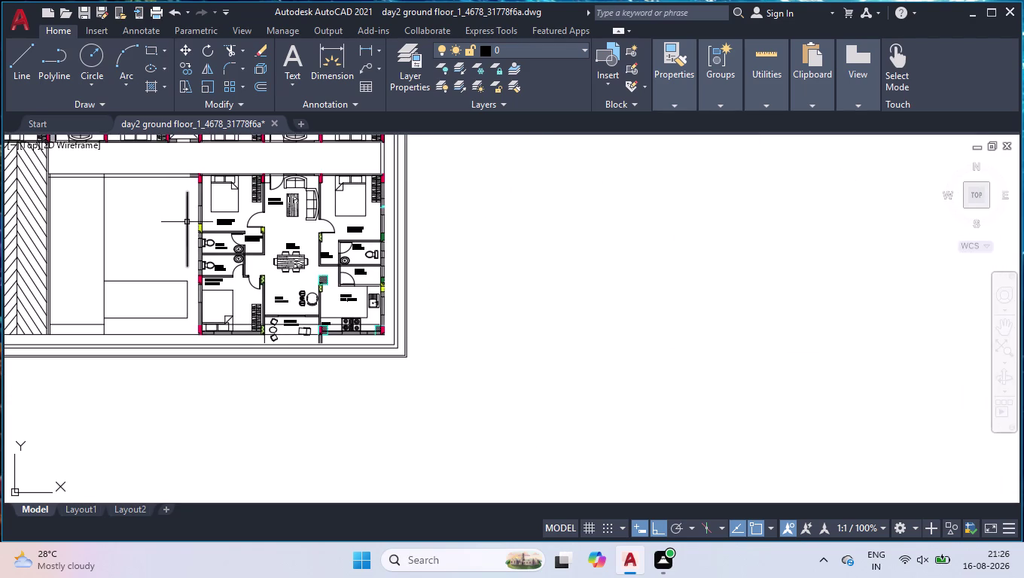
key(u)
key(Return)
key(u)
key(Return)
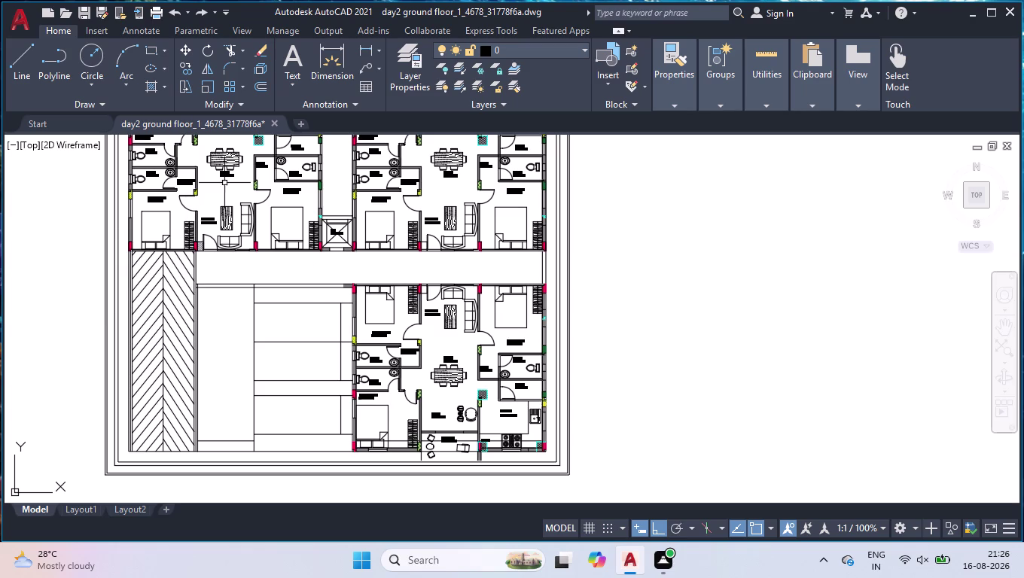
Trim the lines again with a second fence drawn across them.
text(tr)
key(Return)
scroll(up, 3)
click(337, 306)
scroll(down, 3)
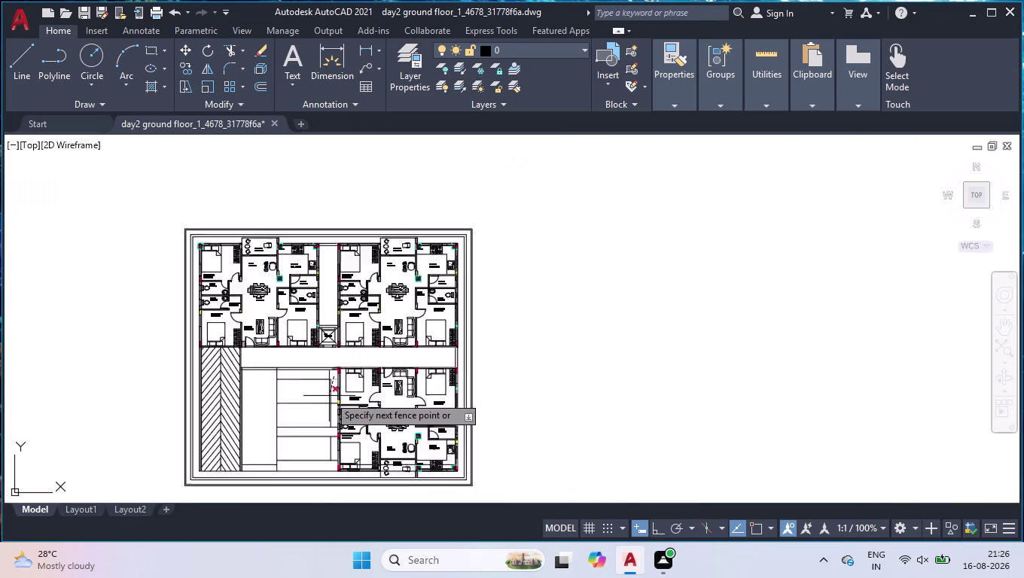
scroll(down, 3)
scroll(up, 3)
scroll(up, 3)
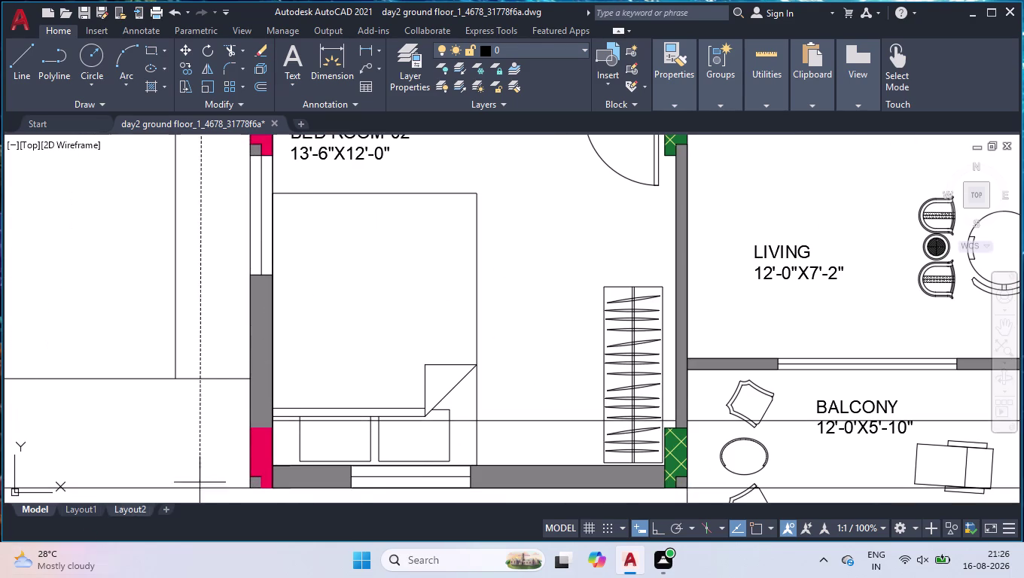
click(201, 393)
scroll(down, 3)
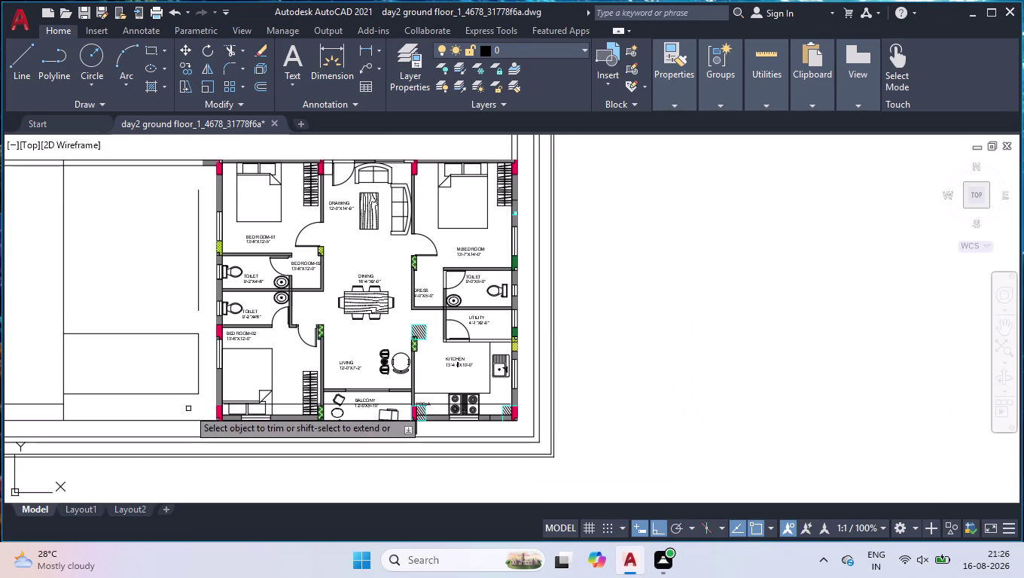
key(u)
key(space)
key(space)
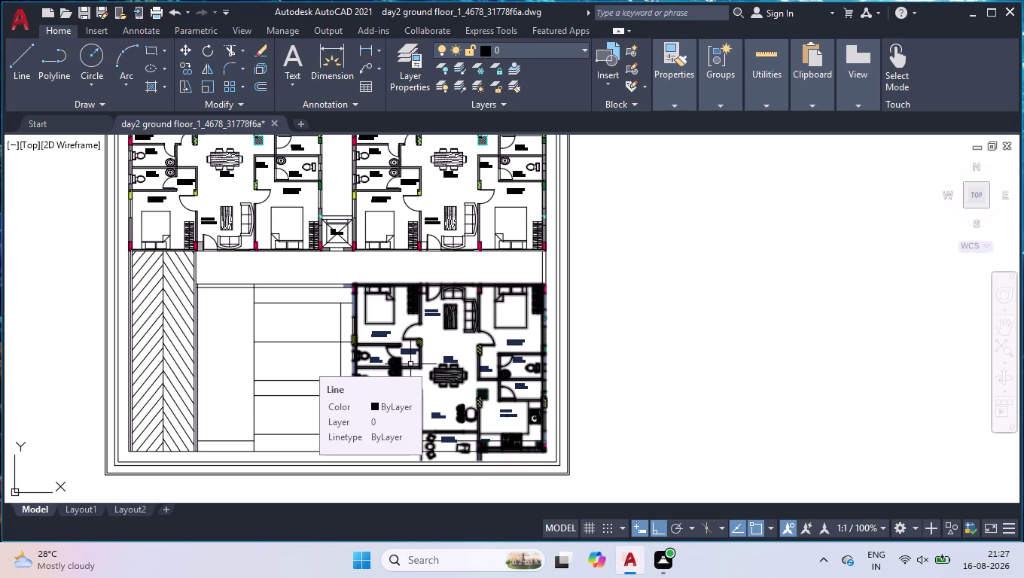
Trim four line ends by the flat's wall and fence-trim the remaining overlap.
text(tr)
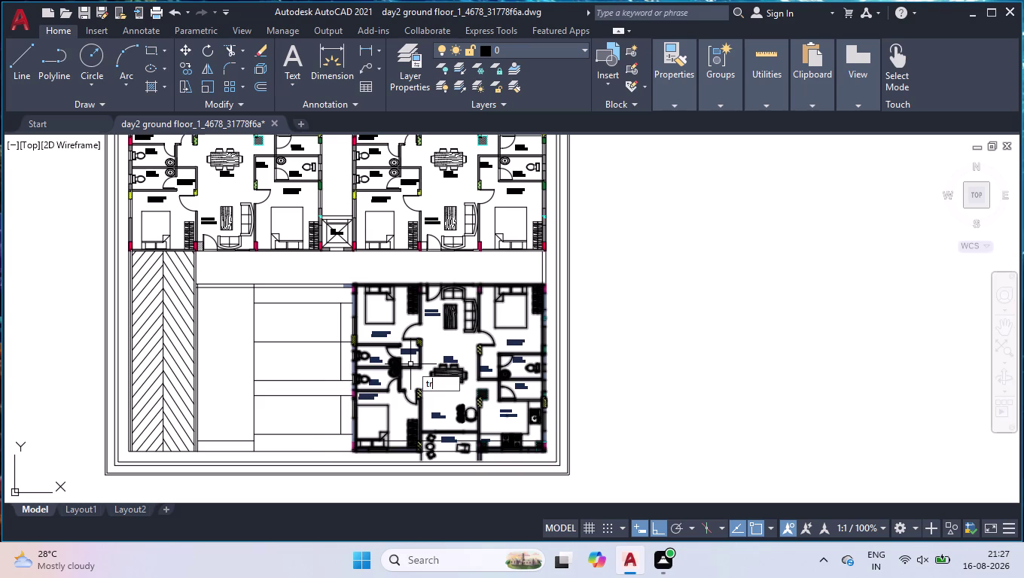
key(Return)
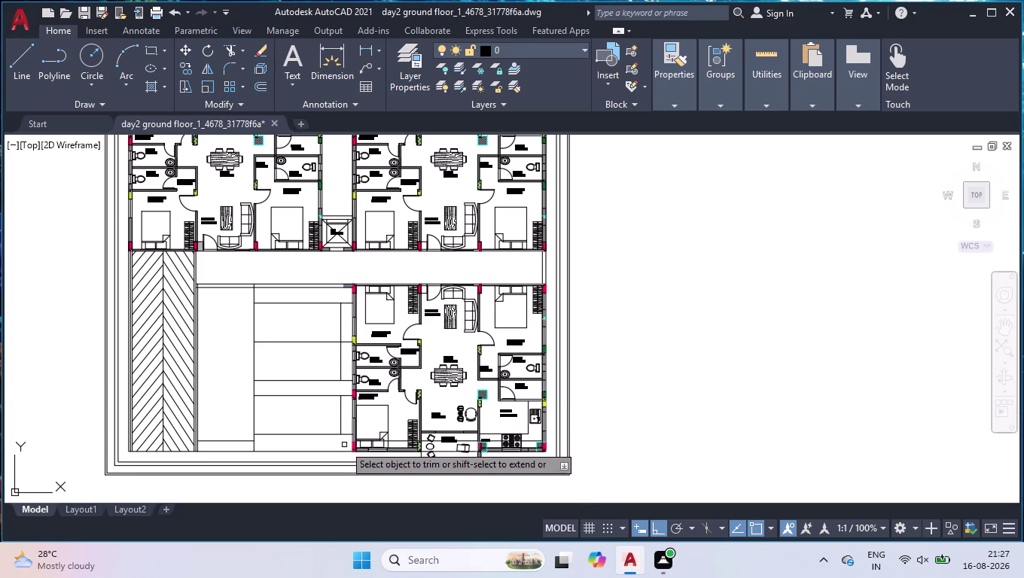
click(346, 303)
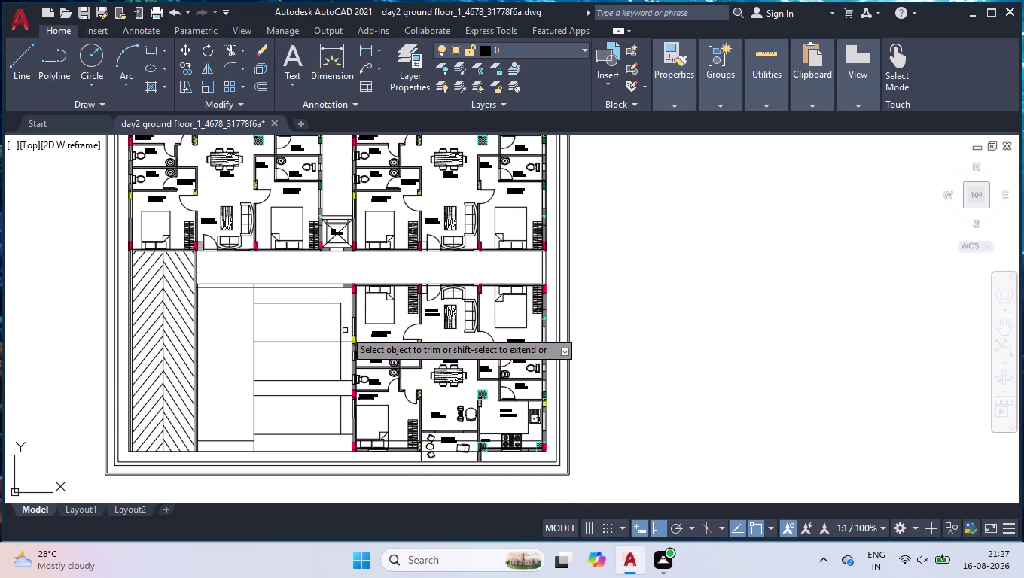
click(346, 343)
click(348, 381)
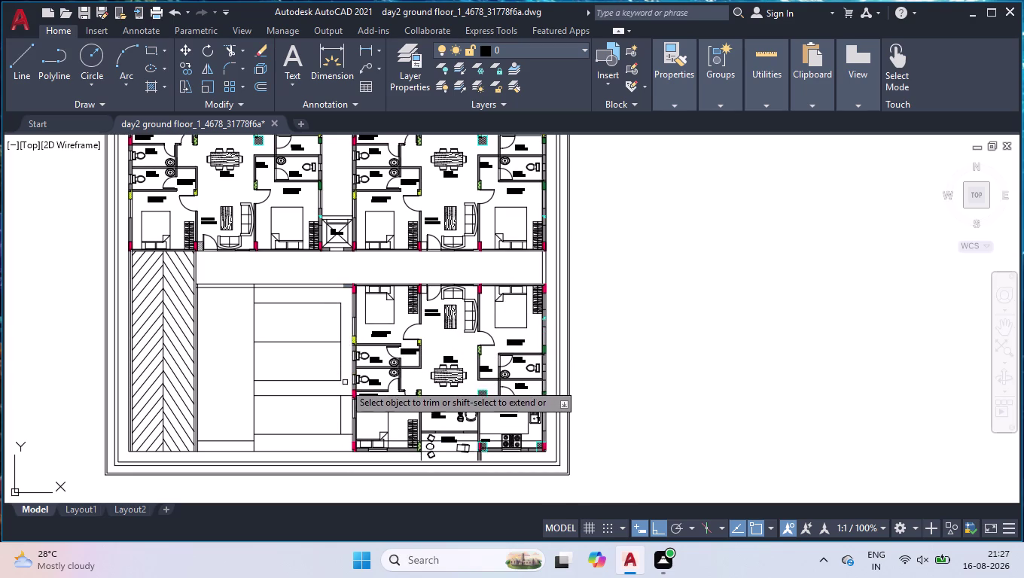
click(347, 398)
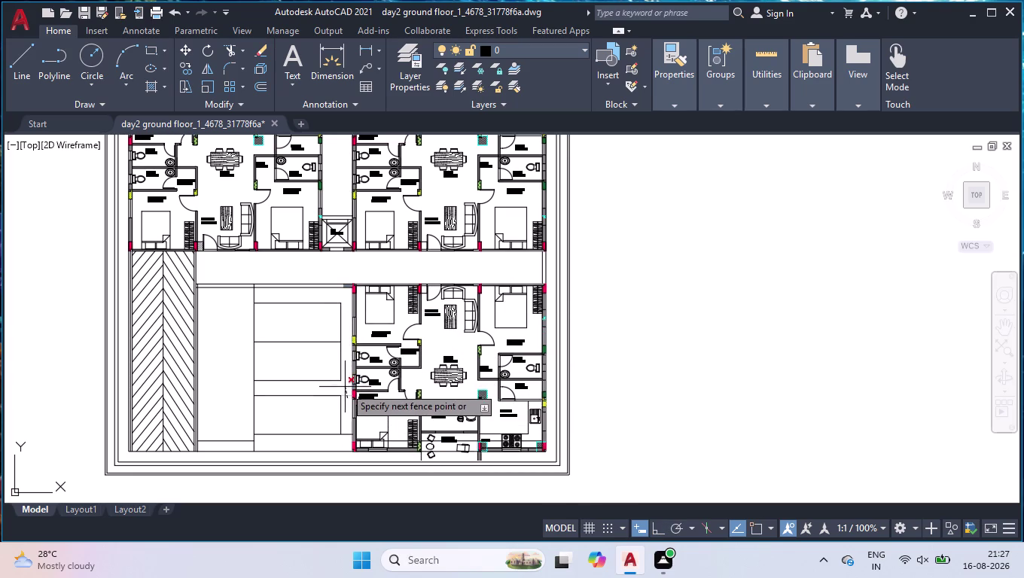
click(345, 387)
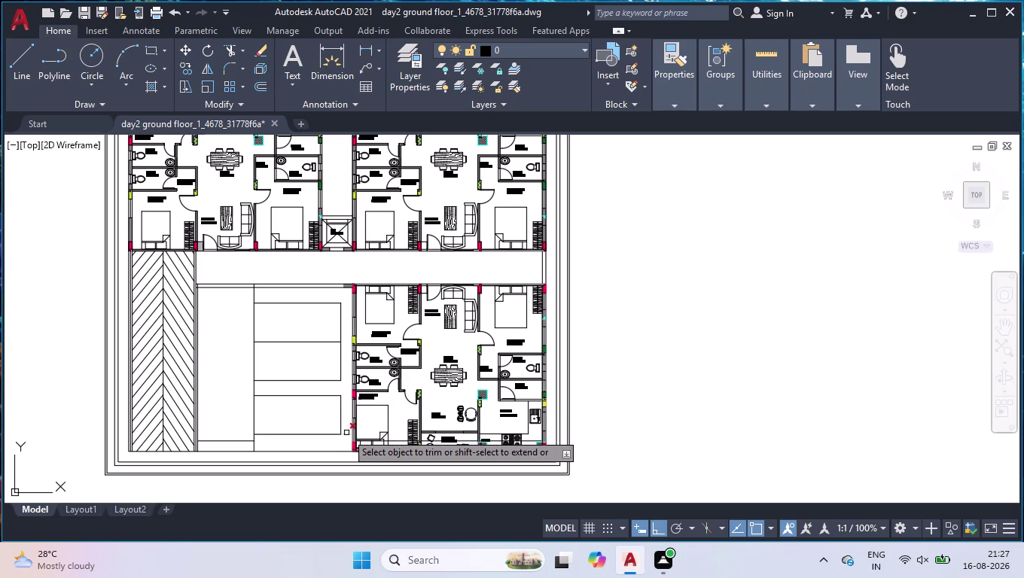
click(347, 433)
key(Return)
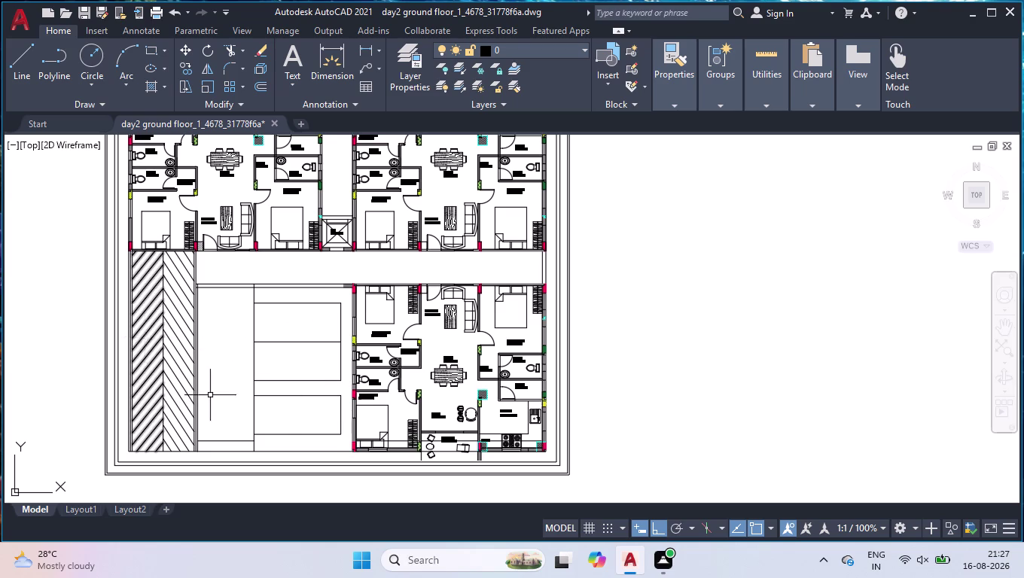
Draw a 2' rectangle outline along the left wall lines.
scroll(up, 3)
scroll(up, 3)
scroll(up, 3)
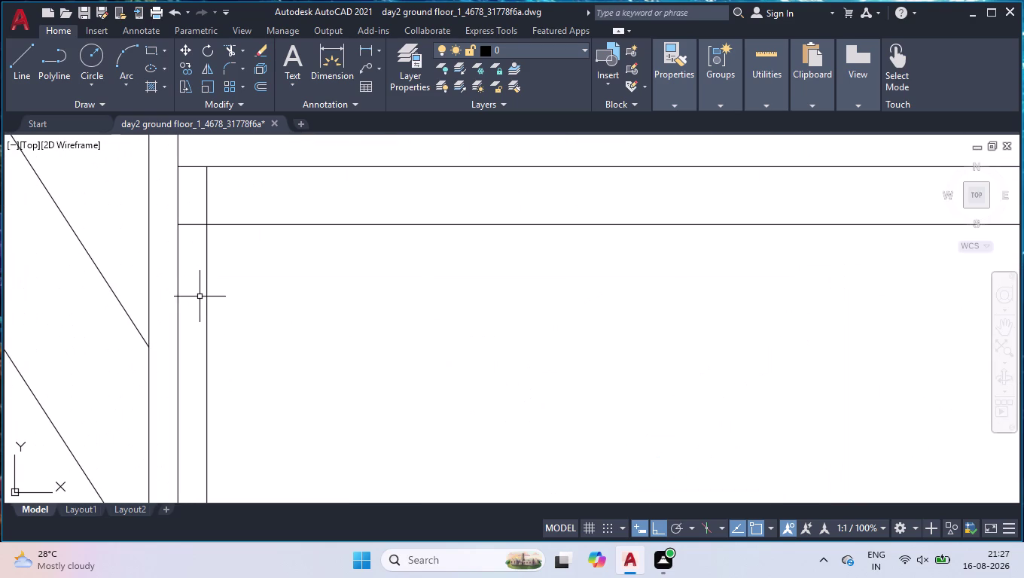
key(l)
key(Return)
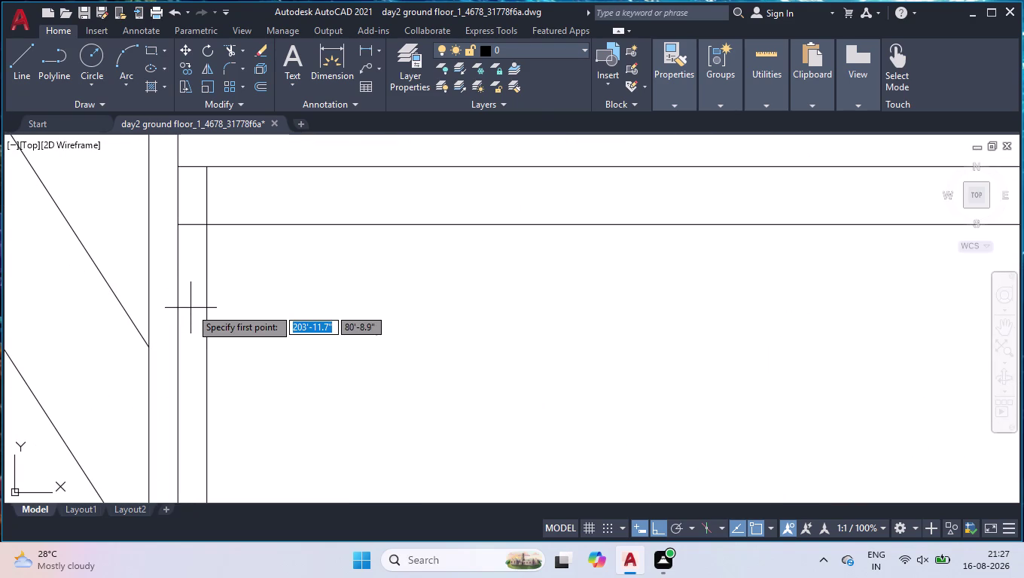
click(208, 167)
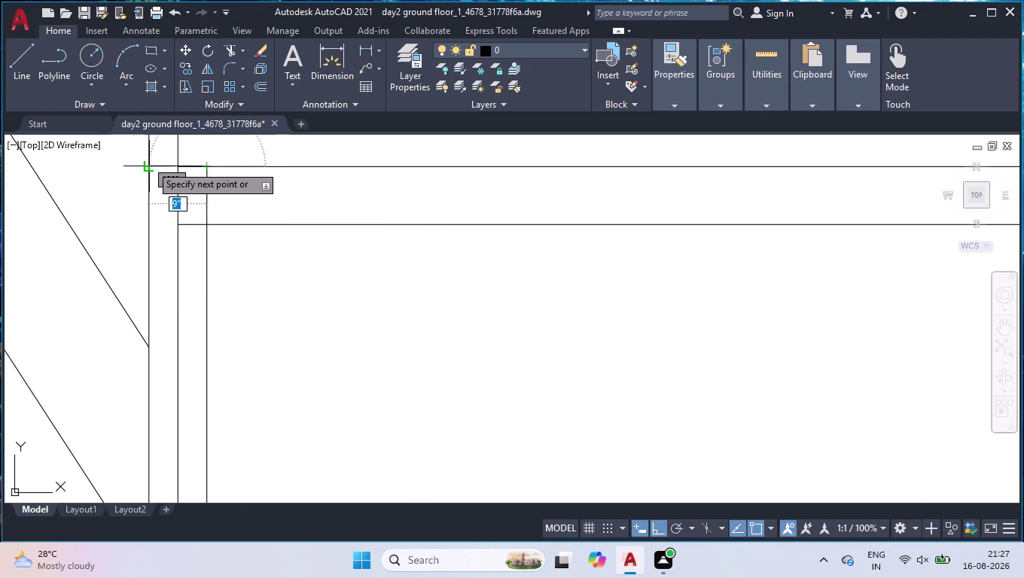
click(150, 165)
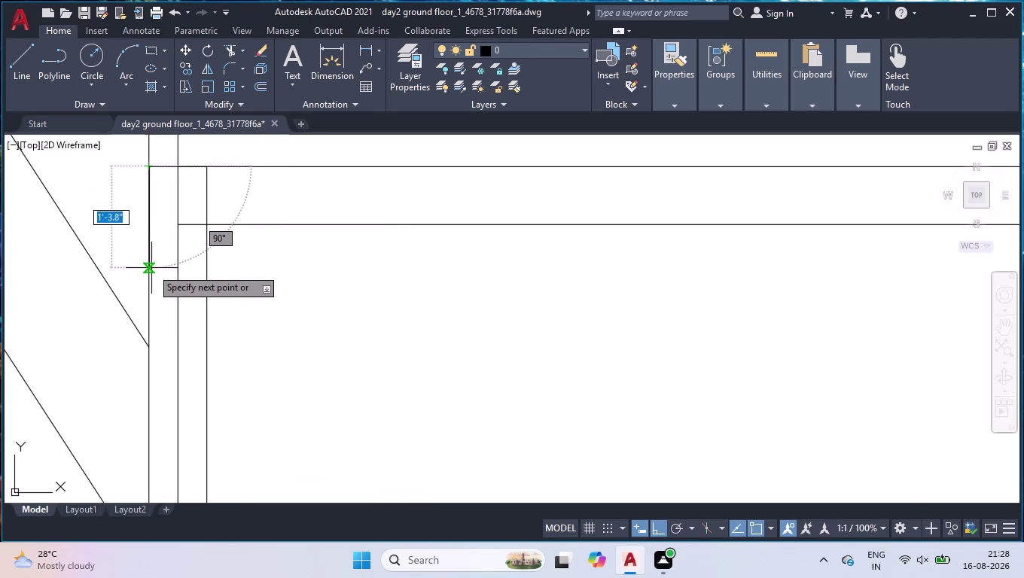
text(2')
key(Return)
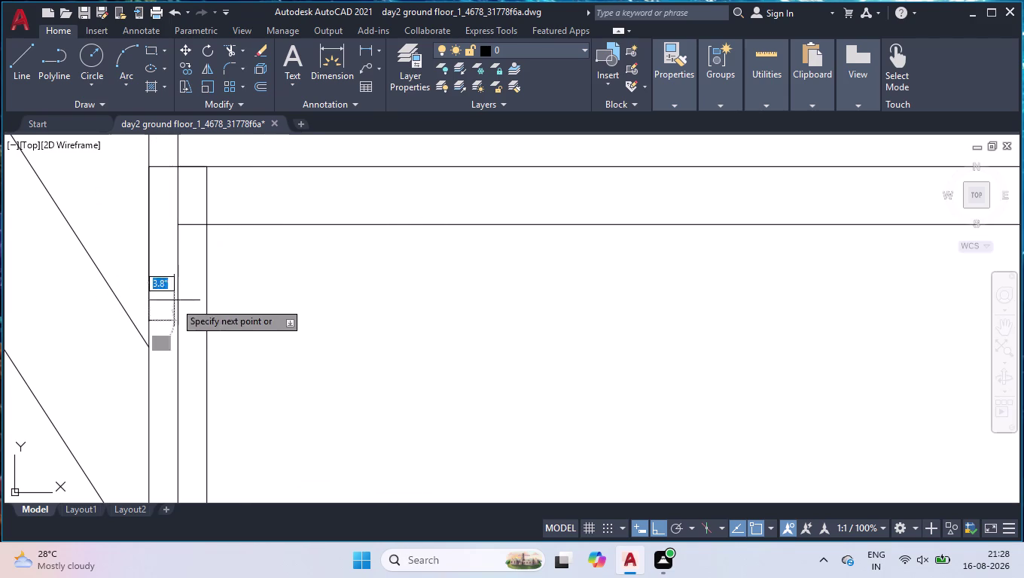
click(207, 318)
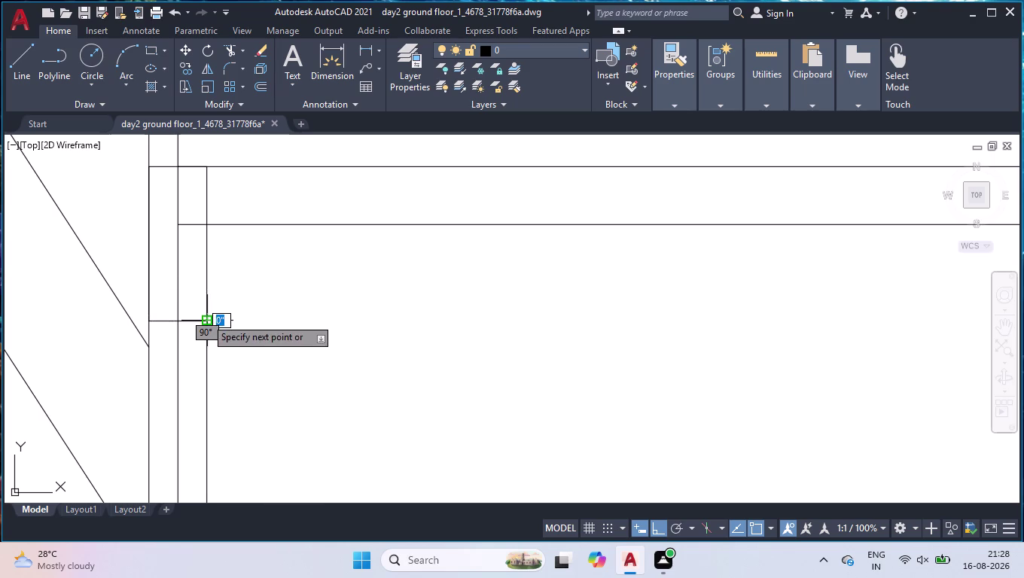
key(space)
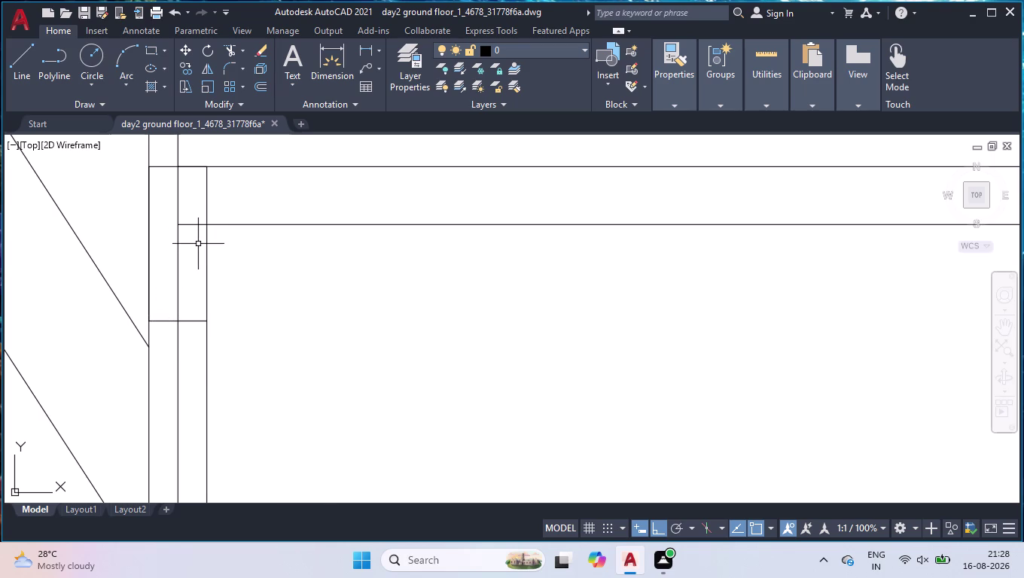
Trim the stray line and inner segments inside the new rectangle.
text(tr)
key(Return)
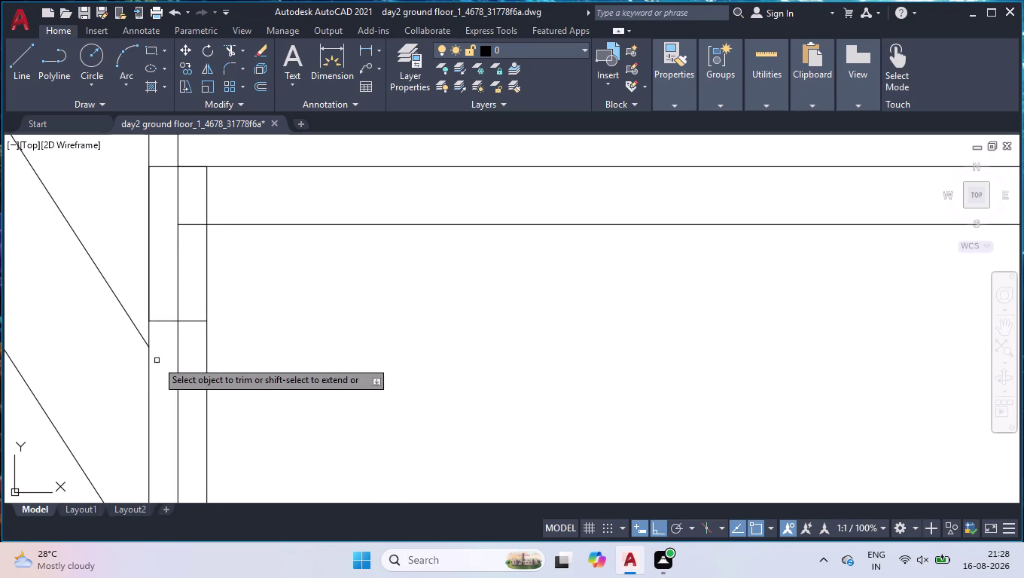
click(179, 193)
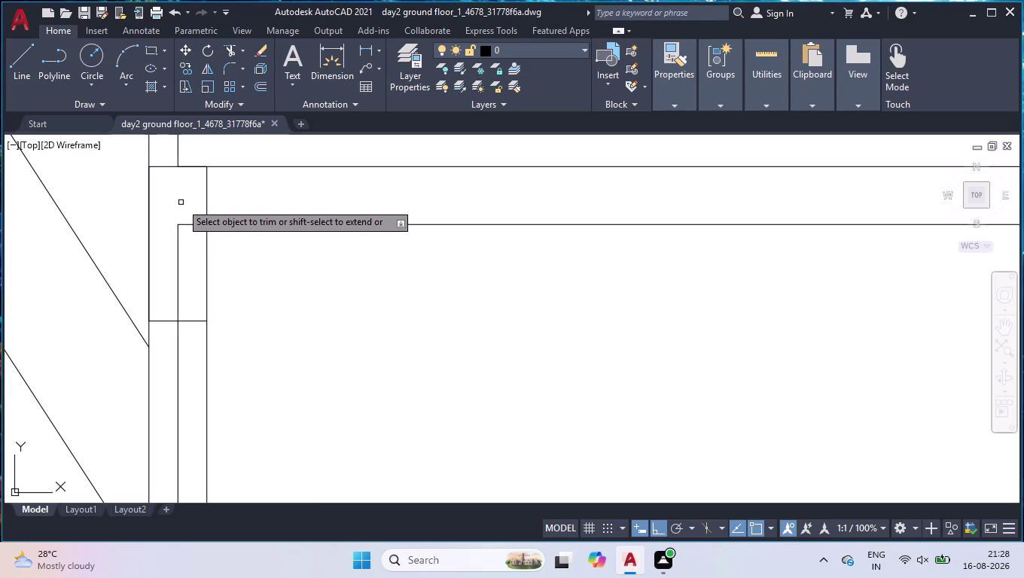
click(192, 214)
click(171, 254)
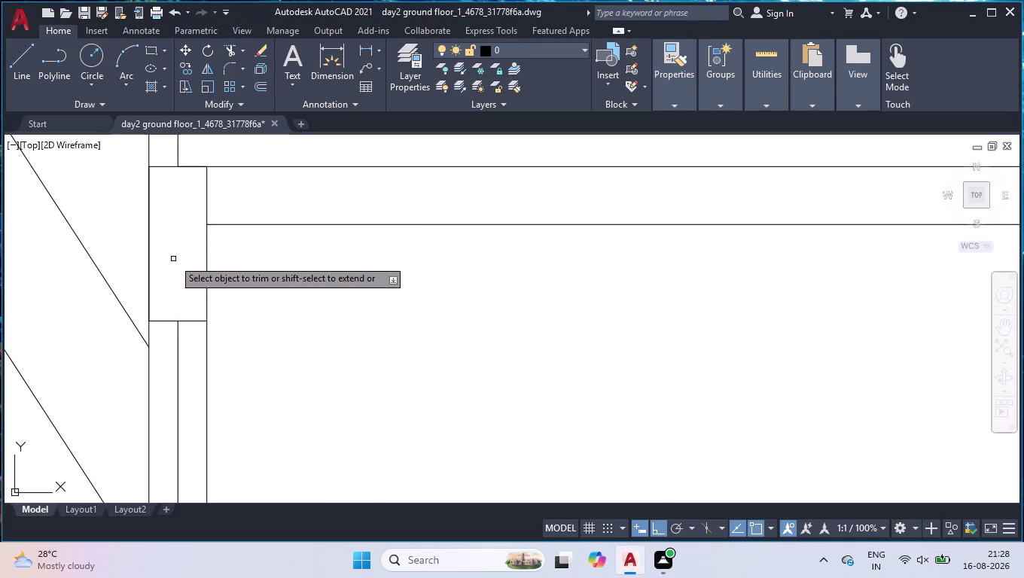
key(Return)
Draw a small 4.5" box at the rectangle's top corner.
key(l)
key(Return)
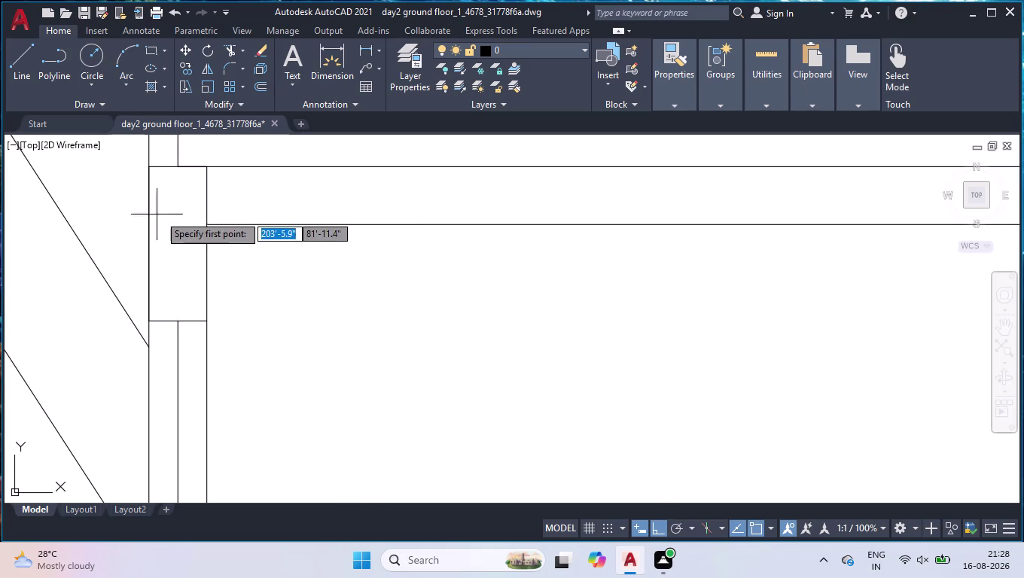
click(177, 165)
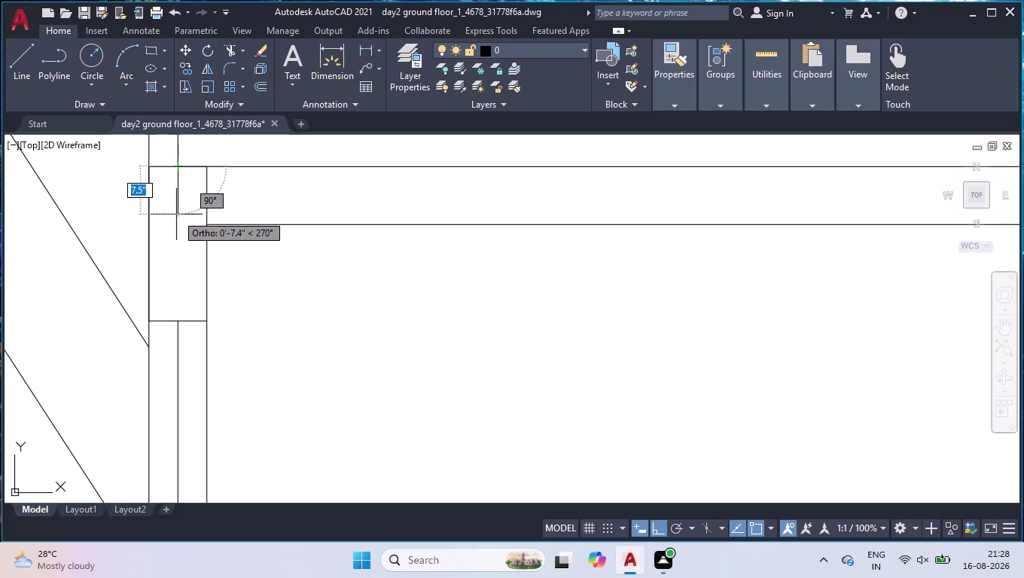
key(4)
key(period)
key(5)
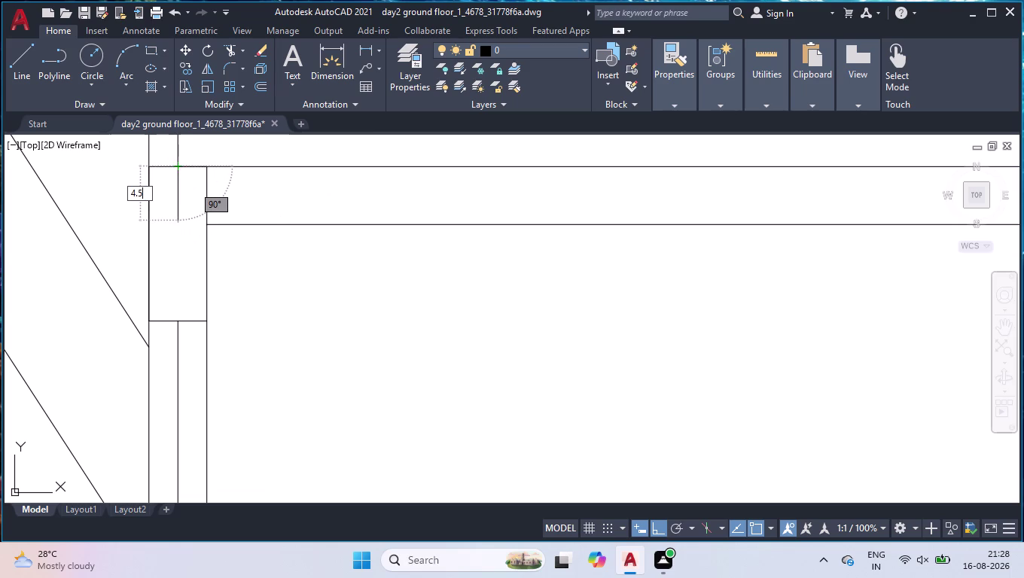
key(shift+quotedbl)
key(Return)
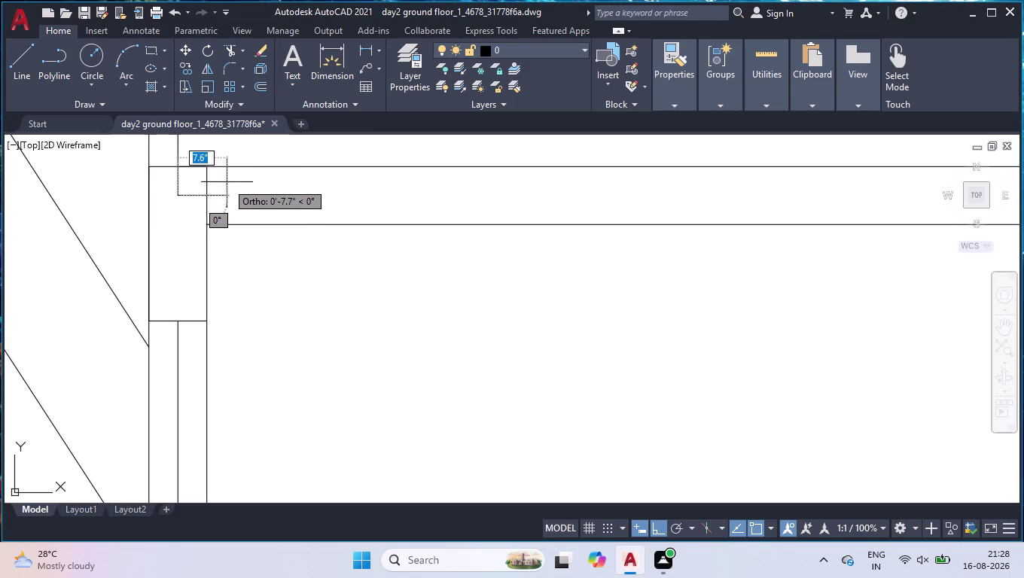
click(205, 199)
key(space)
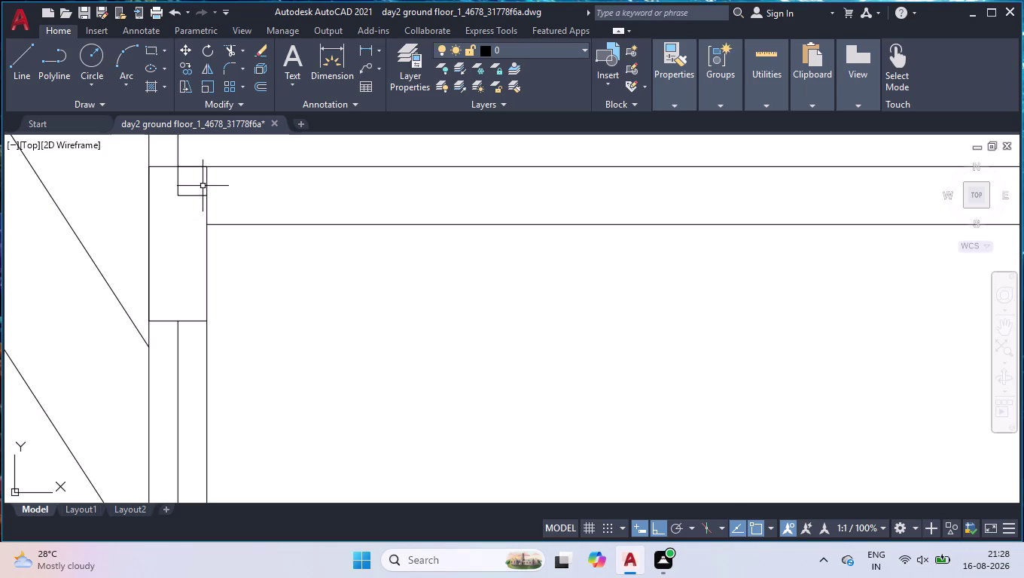
scroll(down, 3)
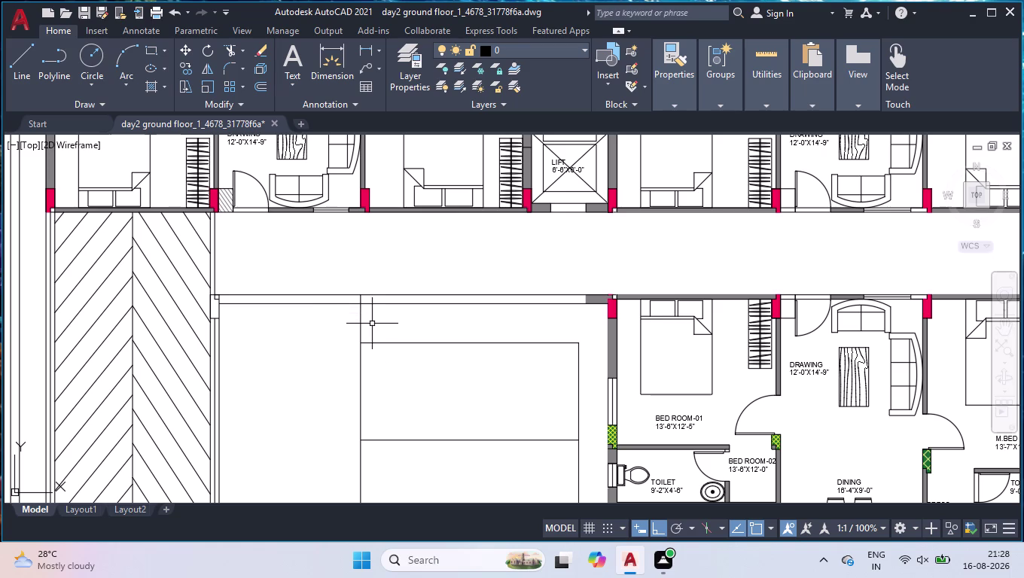
scroll(up, 3)
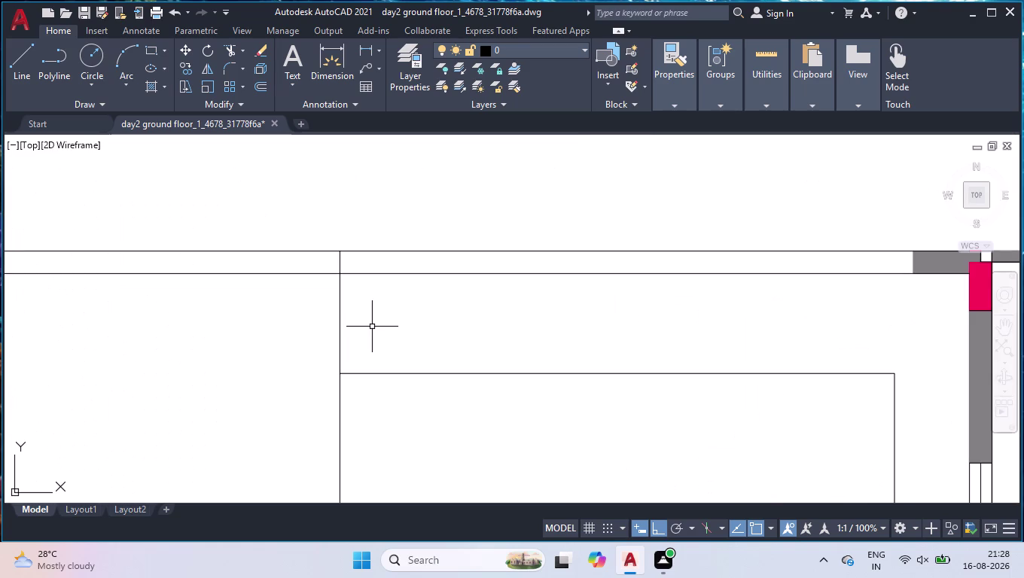
Draw a 2'-deep, 1'3"-wide box down from the corner intersection, closing it on the top line.
key(l)
key(Return)
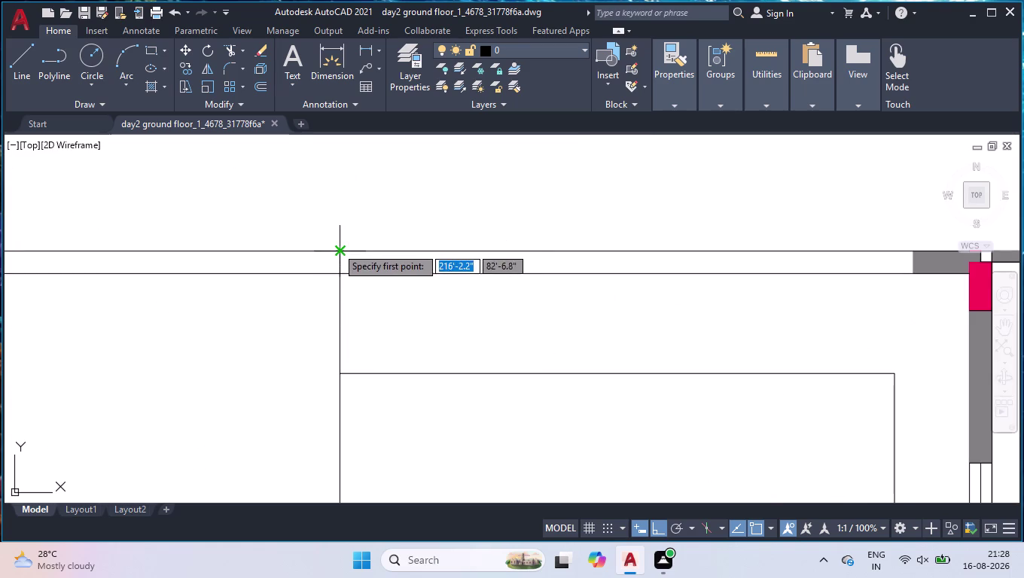
click(336, 250)
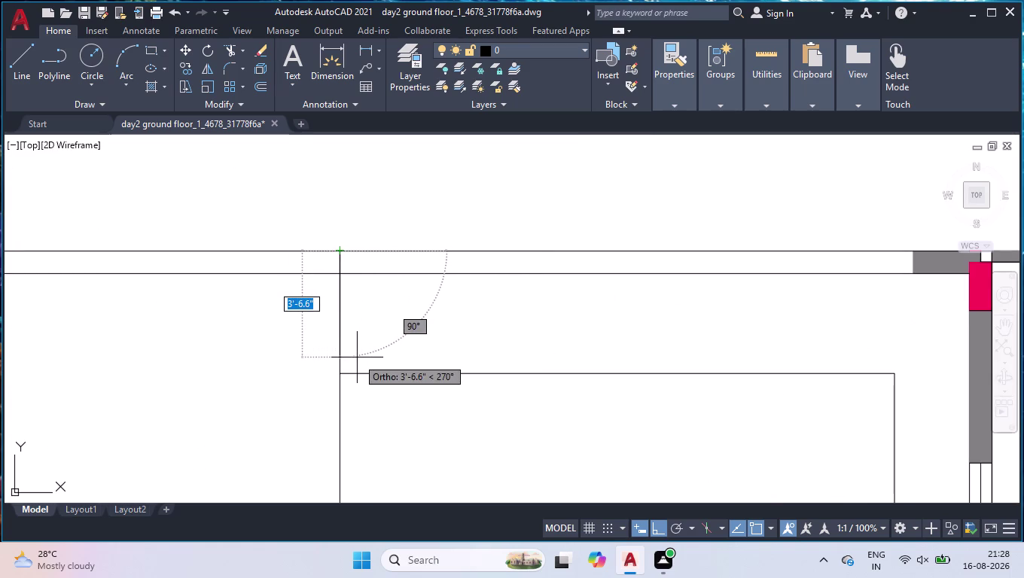
key(2)
key(apostrophe)
key(Return)
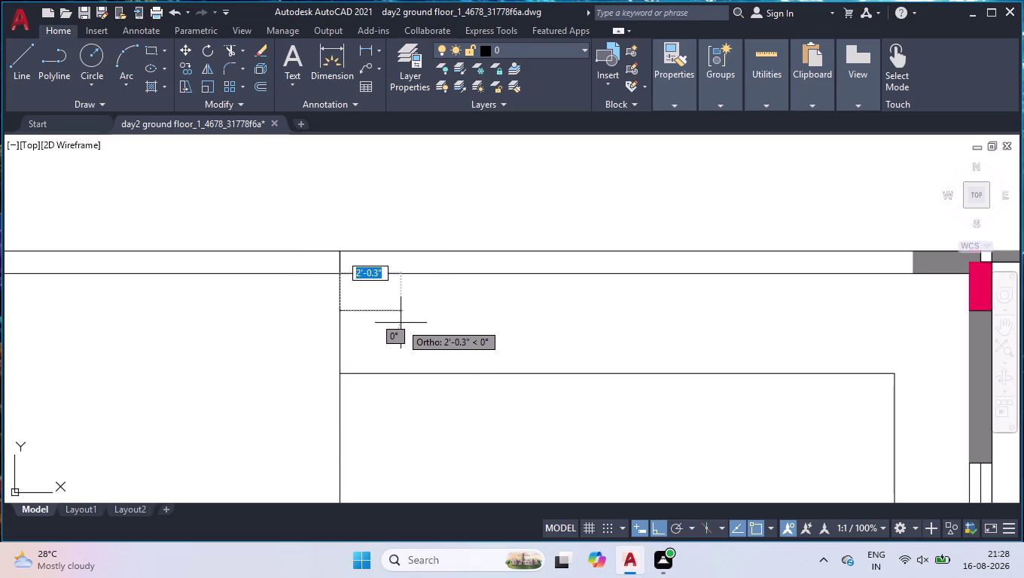
text(1'3)
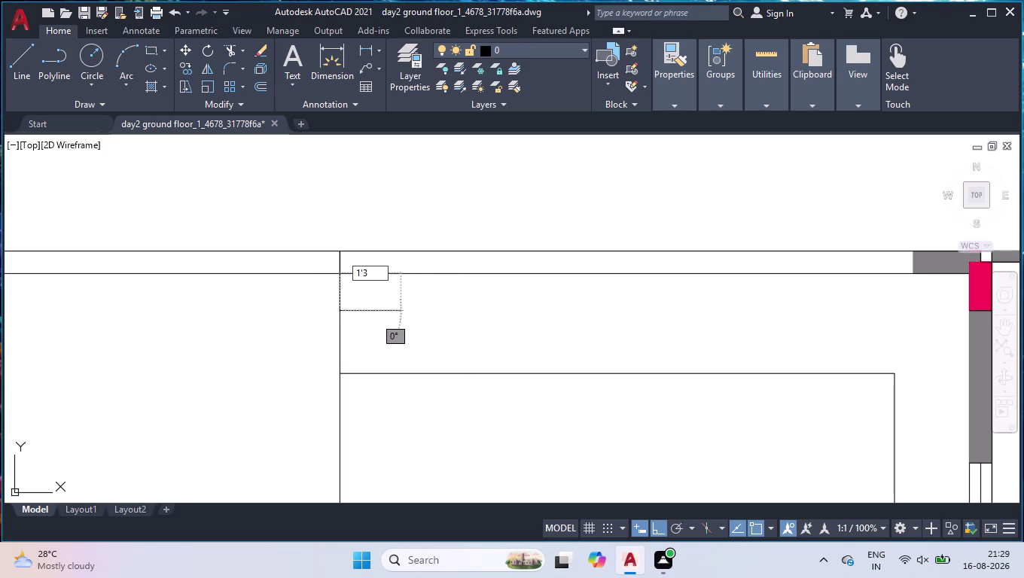
text(")
key(Return)
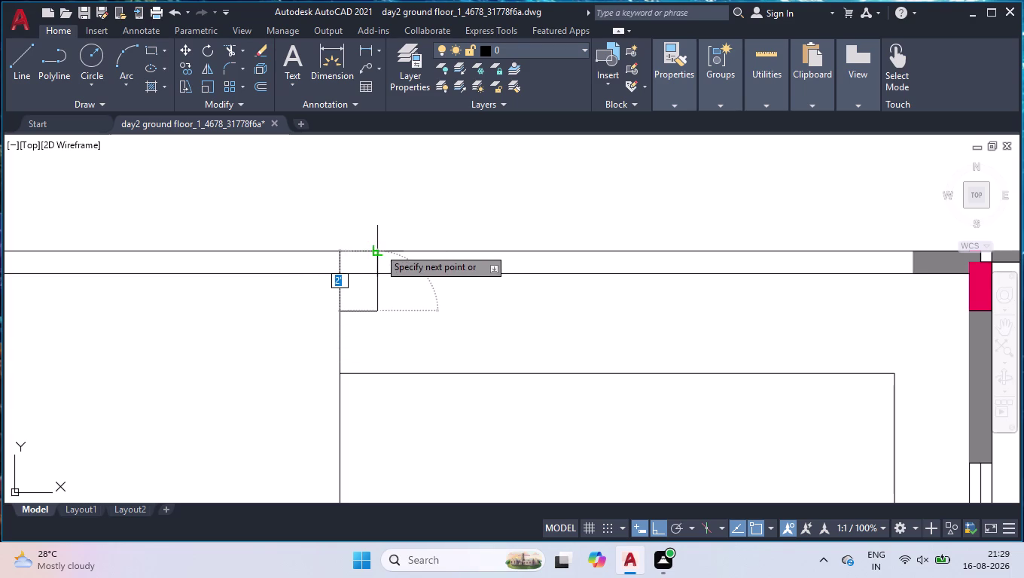
click(379, 250)
key(space)
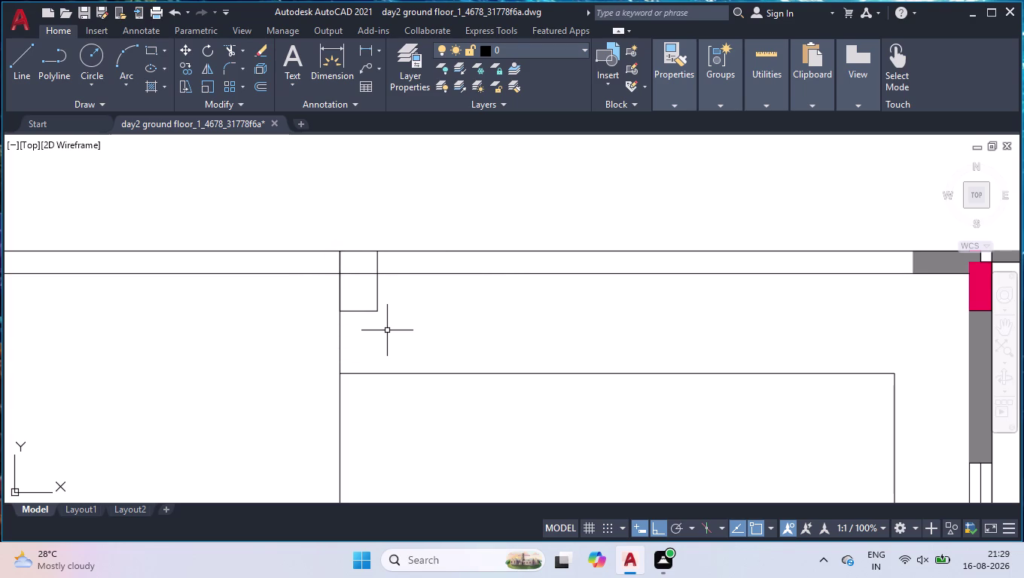
scroll(up, 3)
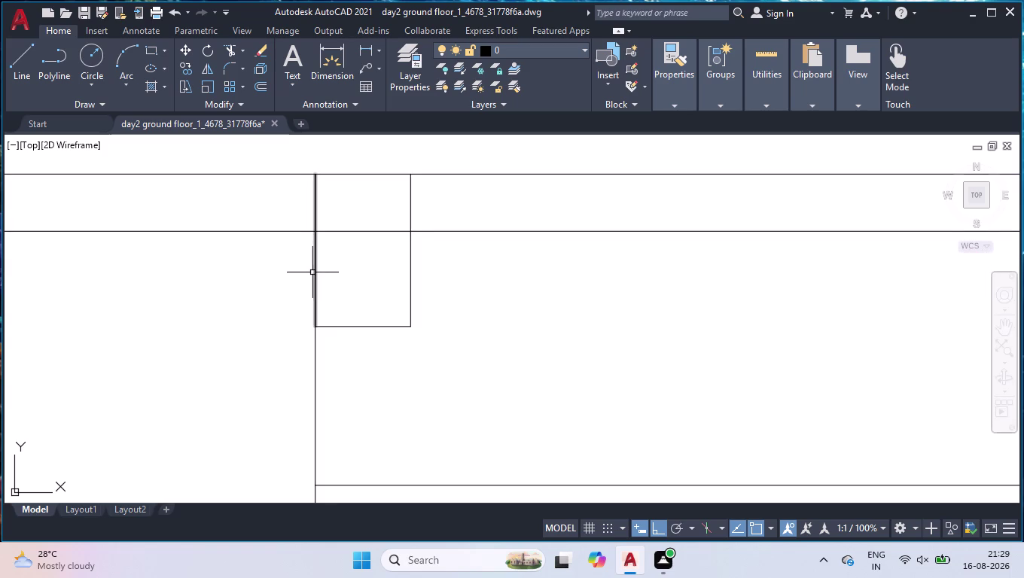
click(315, 259)
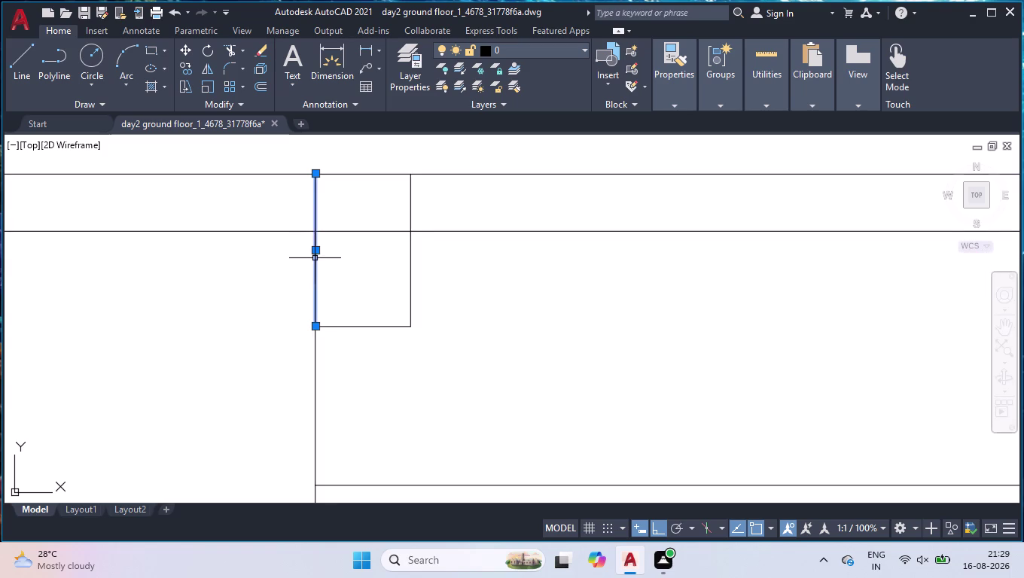
Shift the box's left vertical line 9" to the right.
click(318, 250)
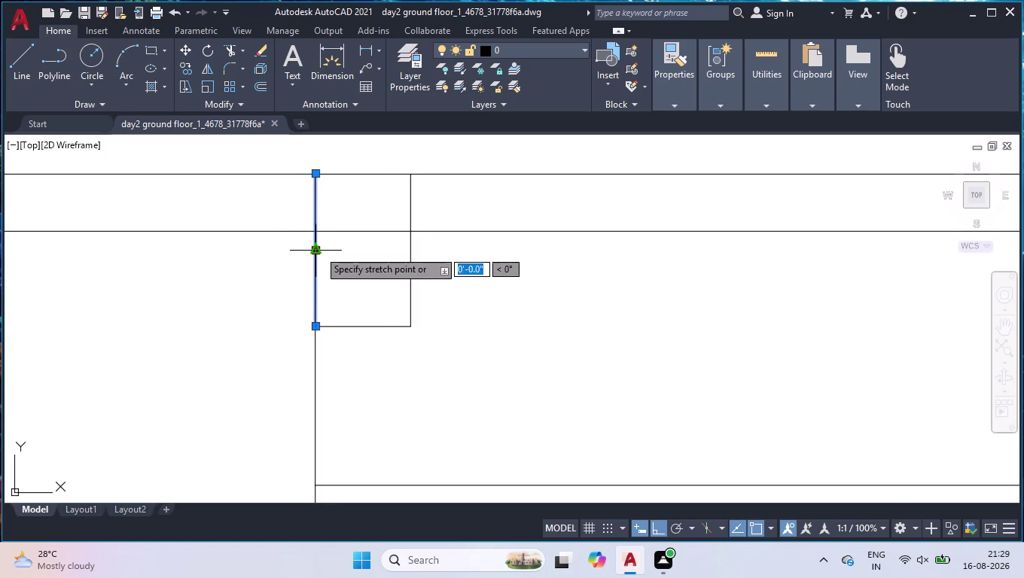
text(9")
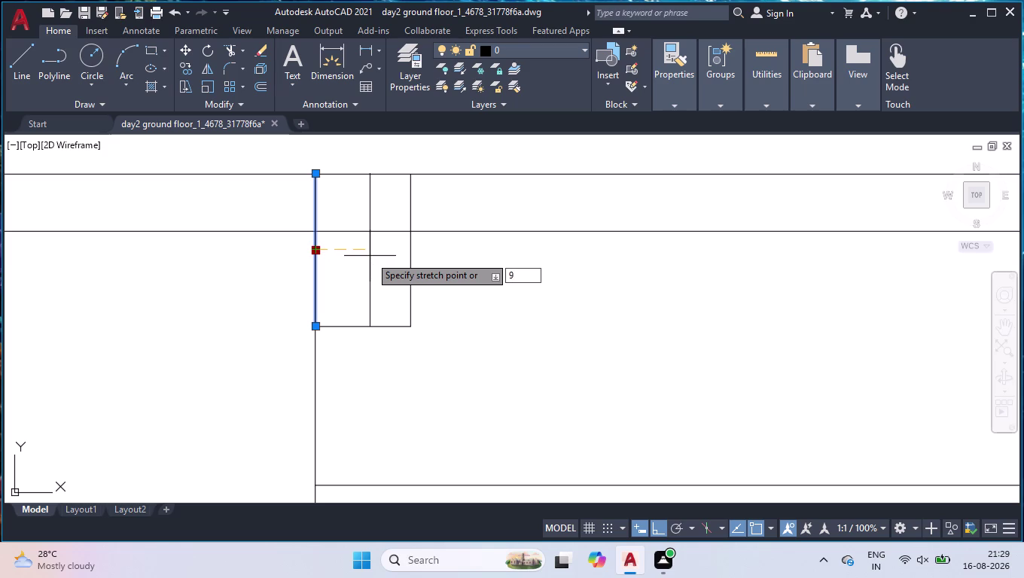
key(Return)
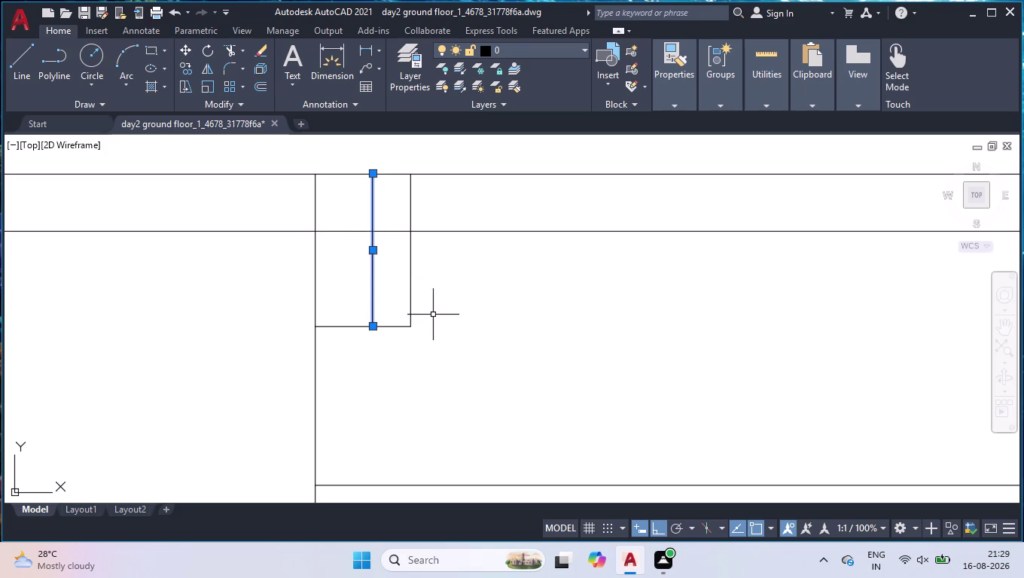
click(466, 255)
click(333, 296)
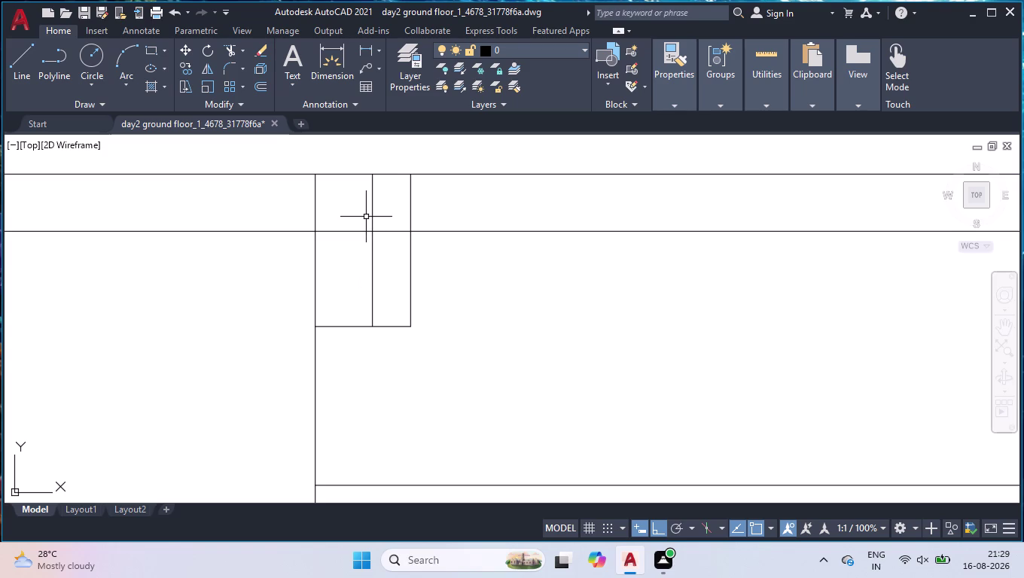
Trim the wall-line segments crossing the narrow part of the box.
text(tr)
key(Return)
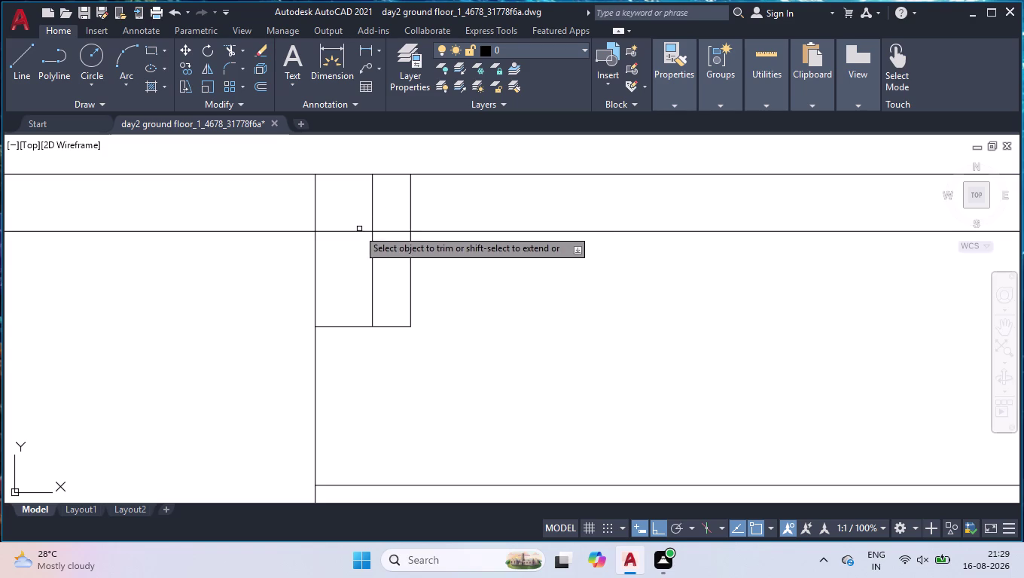
click(348, 216)
click(345, 271)
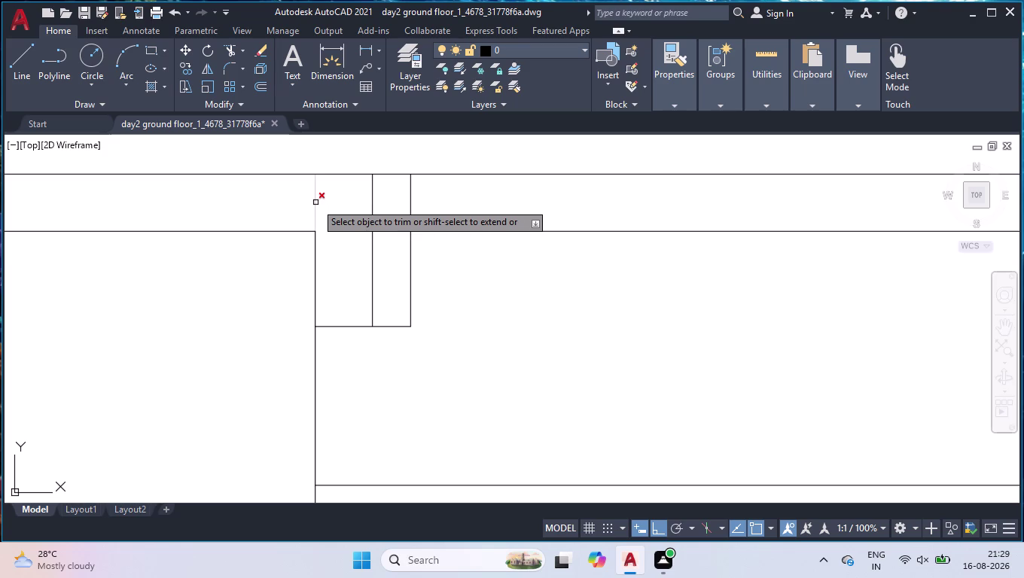
key(Return)
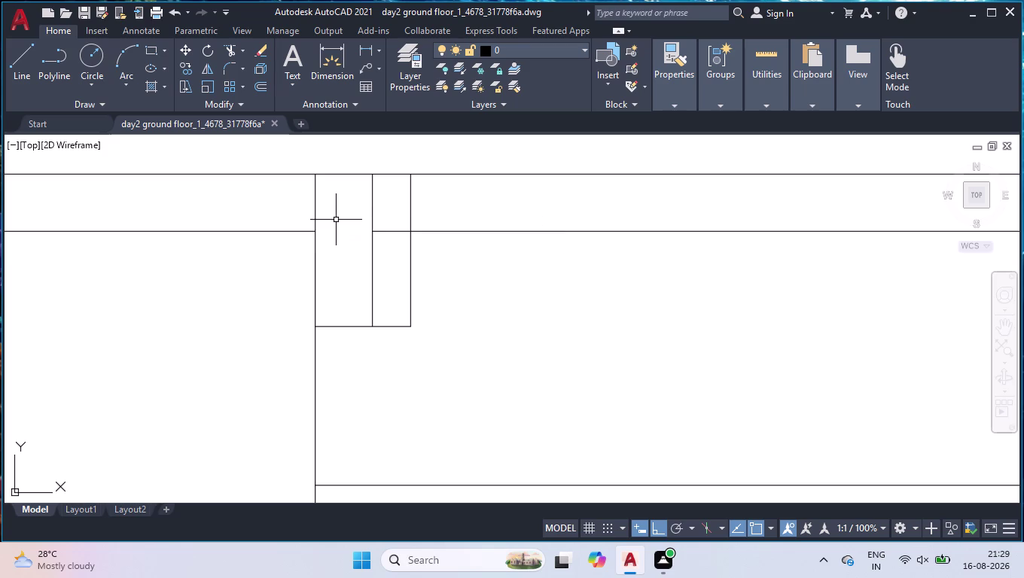
key(l)
key(Return)
scroll(up, 3)
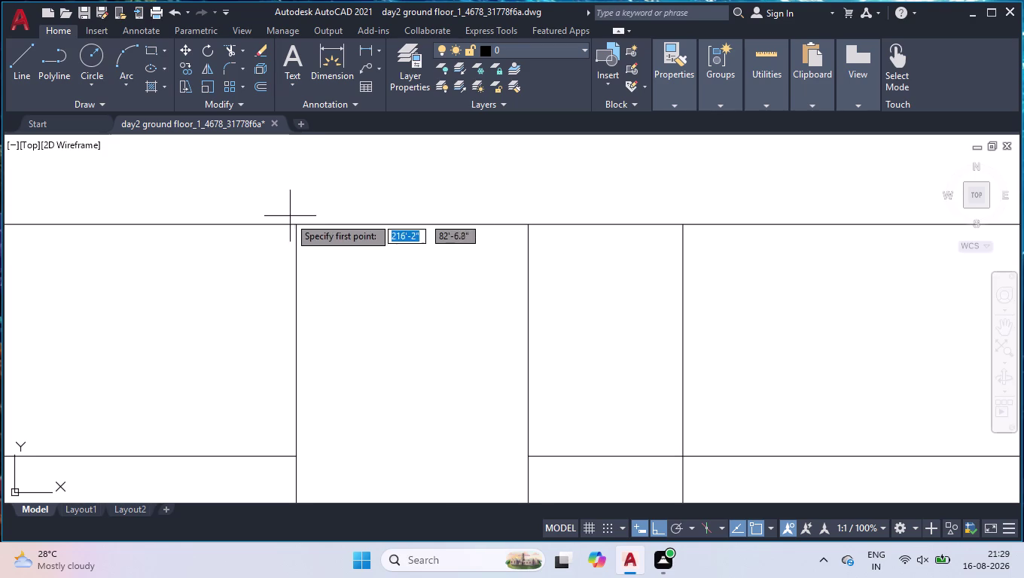
Draw a box 4.5" down and 4.5" right from the corner, closing on the top line.
click(297, 222)
text(4)
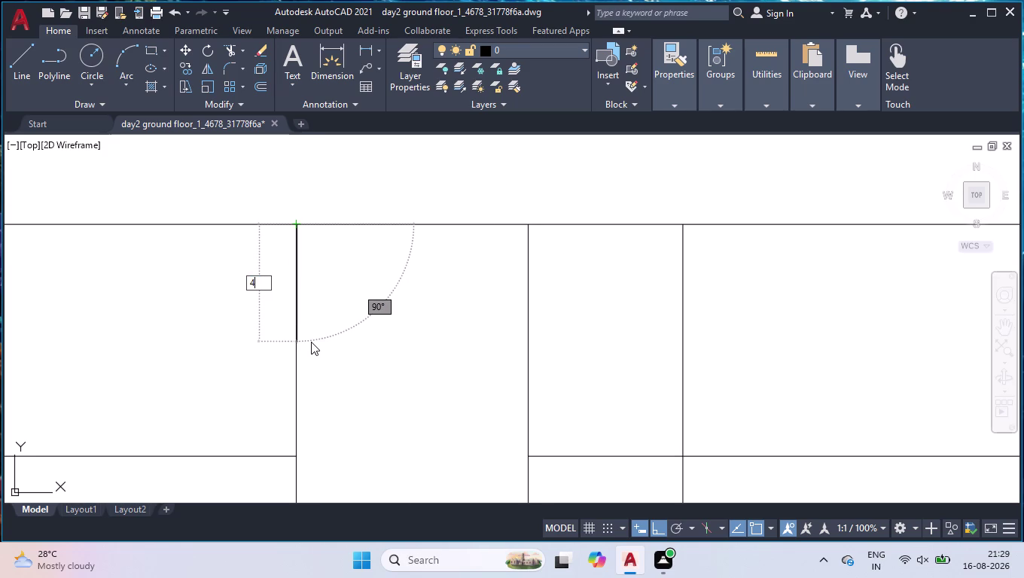
text(.5")
key(Return)
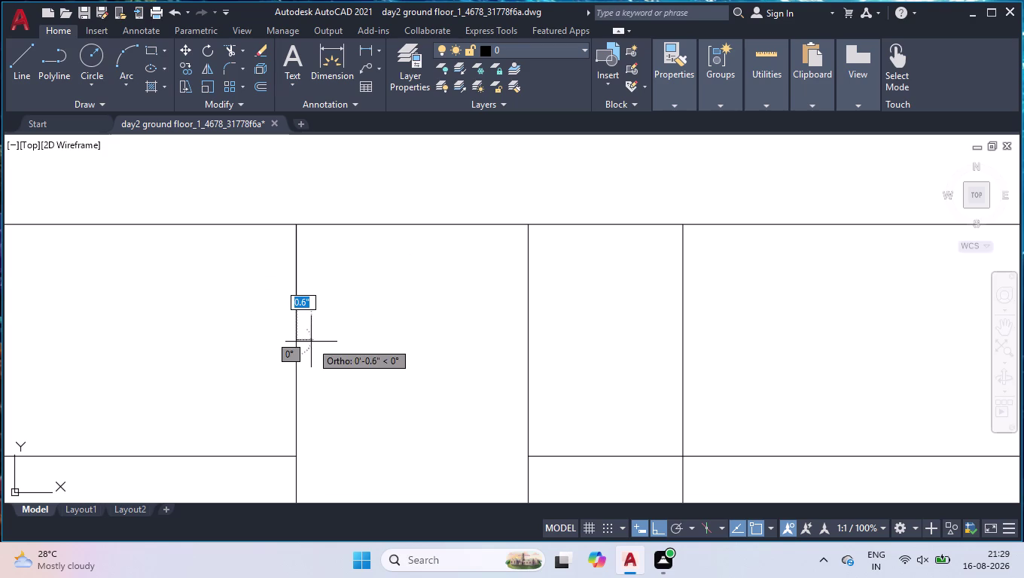
text(4.)
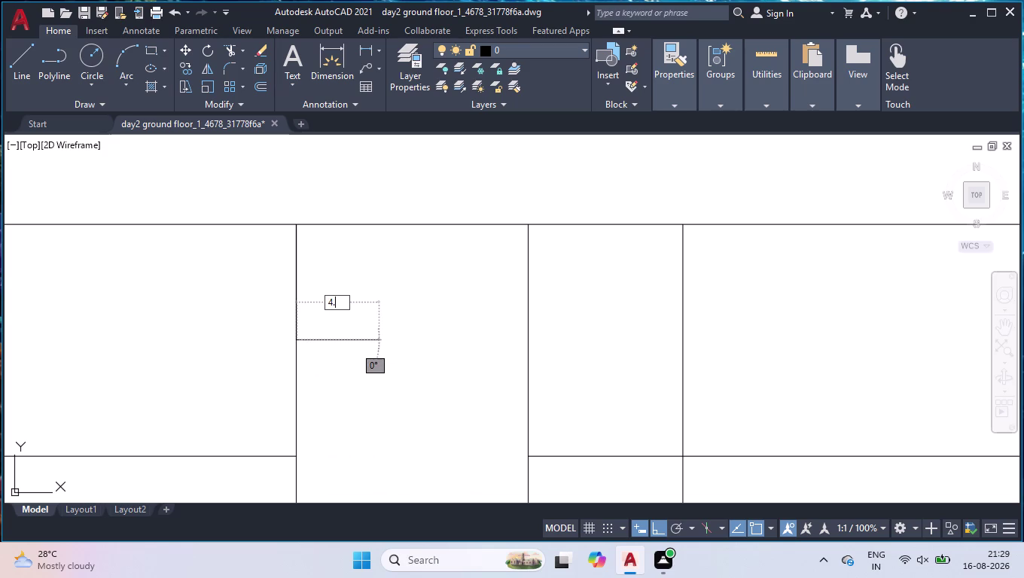
text(5")
key(Return)
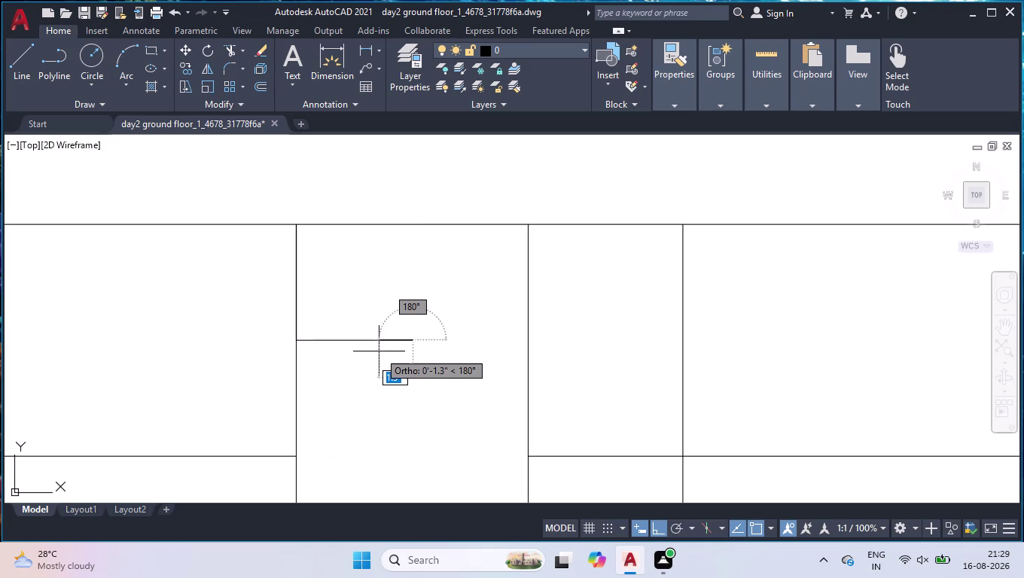
click(409, 226)
key(space)
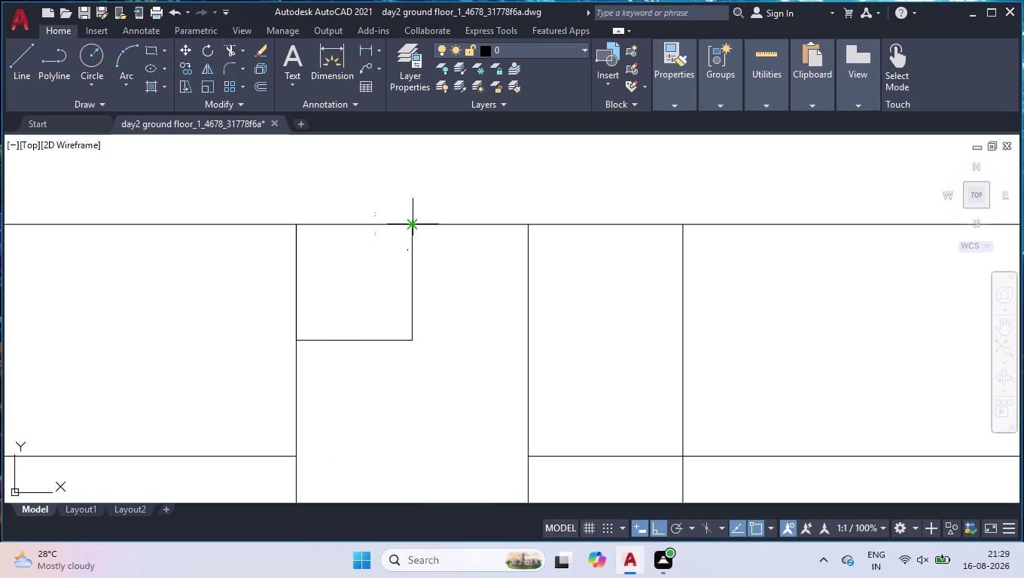
scroll(down, 3)
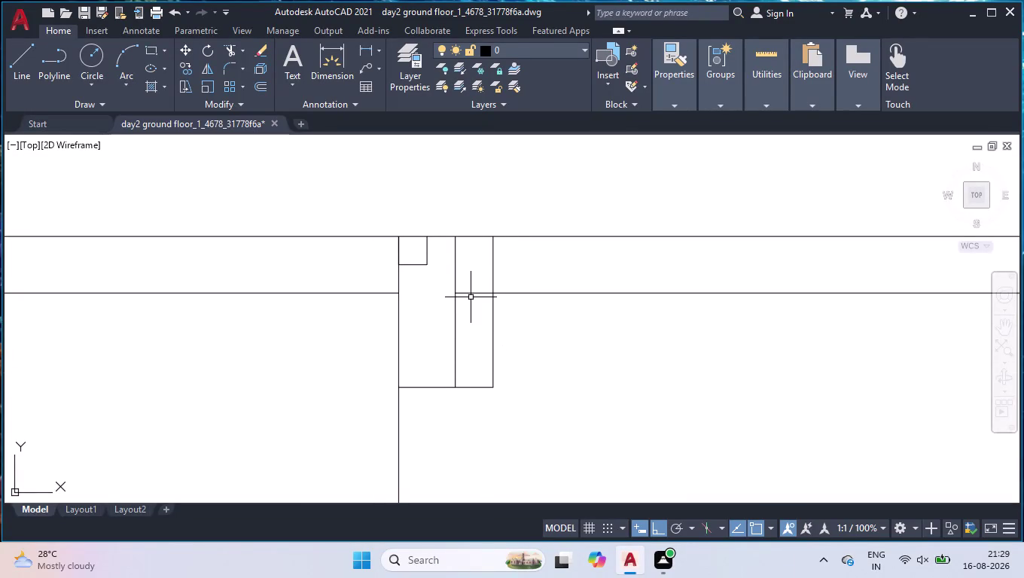
scroll(down, 3)
scroll(down, 3)
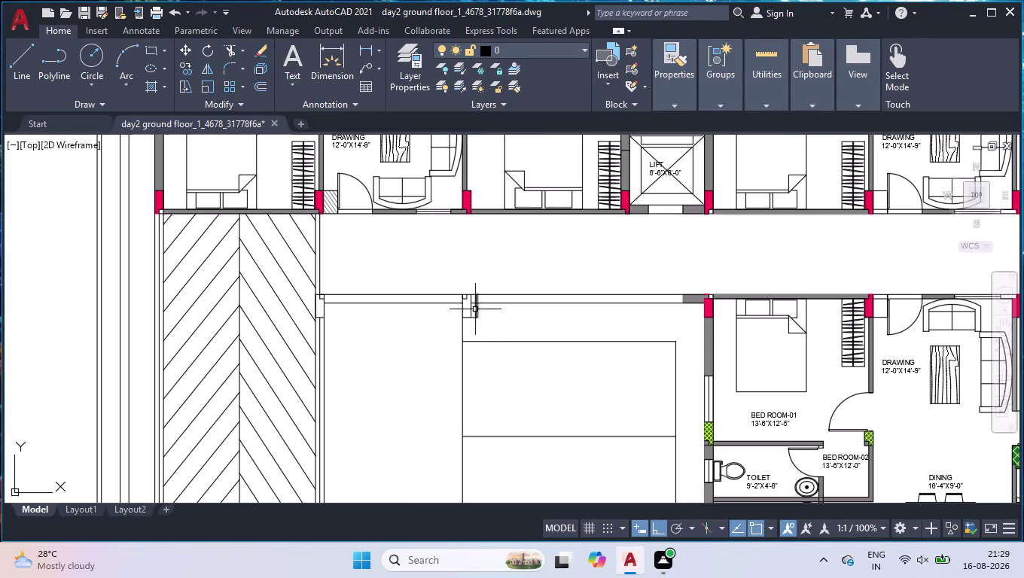
scroll(up, 3)
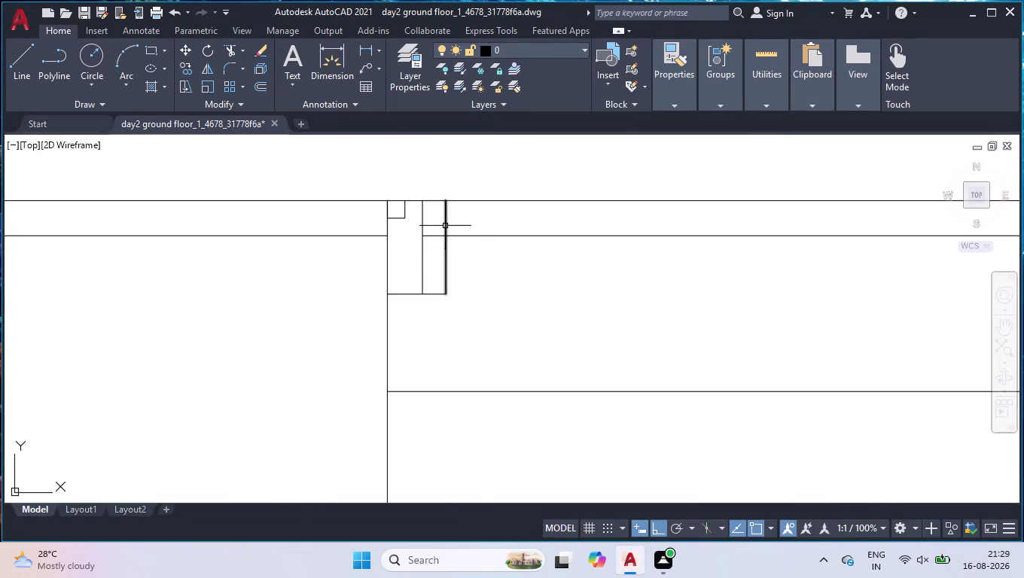
scroll(up, 3)
Window-select the tall rectangle and small square, then clear that selection.
click(491, 303)
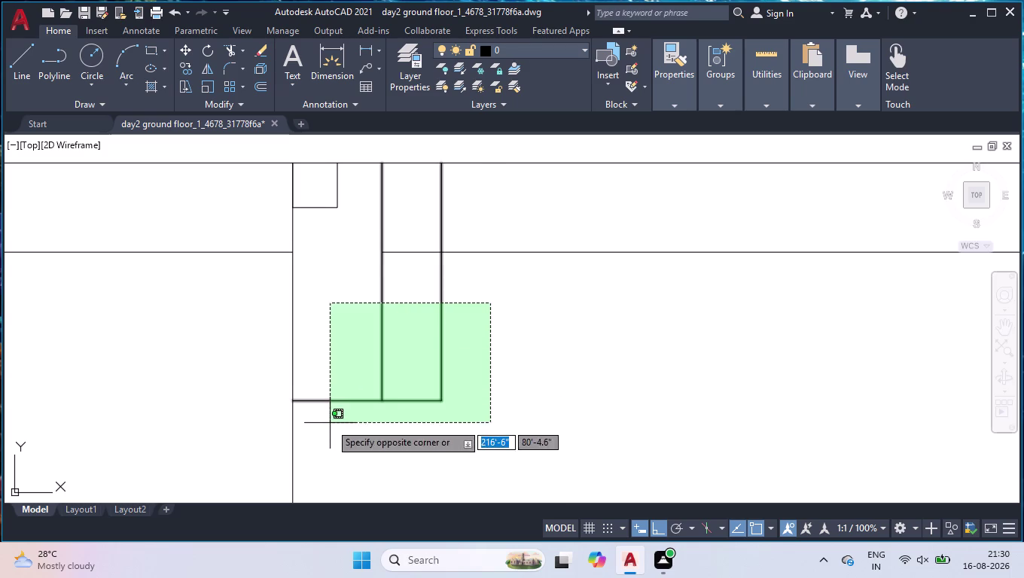
click(330, 423)
click(364, 192)
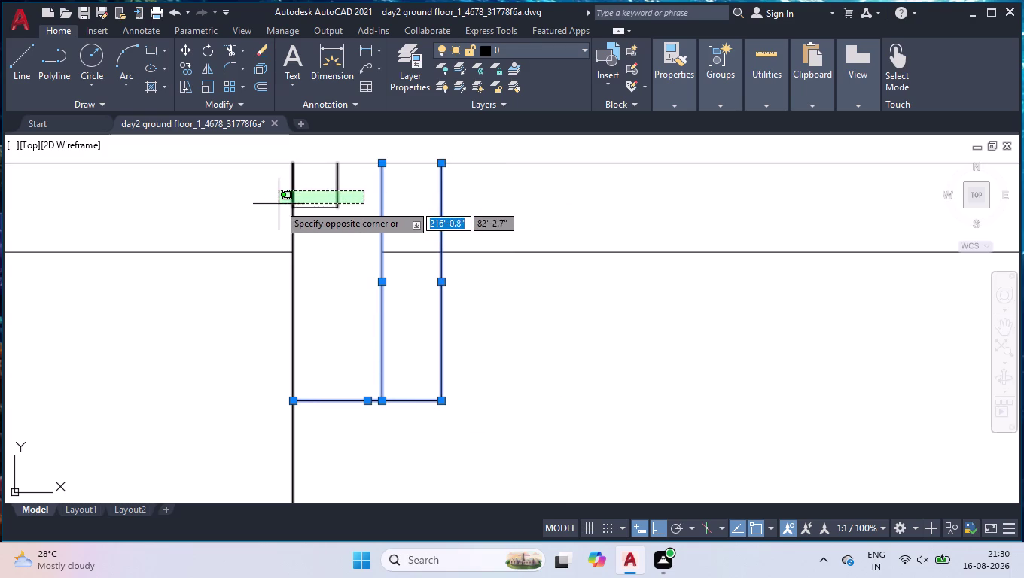
click(312, 223)
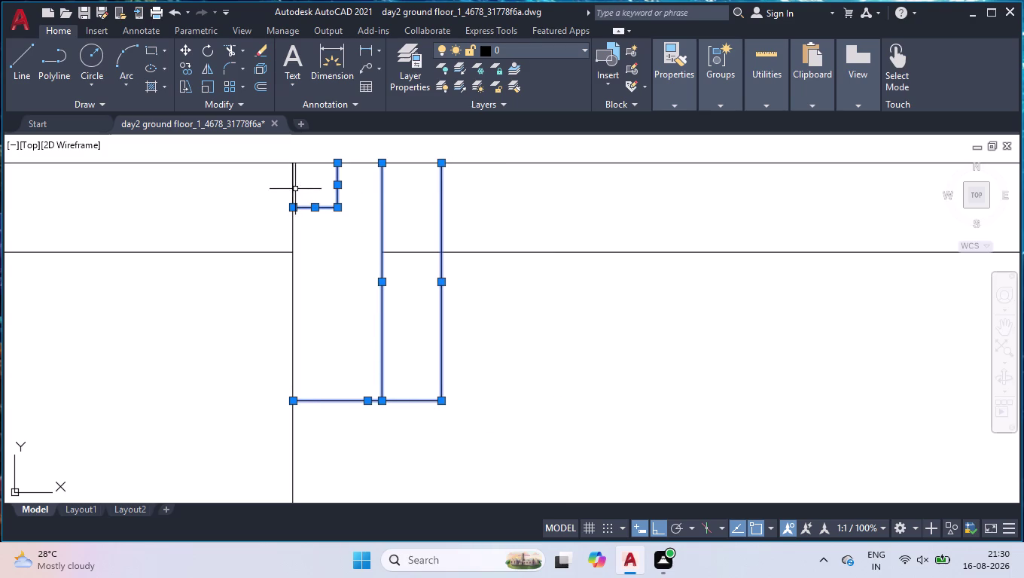
click(292, 187)
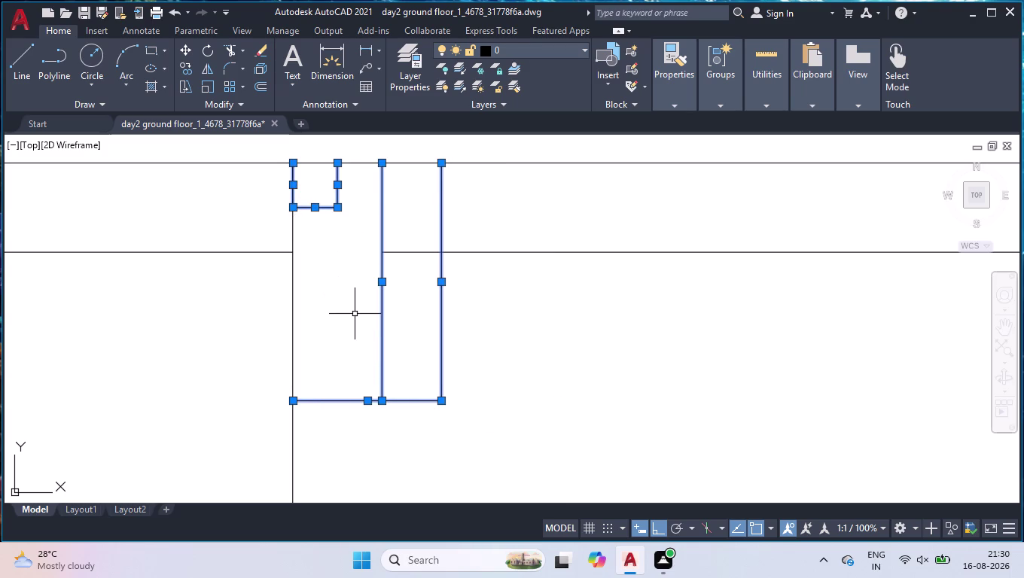
key(c)
key(BackSpace)
key(j)
key(Return)
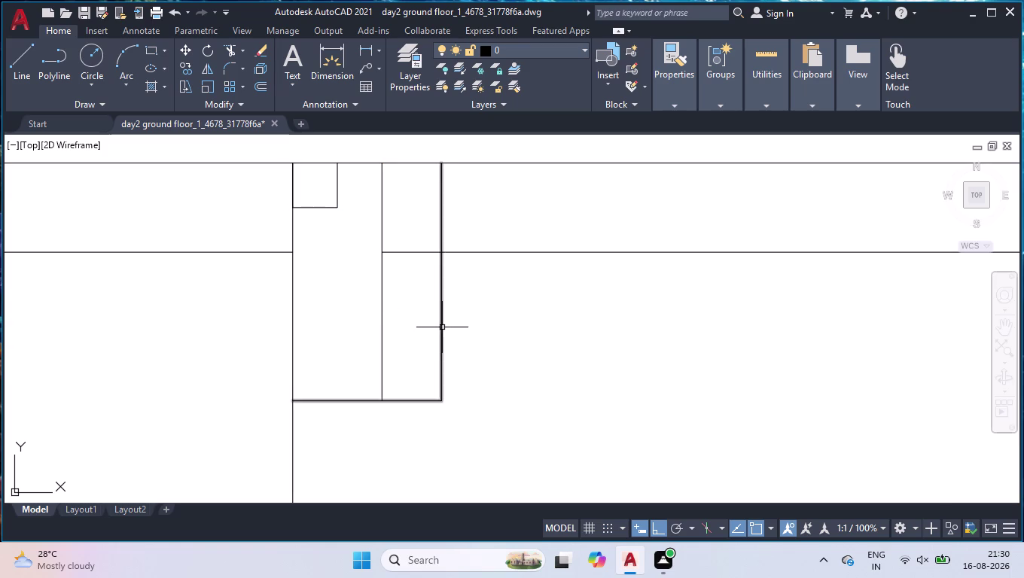
Select the tall rectangle's and small square's edges and start COPY.
click(442, 328)
click(408, 322)
click(356, 336)
click(333, 180)
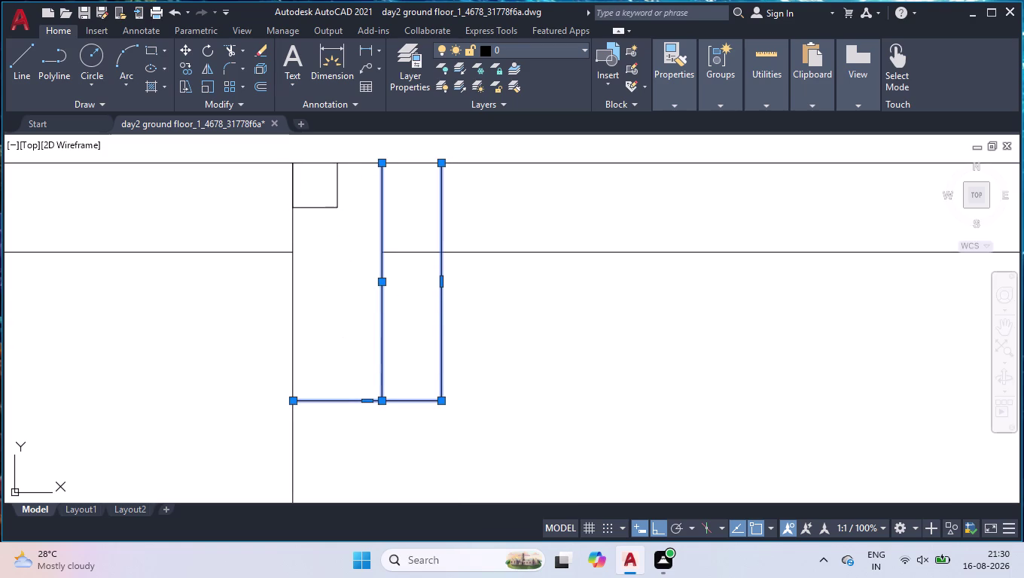
click(356, 184)
click(344, 181)
click(313, 219)
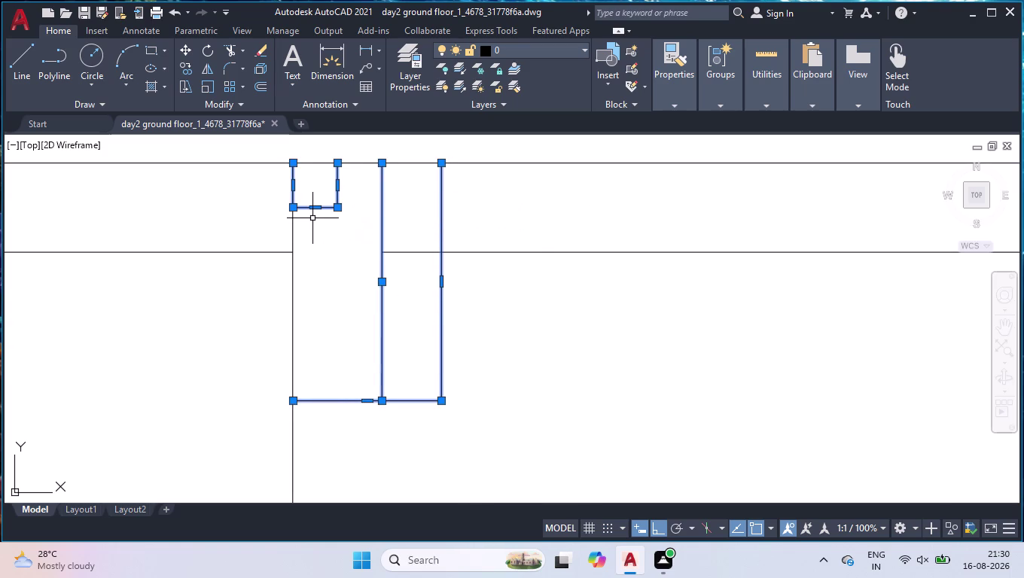
text(co)
key(Return)
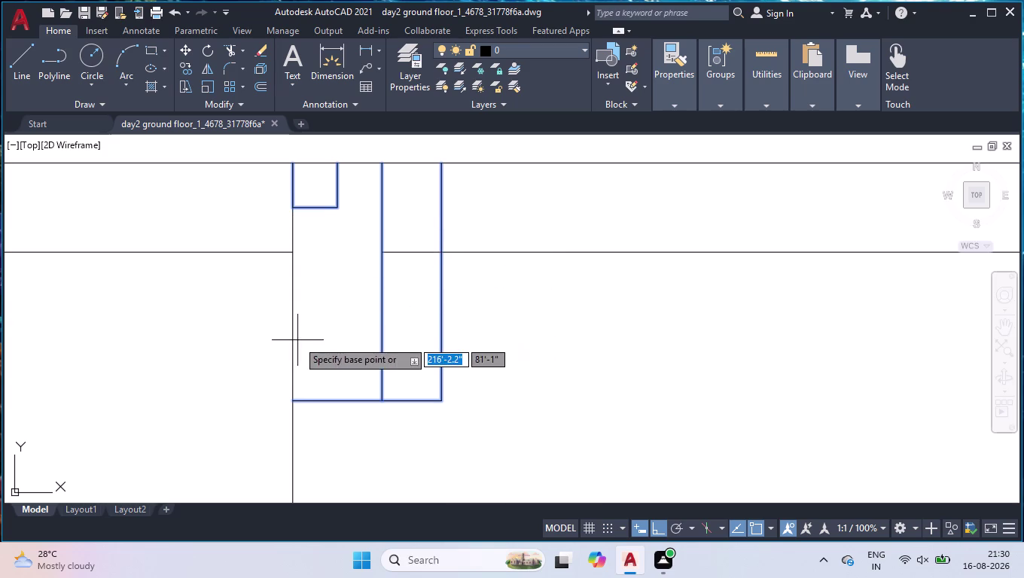
scroll(down, 3)
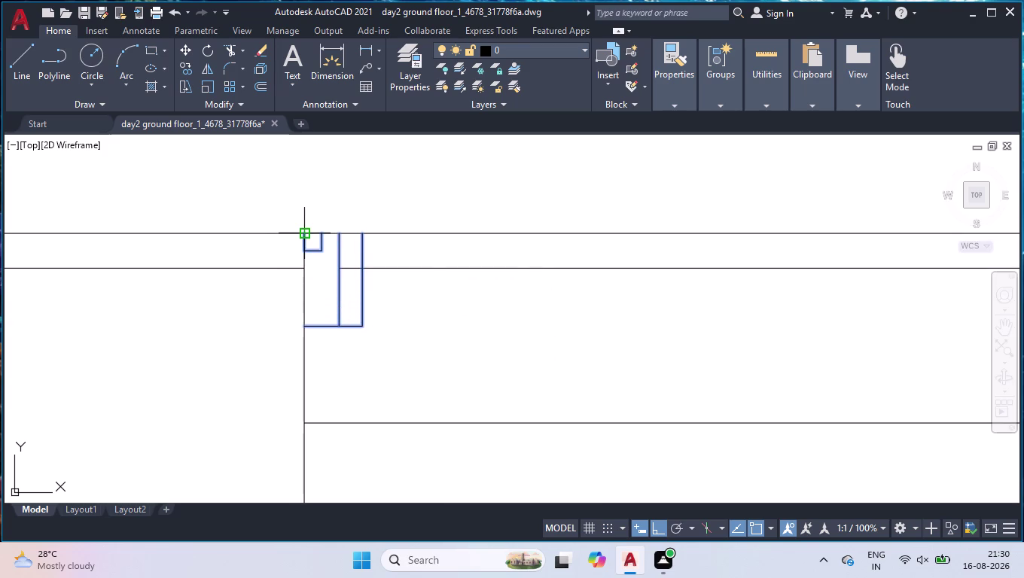
Copy the square and tall rectangle down to the staircase's lower end, based at the square's top-left corner.
scroll(up, 3)
click(299, 277)
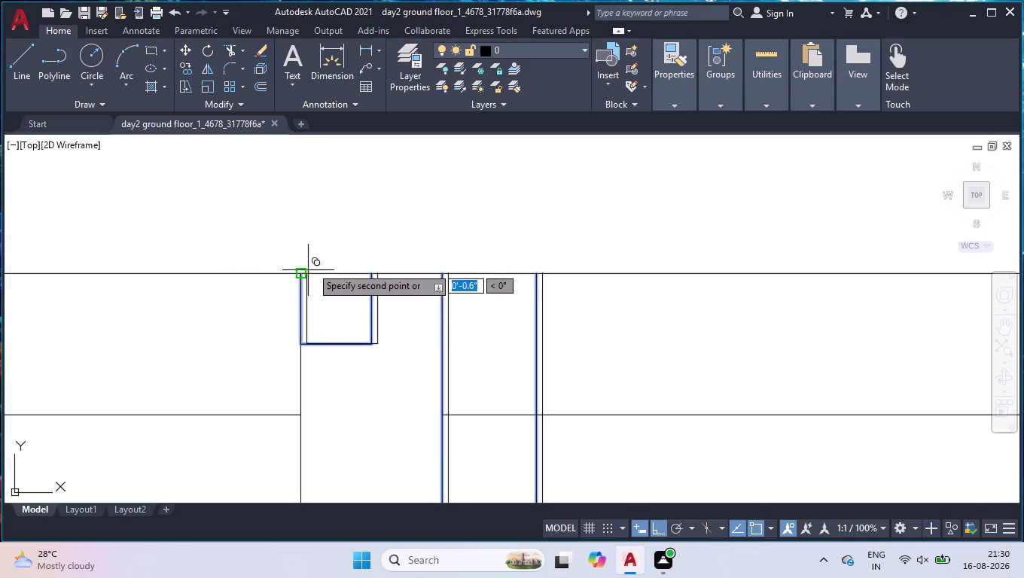
scroll(down, 3)
scroll(down, 3)
scroll(up, 3)
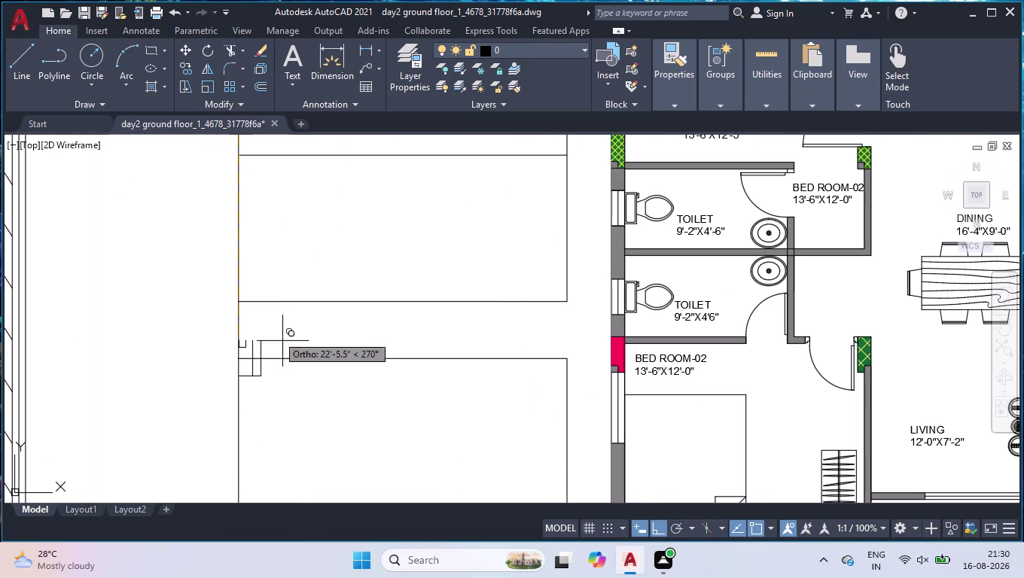
scroll(up, 3)
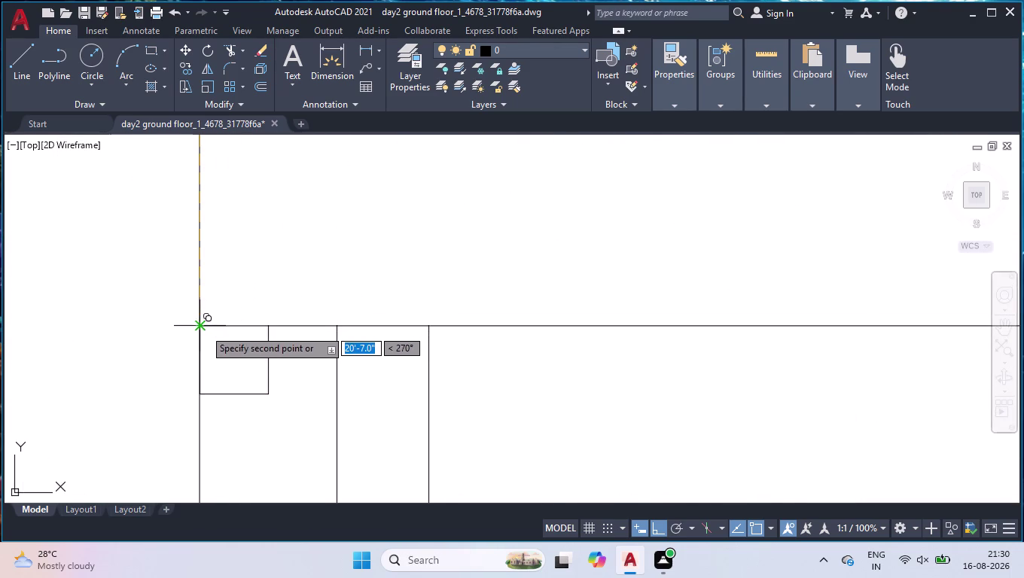
click(204, 329)
scroll(down, 3)
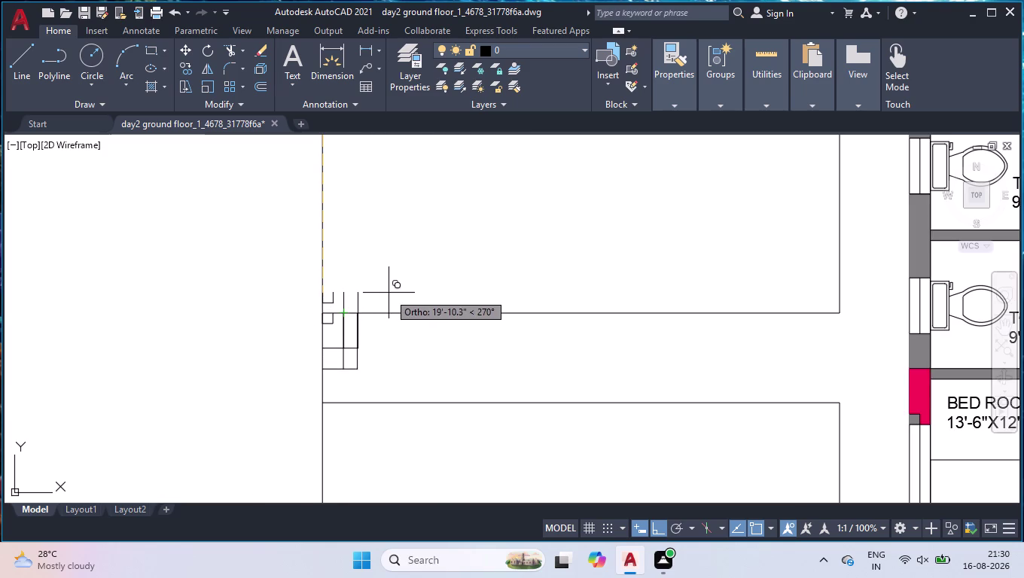
scroll(down, 3)
scroll(down, 3)
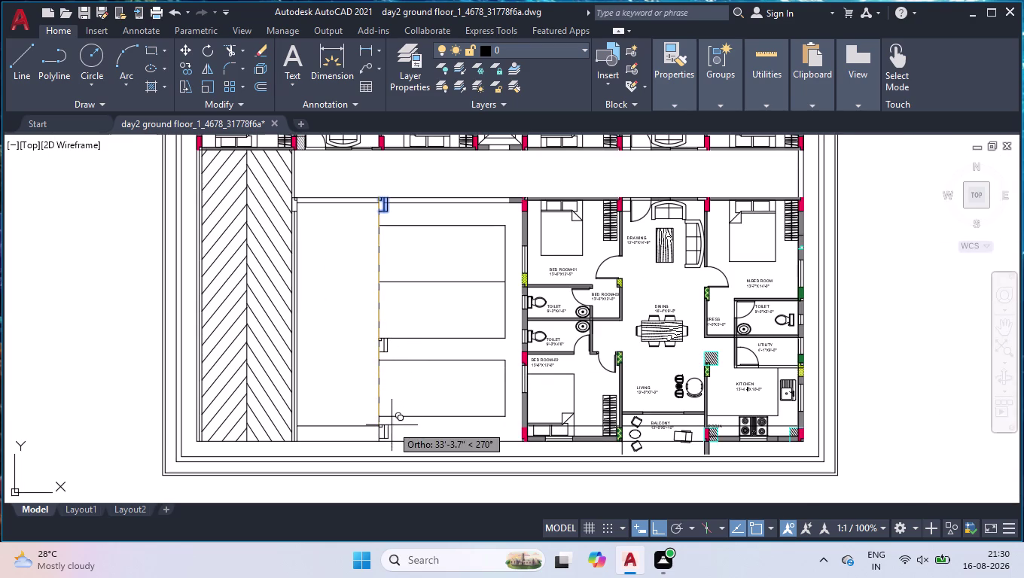
scroll(up, 3)
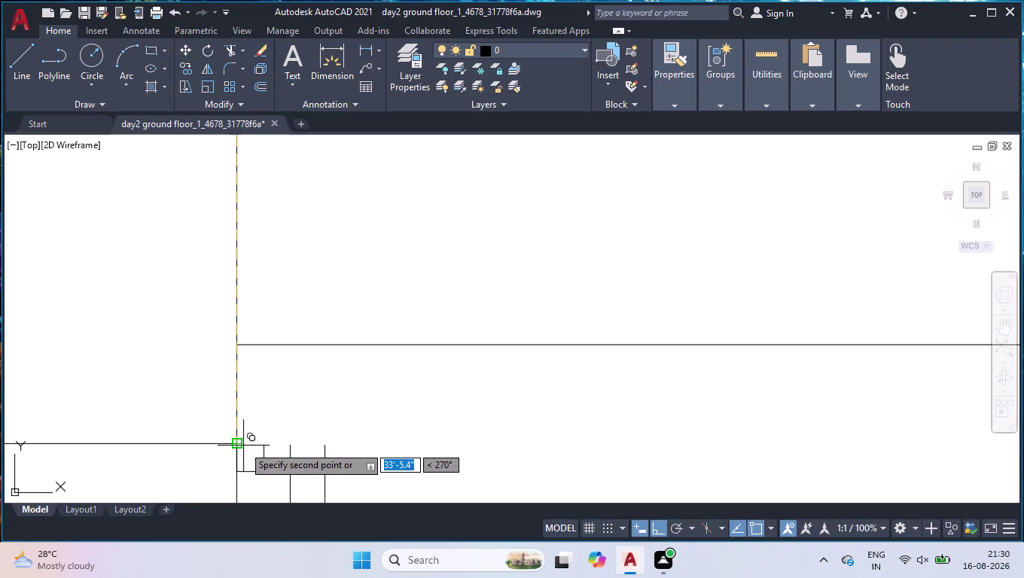
click(242, 444)
key(Return)
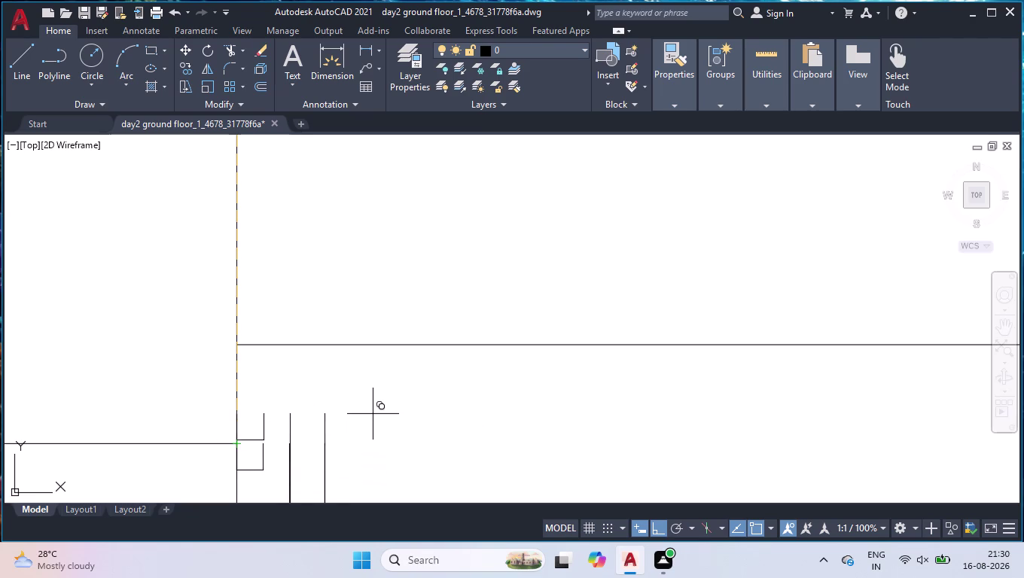
Draw a short line at the lower end beside the copied shapes.
scroll(down, 3)
scroll(down, 3)
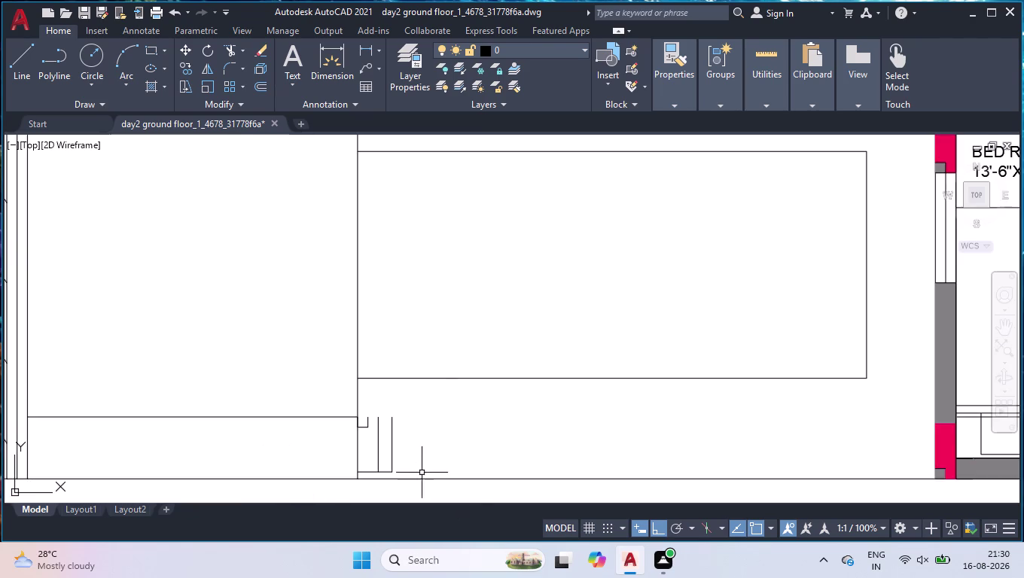
scroll(up, 3)
scroll(up, 3)
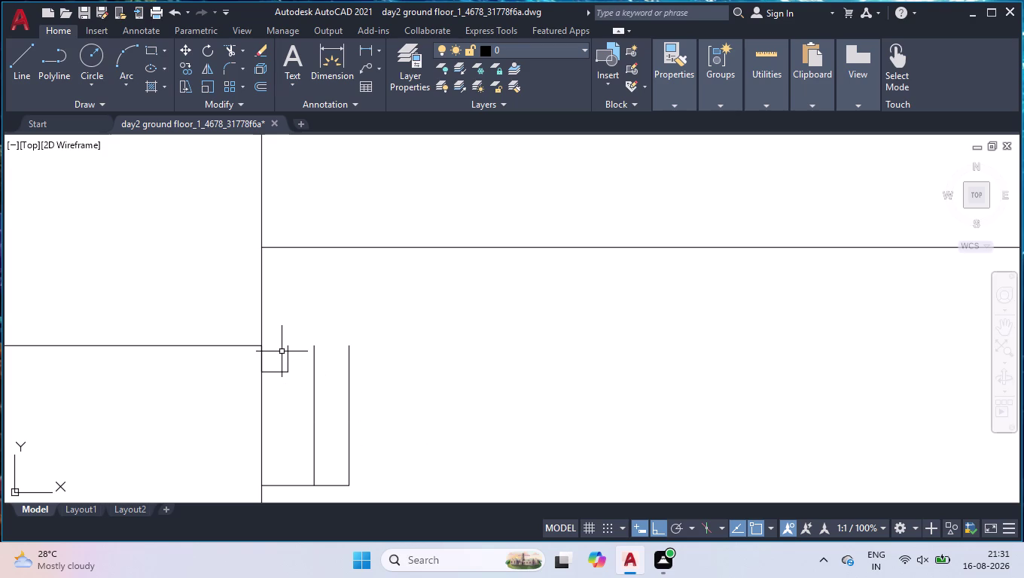
key(l)
key(Return)
drag(260, 345, 268, 345)
click(353, 347)
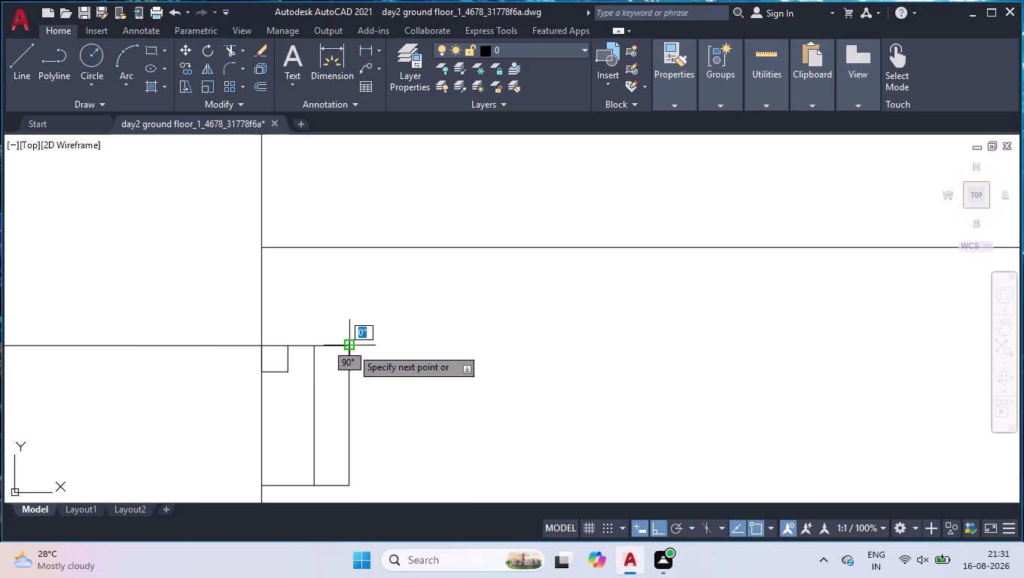
key(space)
Window-select the small tread shapes at the staircase edge.
scroll(down, 3)
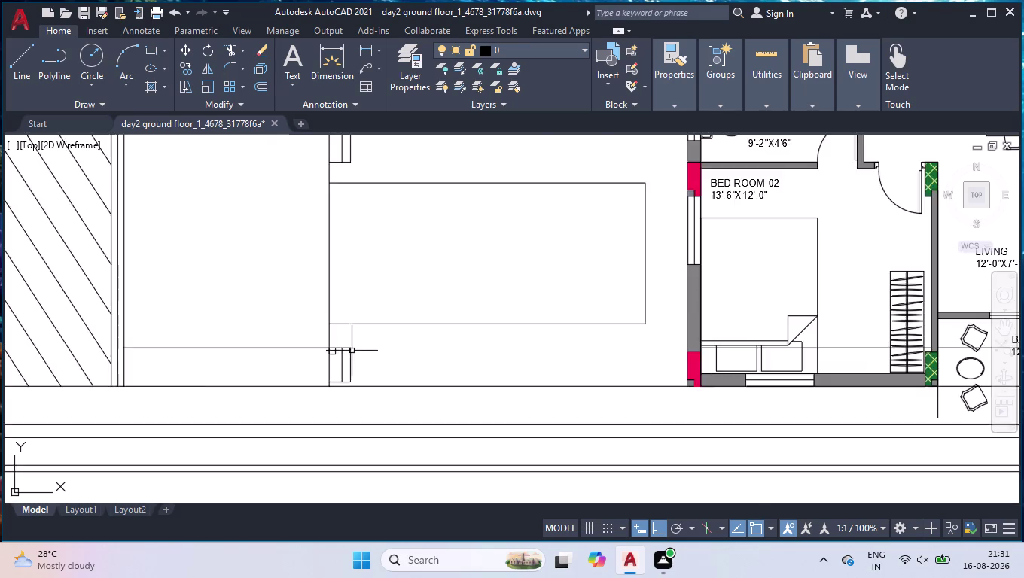
scroll(down, 3)
scroll(down, 3)
scroll(up, 3)
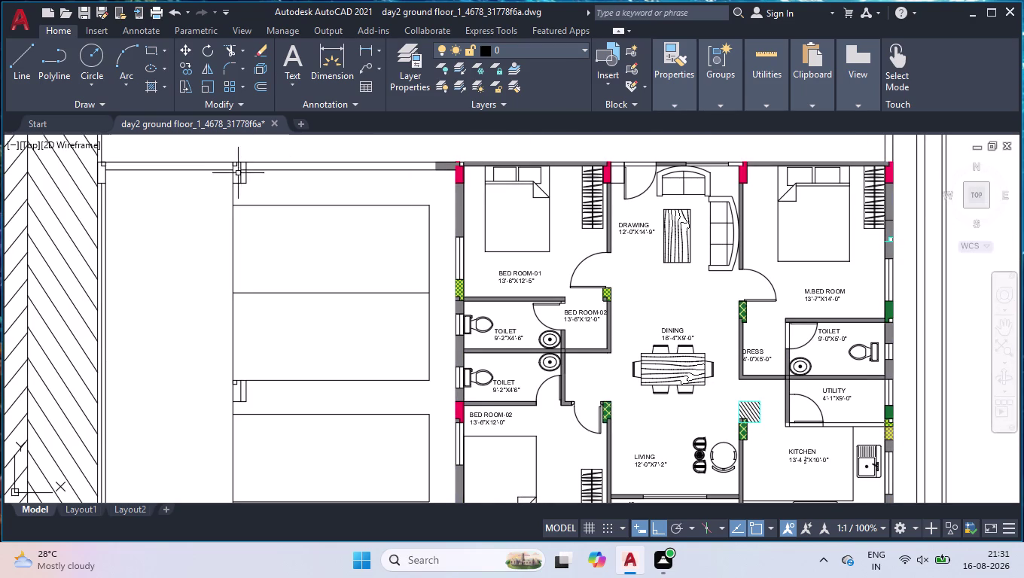
click(249, 402)
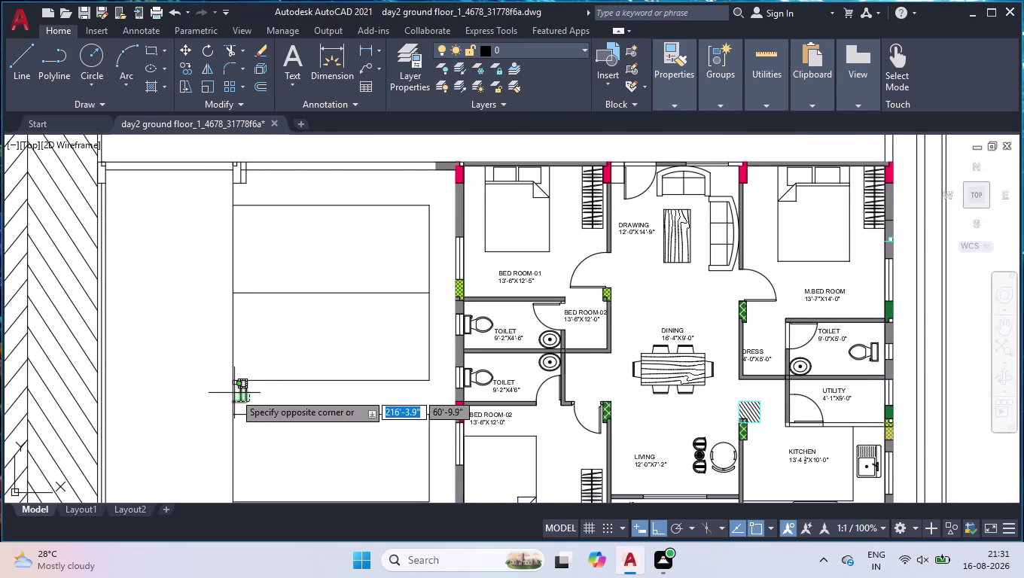
click(236, 384)
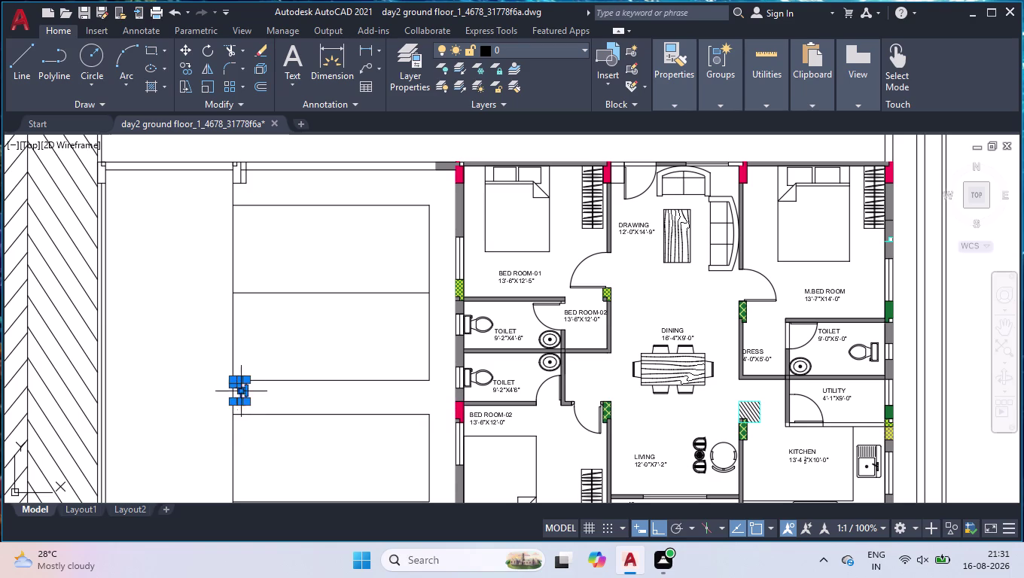
scroll(up, 3)
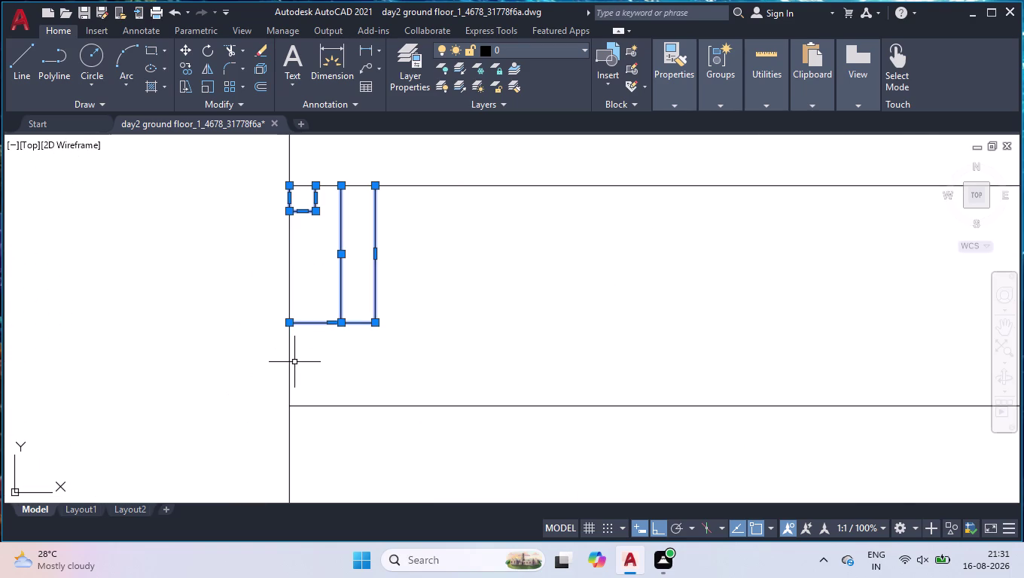
text(mo)
key(Return)
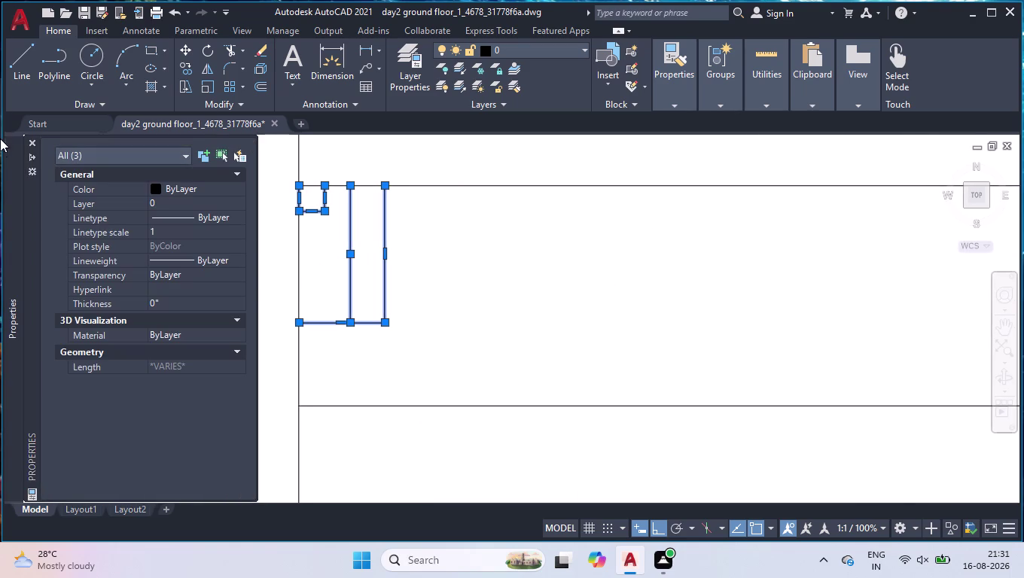
click(31, 141)
Move the tread outline by its top-right corner to the new spot on the top line.
text(mov)
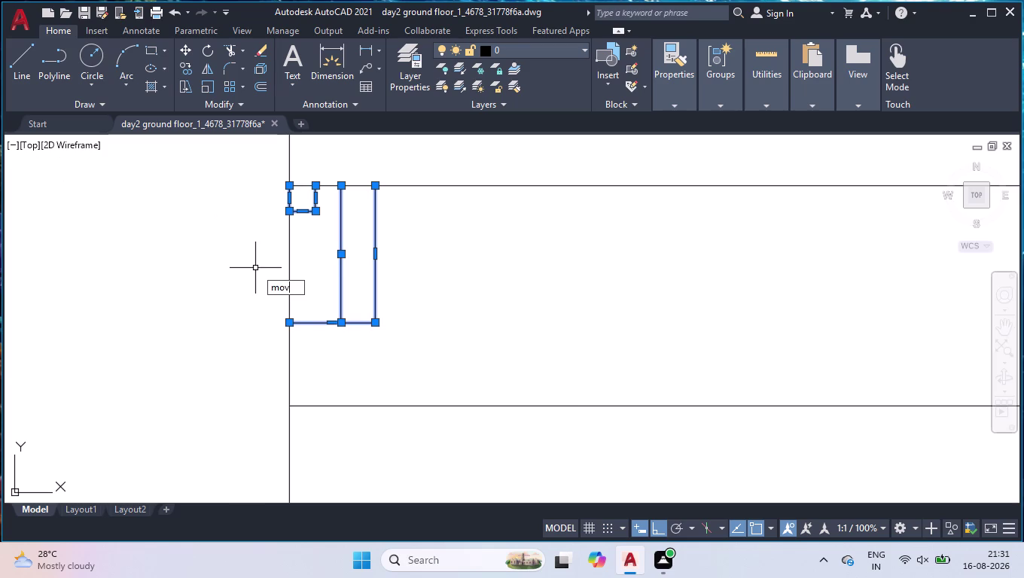
key(Return)
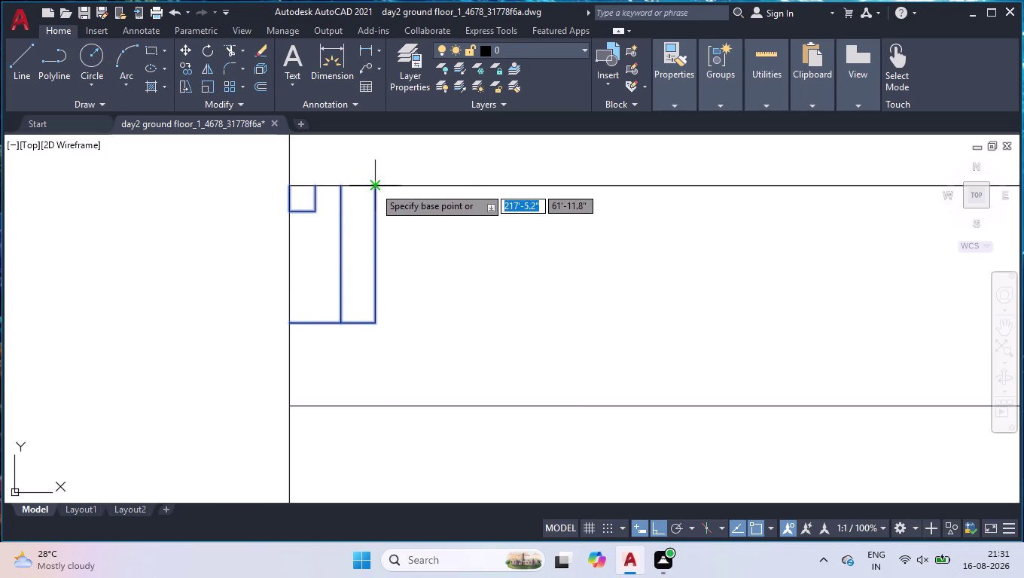
click(374, 187)
scroll(down, 3)
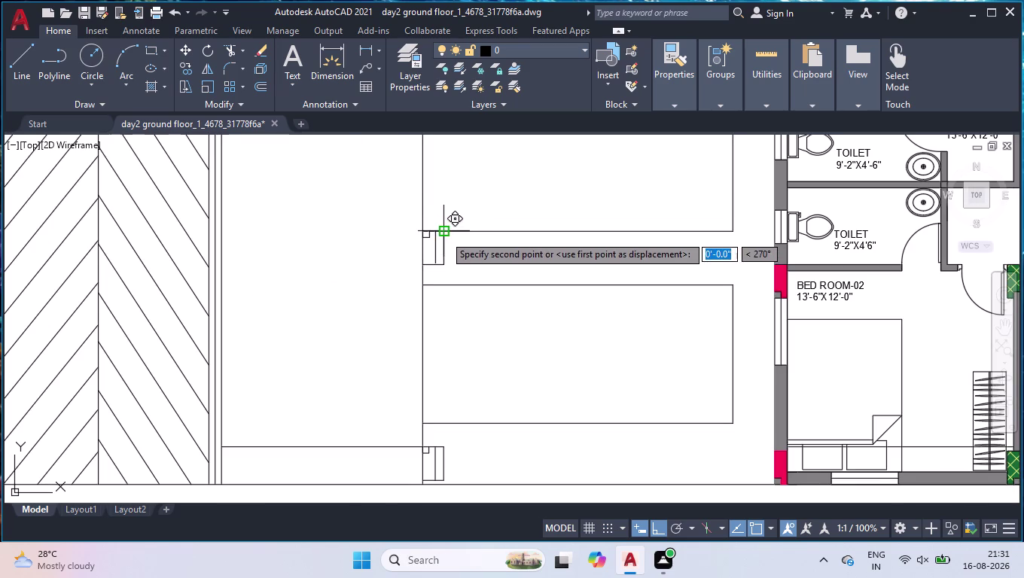
scroll(up, 3)
click(432, 221)
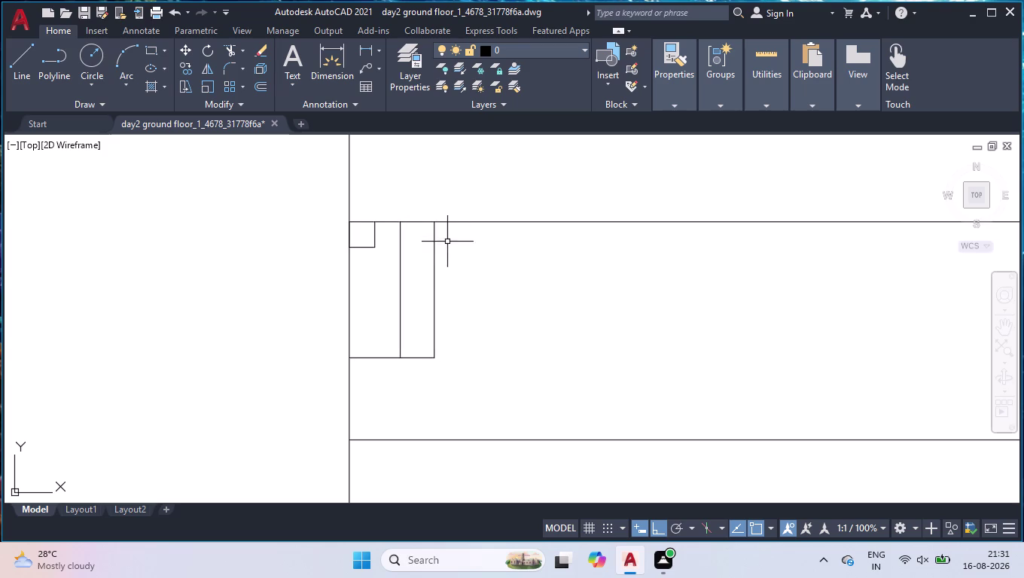
Reselect the tread outline lines and start a copy.
click(442, 246)
click(369, 236)
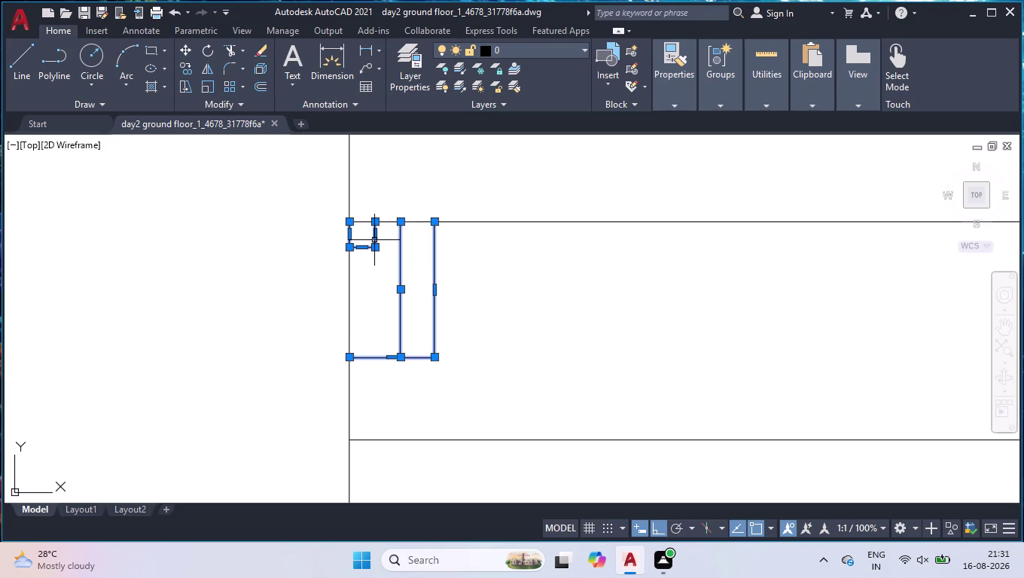
text(co)
key(Return)
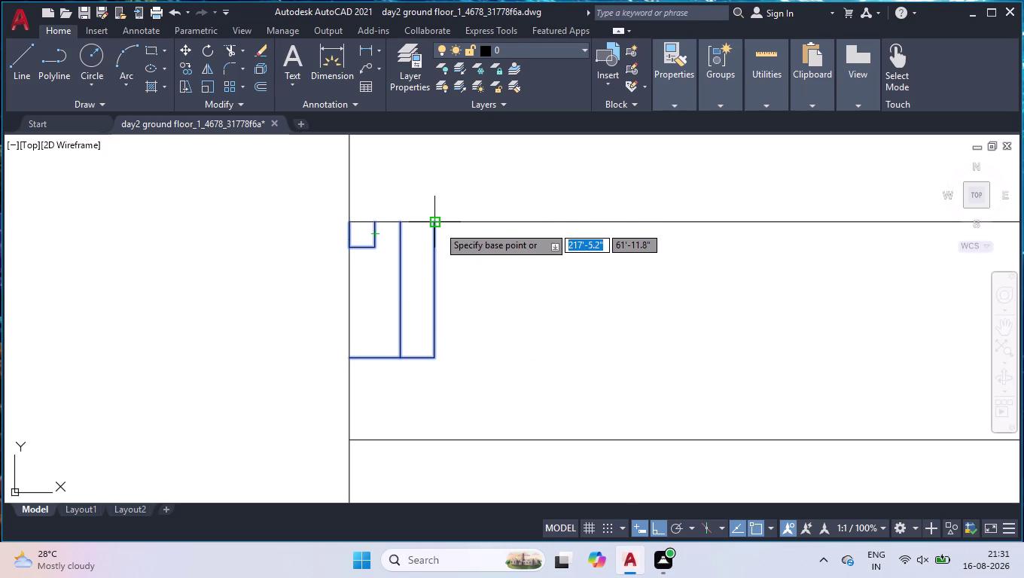
key(space)
key(space)
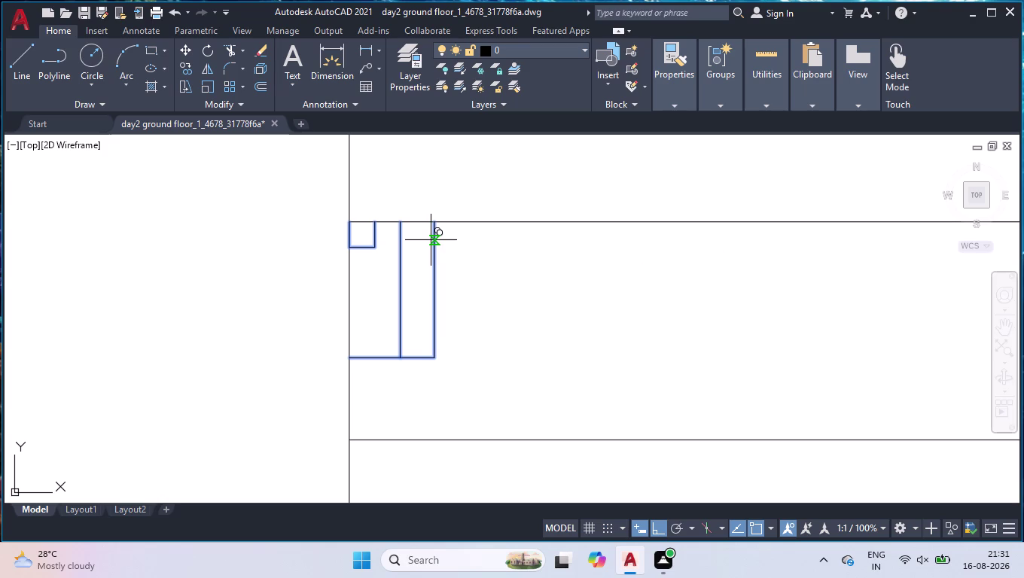
Mirror the tread lines about their right edge, keeping the originals.
text(mi)
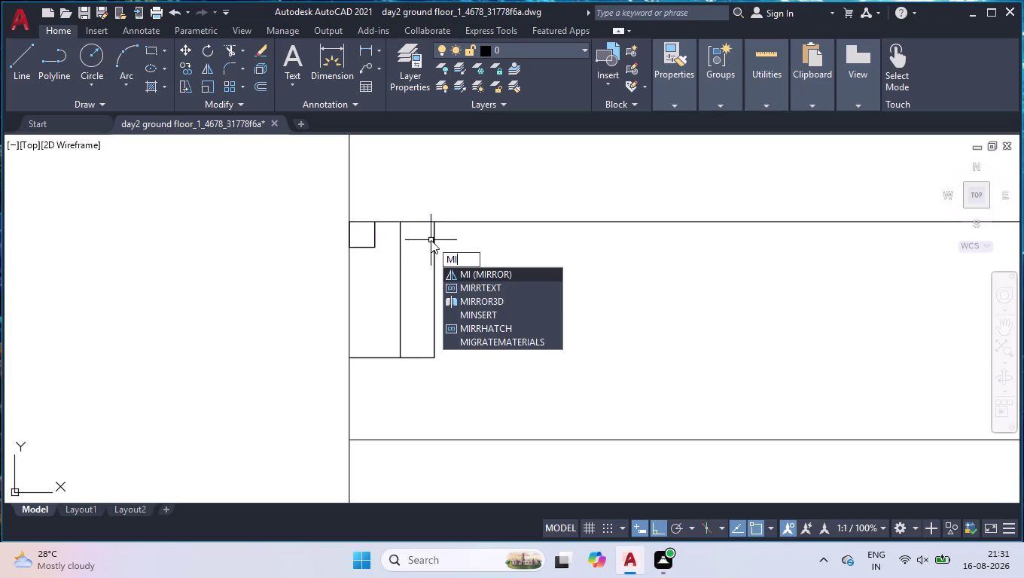
key(Return)
click(461, 253)
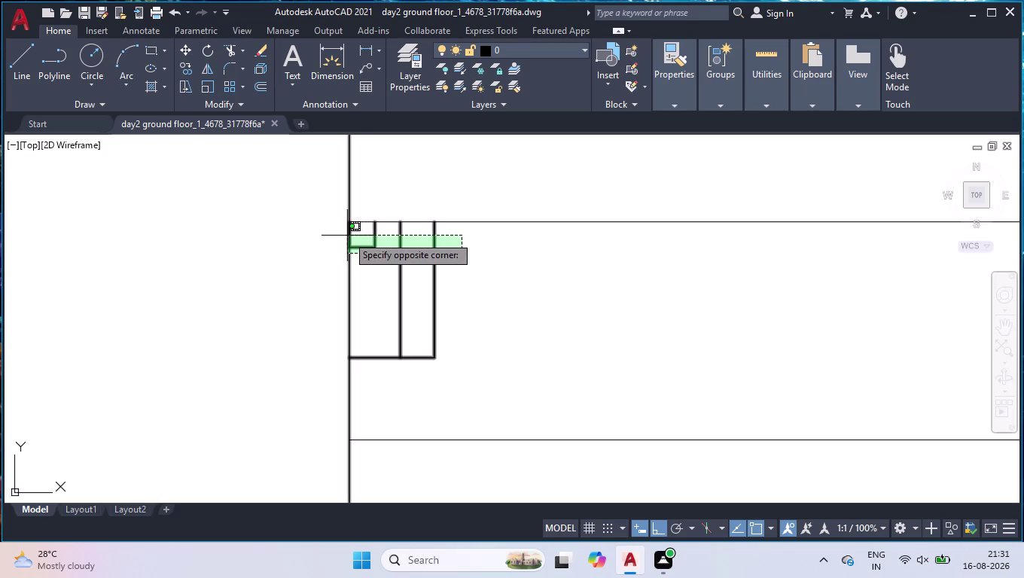
click(364, 241)
key(Return)
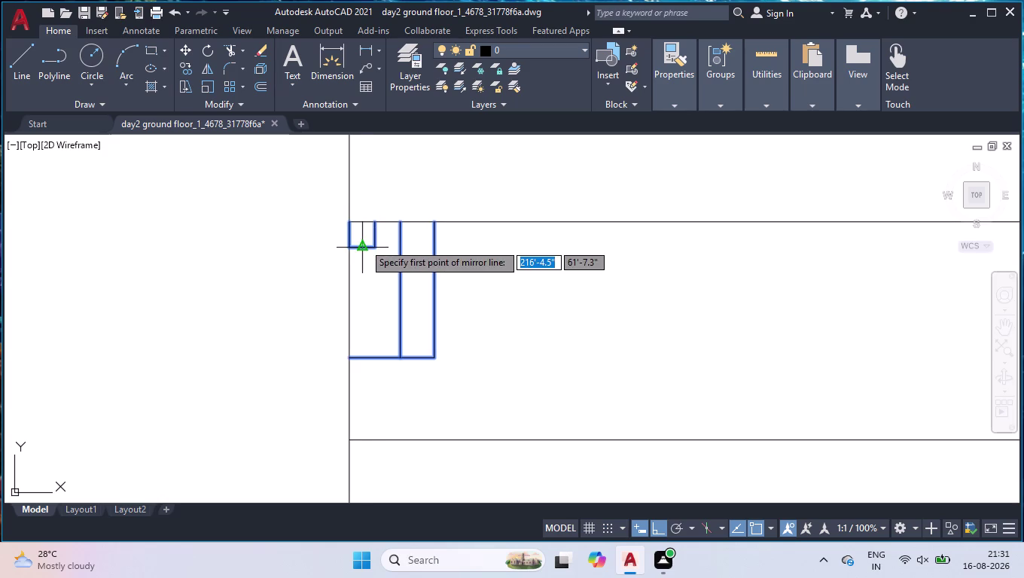
click(431, 223)
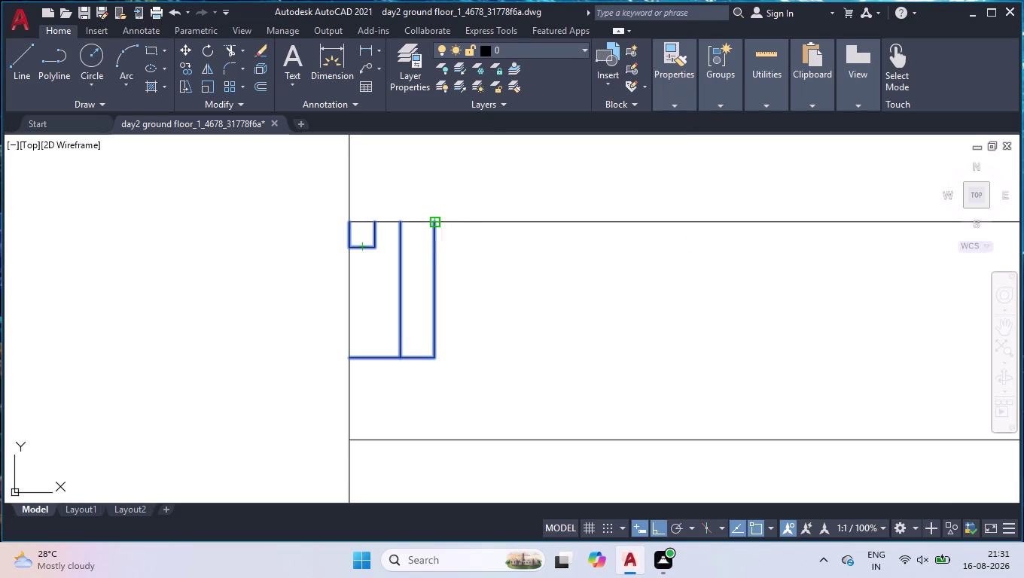
click(437, 388)
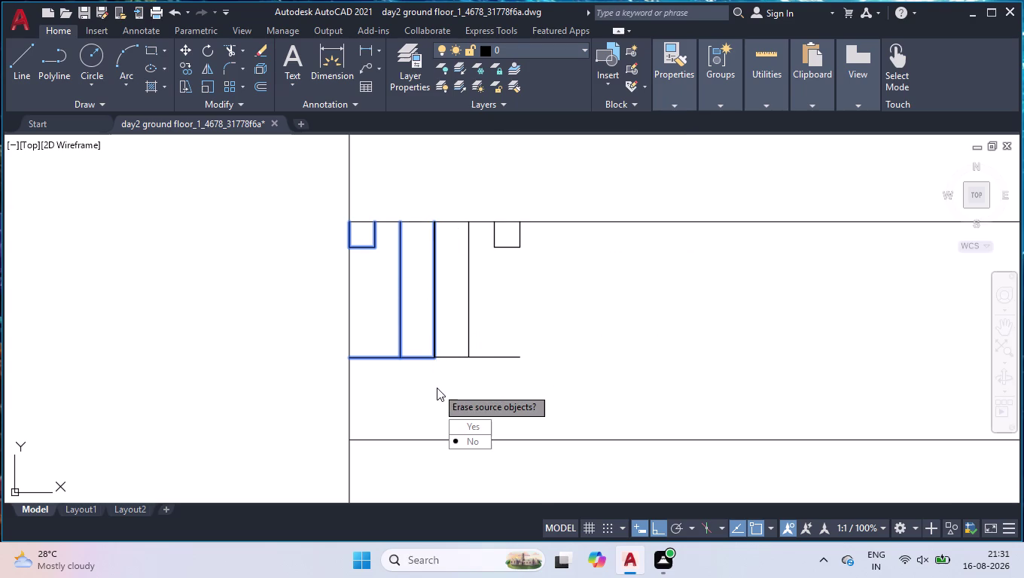
drag(483, 444, 437, 388)
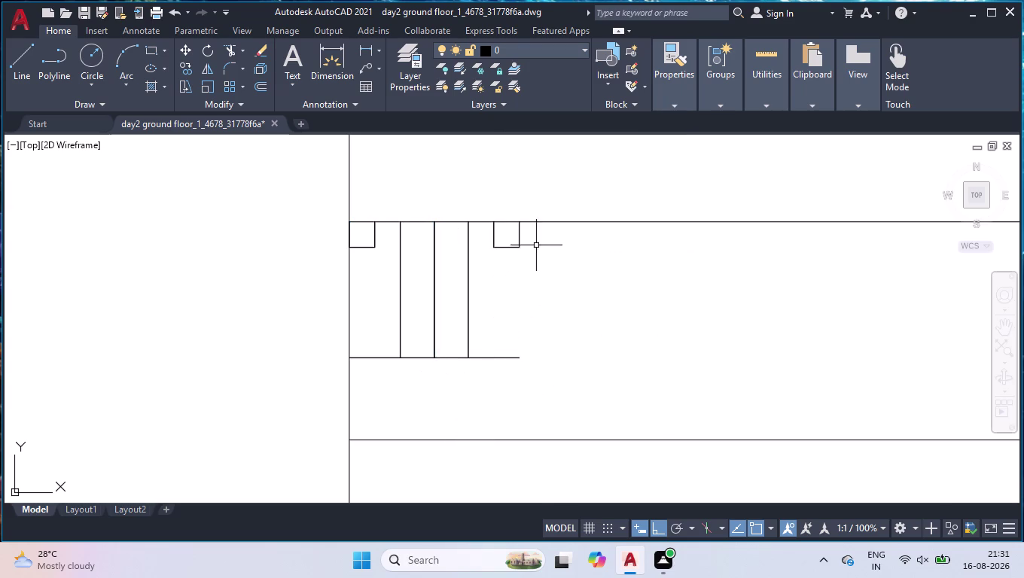
Select the mirrored tread lines, including the bottom line.
click(539, 239)
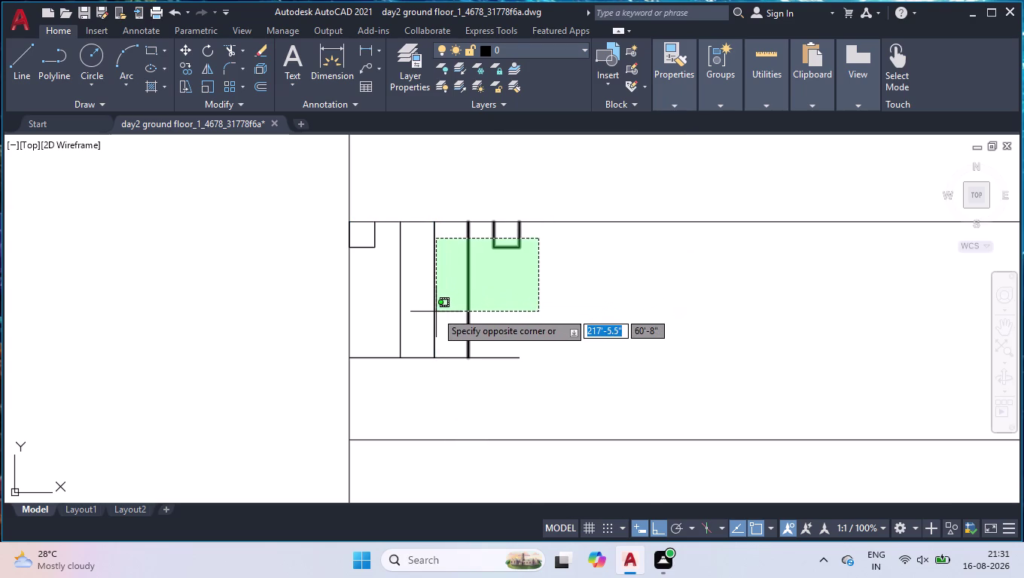
click(436, 312)
drag(536, 329, 528, 344)
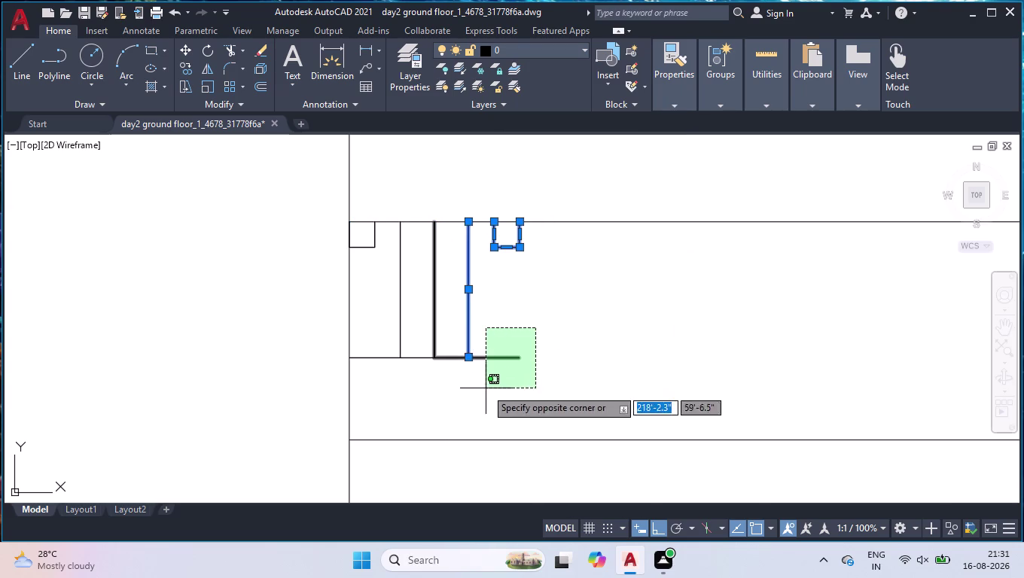
click(486, 389)
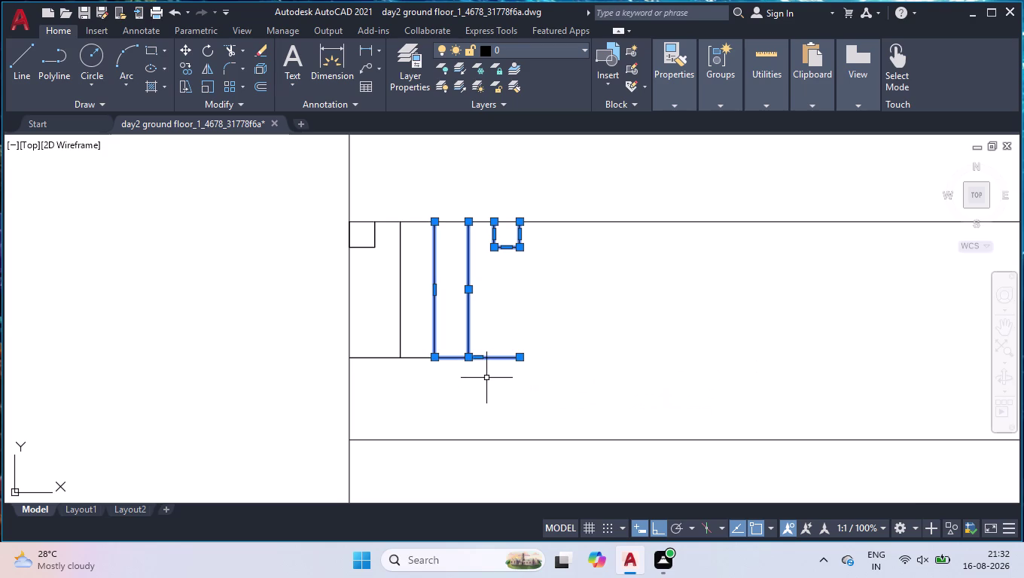
Move the mirrored tread piece to its new place along another top wall line.
text(mov)
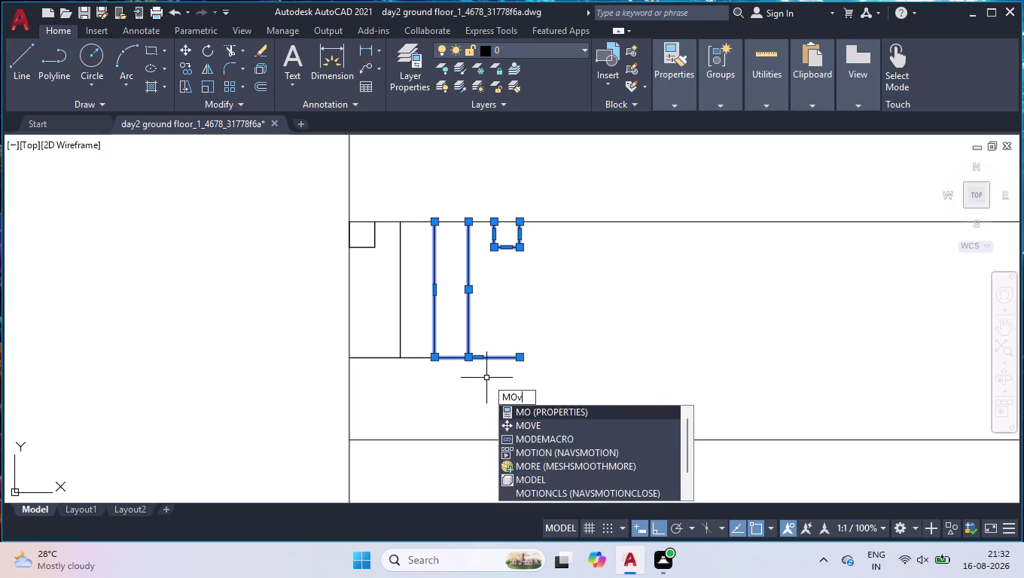
key(Return)
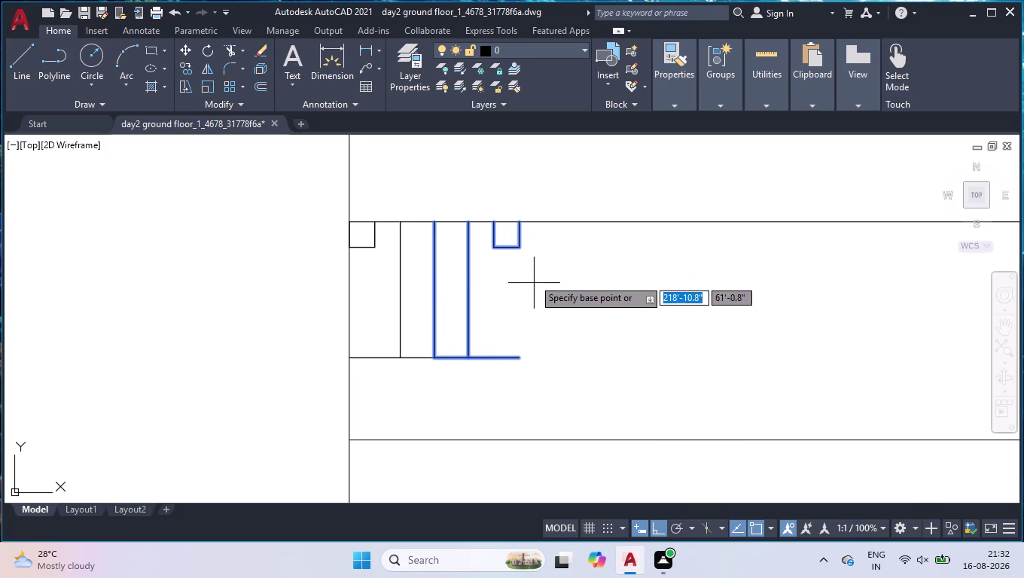
click(520, 218)
scroll(down, 3)
scroll(down, 3)
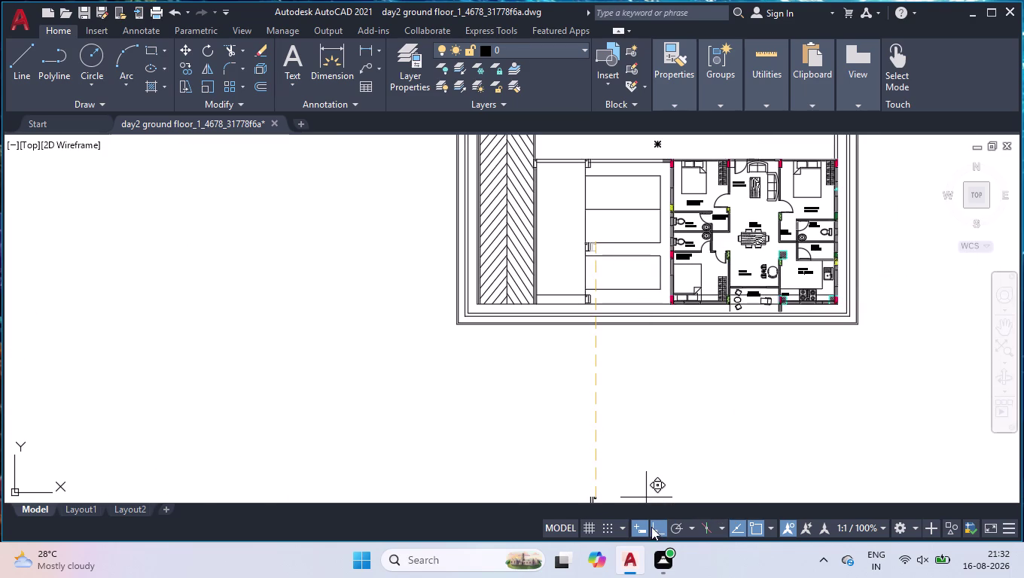
click(672, 529)
scroll(up, 3)
scroll(up, 3)
scroll(up, 3)
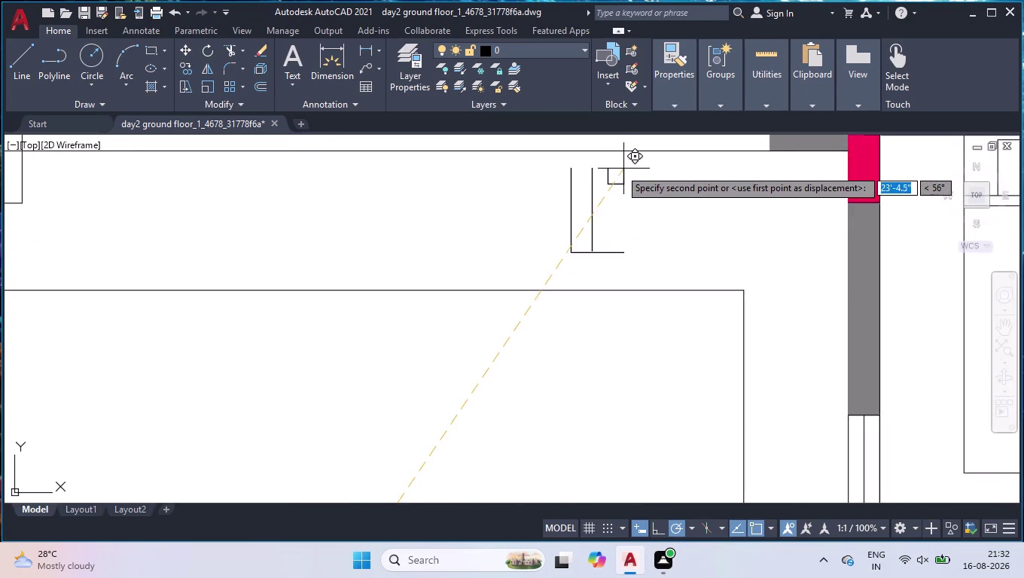
scroll(down, 3)
scroll(up, 3)
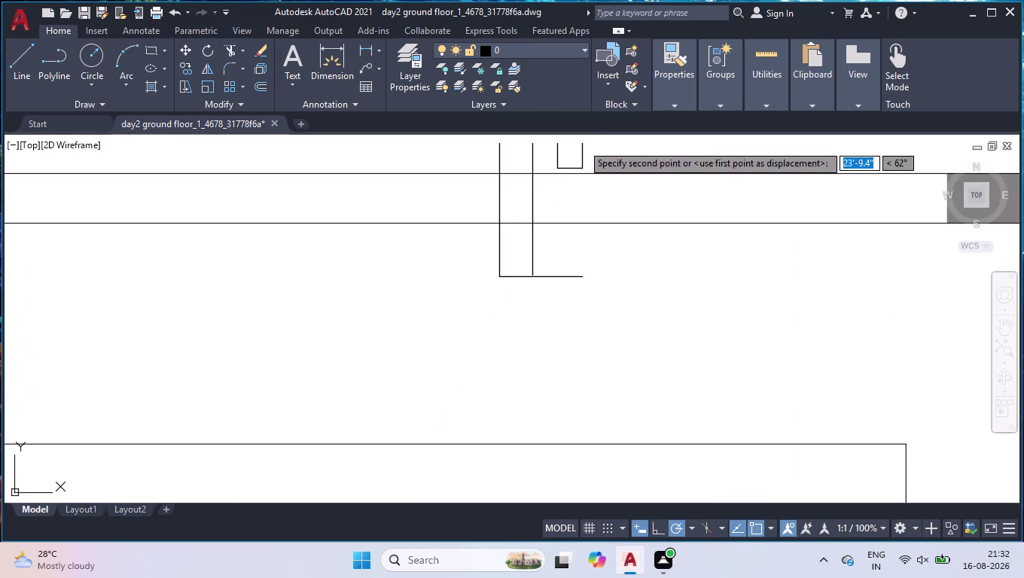
scroll(up, 3)
click(585, 180)
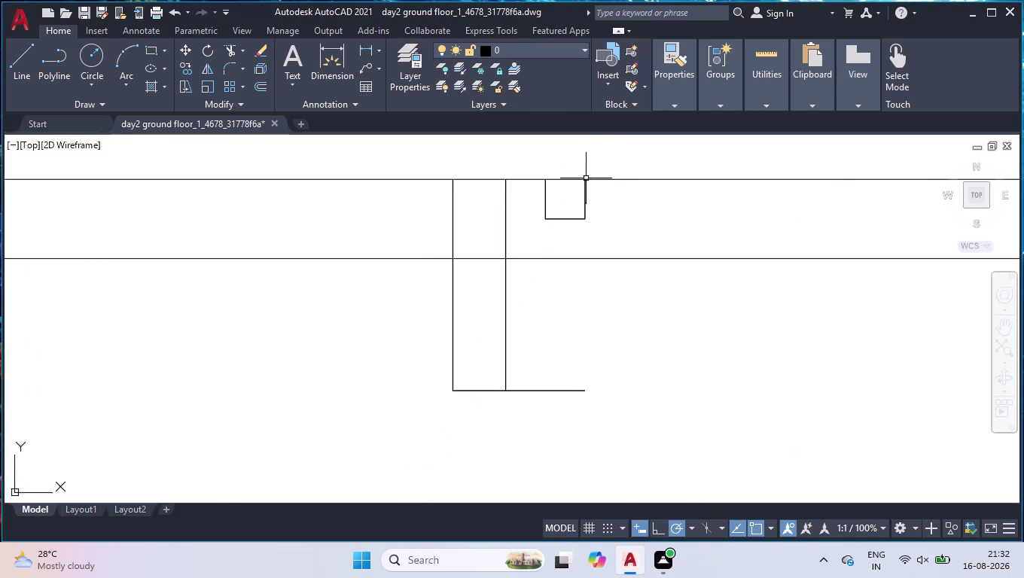
Reselect all lines of the moved tread piece.
scroll(down, 3)
click(607, 219)
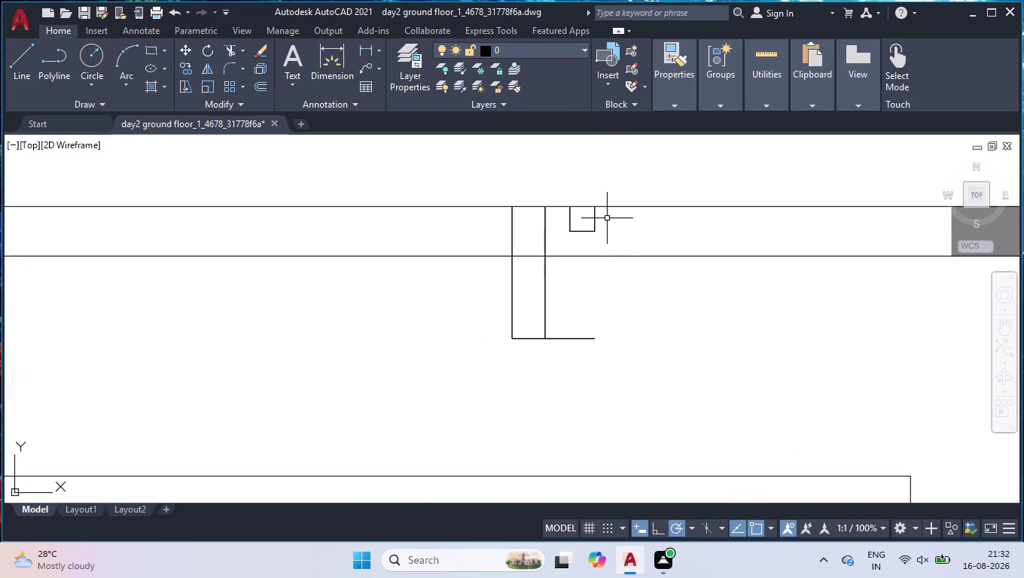
click(501, 242)
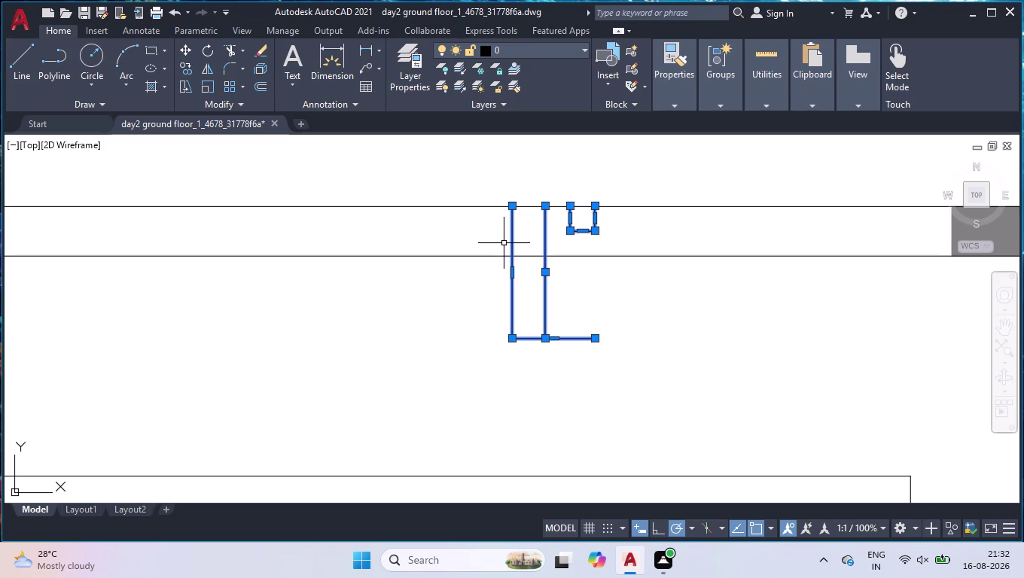
Copy the tread piece from its top-left corner to two new positions below.
text(co)
key(Return)
click(651, 529)
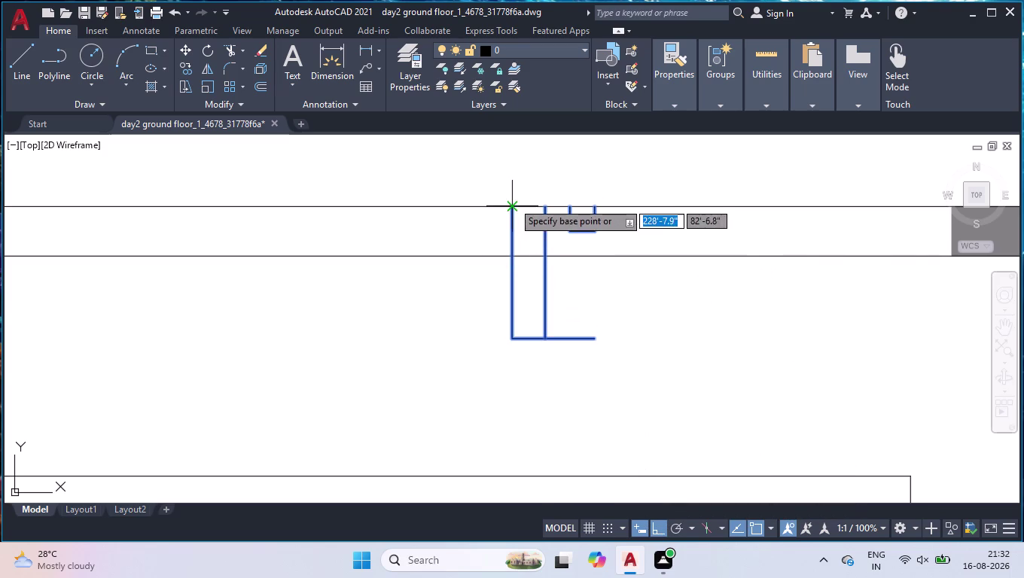
click(513, 202)
scroll(down, 3)
scroll(down, 3)
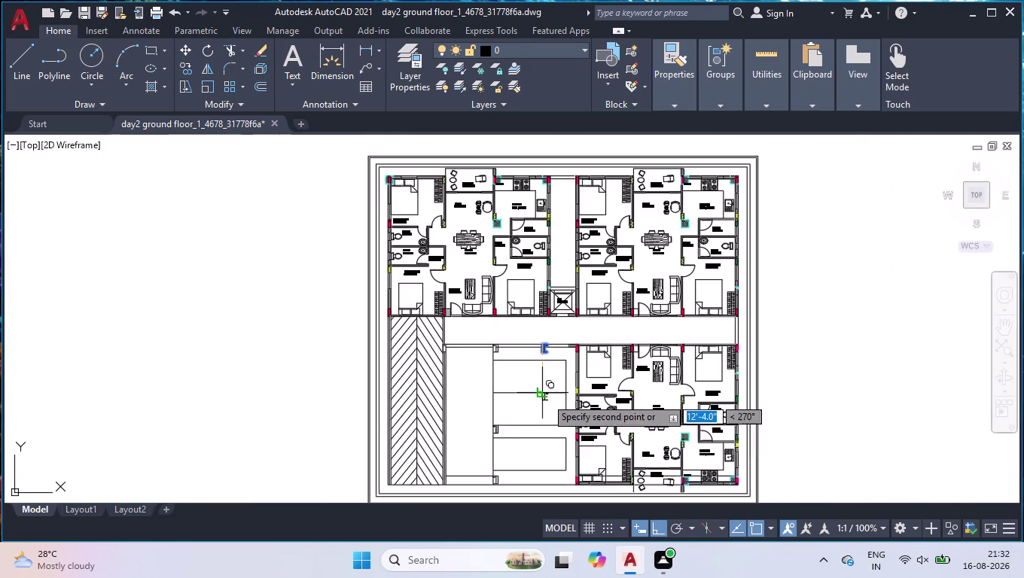
scroll(up, 3)
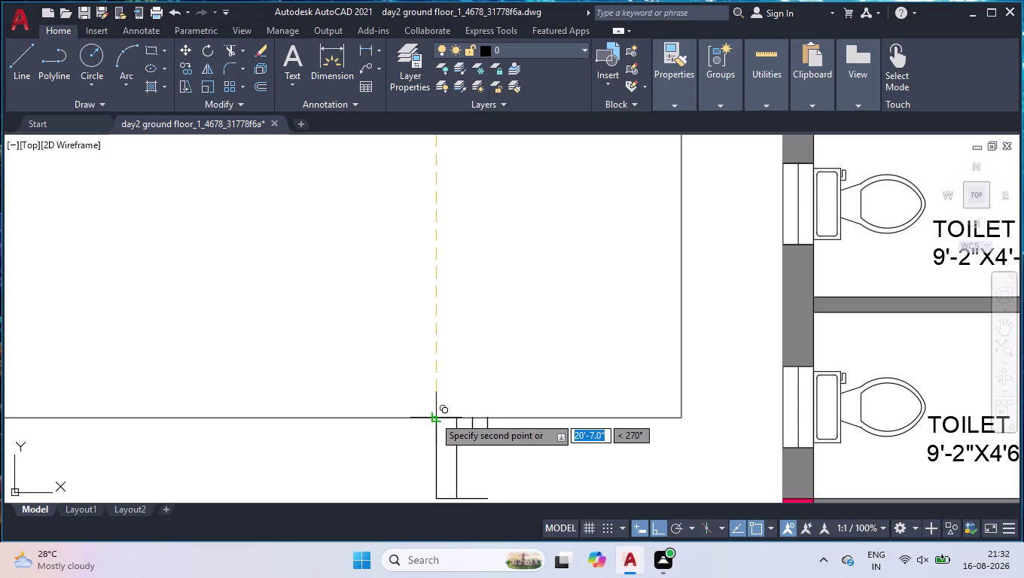
click(433, 416)
scroll(down, 3)
scroll(up, 3)
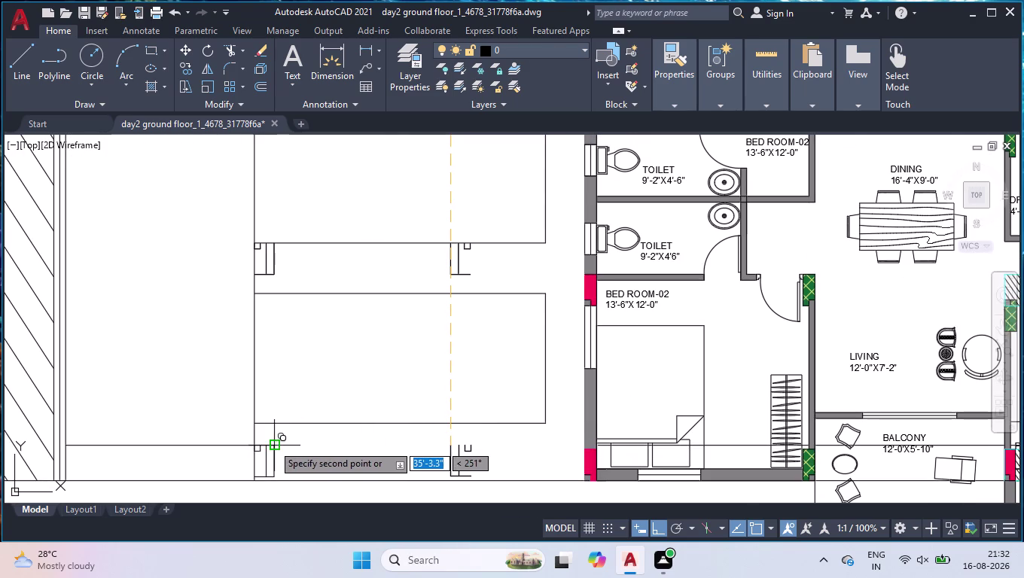
click(451, 446)
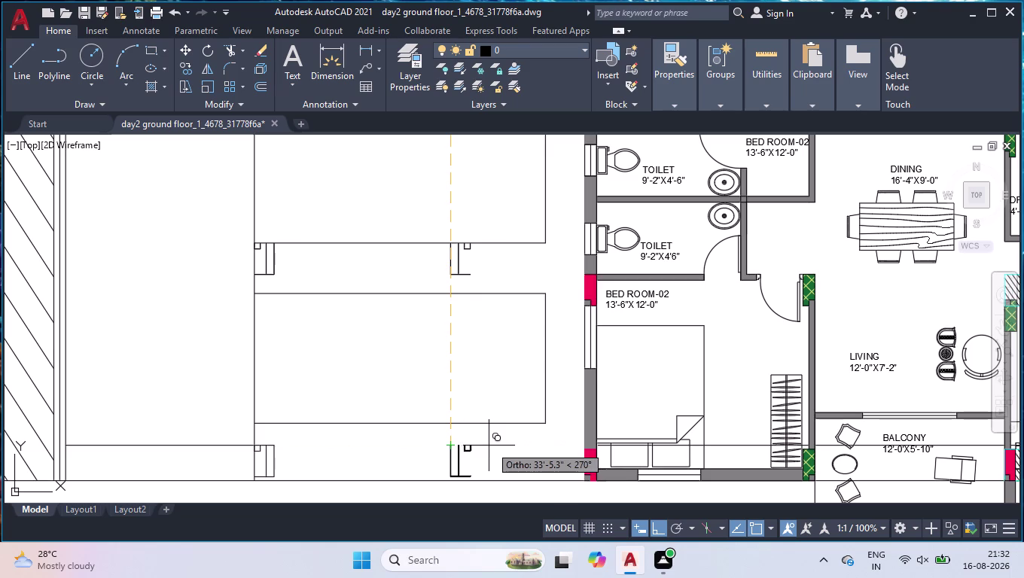
key(Return)
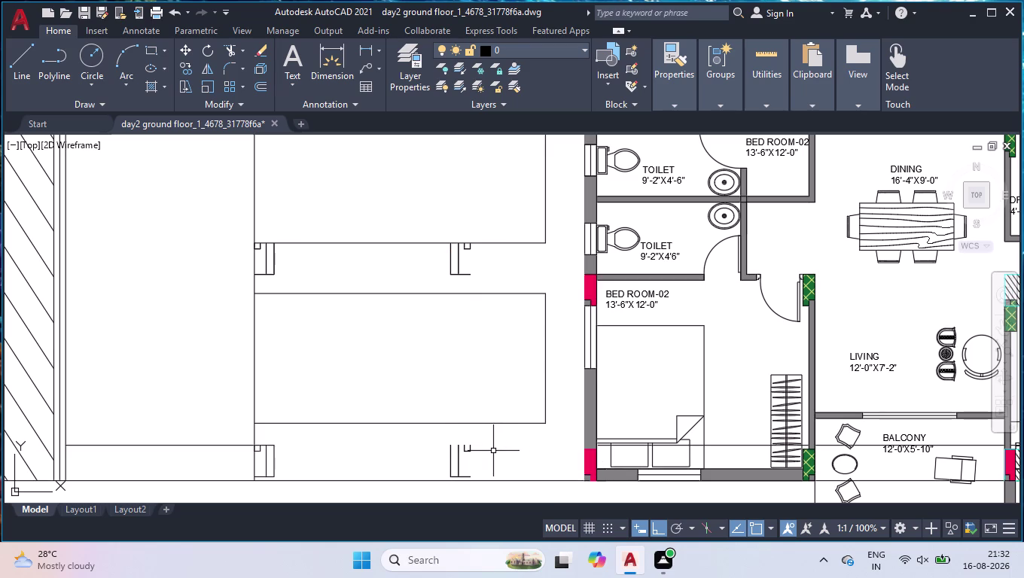
Start a new line to outline the small rectangular wall detail.
key(l)
key(Return)
scroll(up, 3)
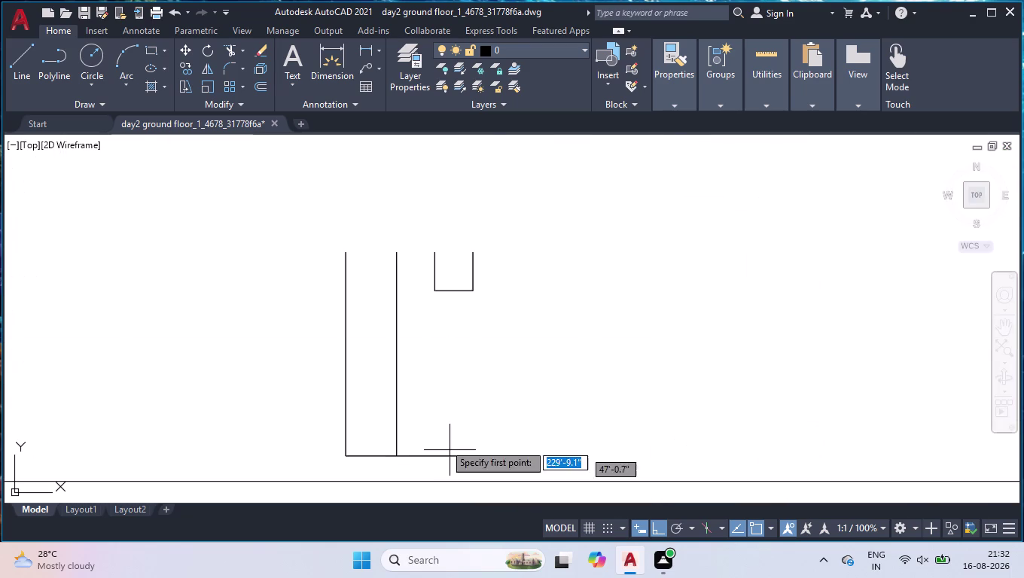
Draw the top and side edges closing the first rectangular detail.
click(350, 248)
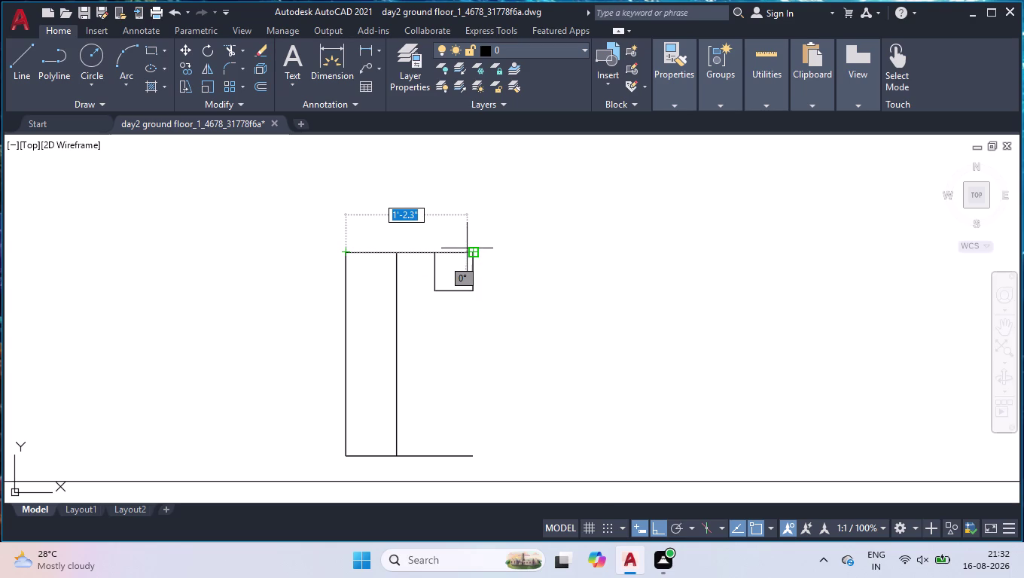
click(467, 249)
click(470, 459)
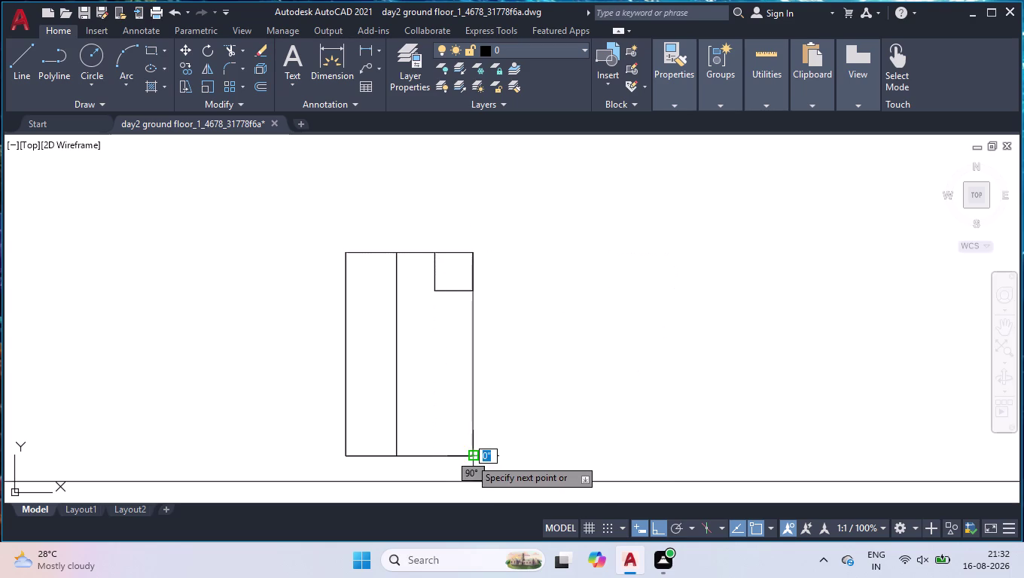
key(space)
Close the second detail with a vertical line up to its top edge.
scroll(down, 3)
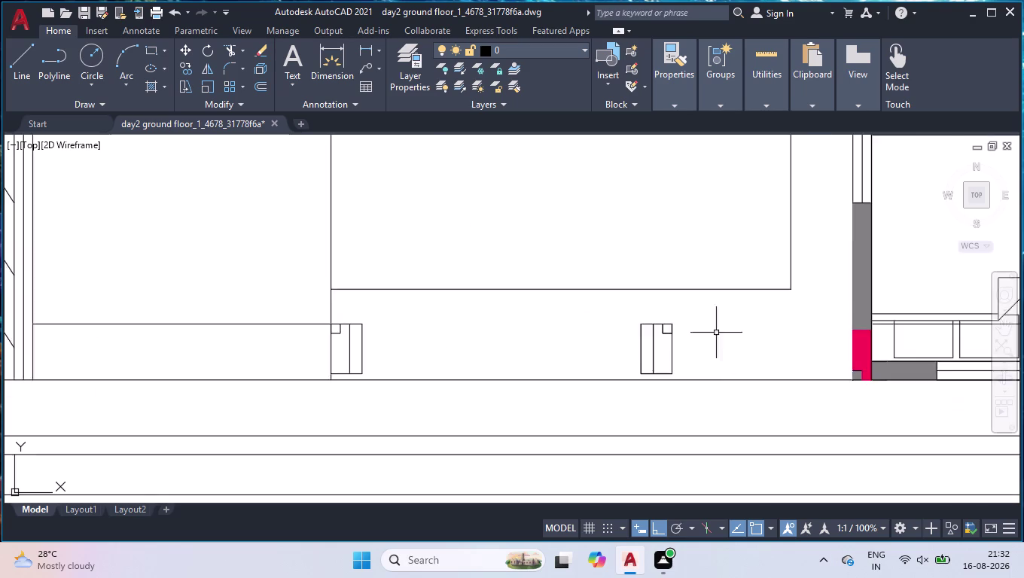
scroll(down, 3)
scroll(up, 3)
scroll(up, 3)
key(space)
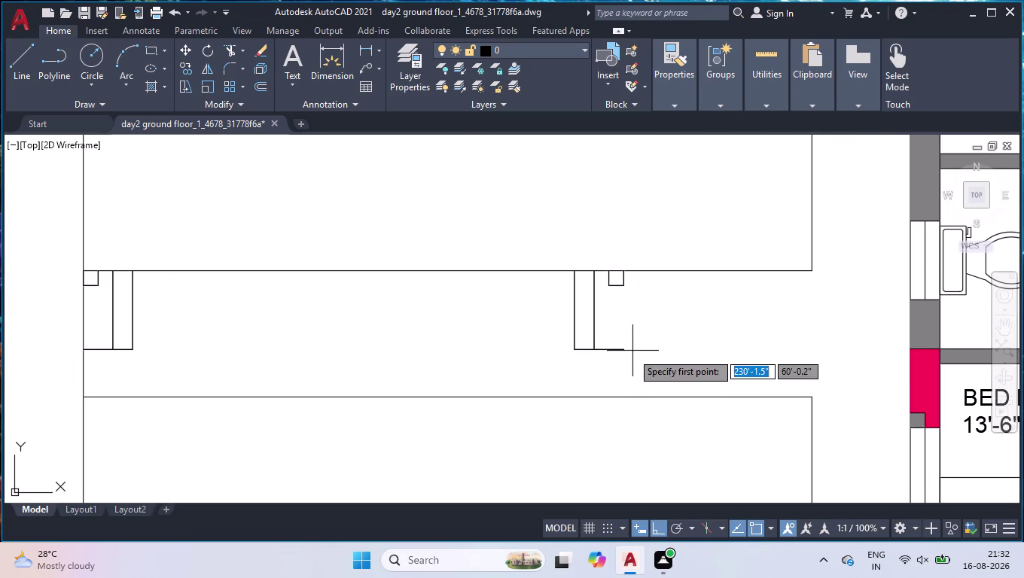
click(624, 350)
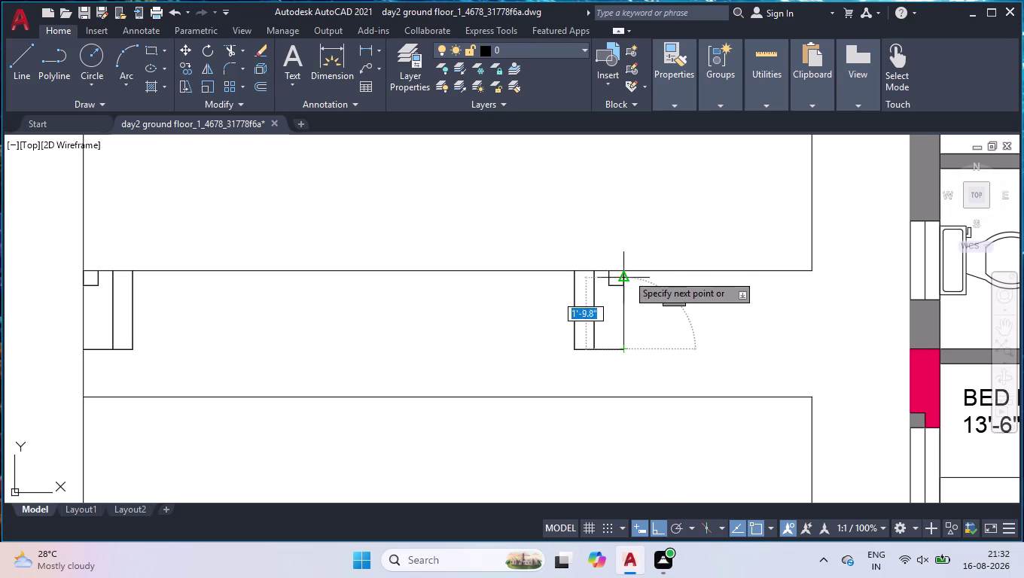
click(625, 269)
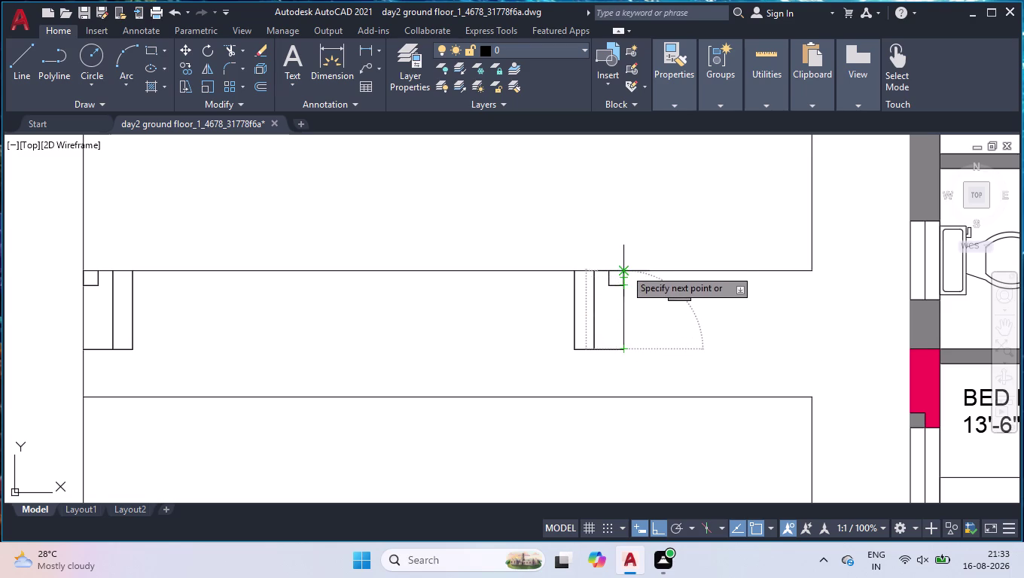
key(space)
Close the third detail with a vertical line up to the upper wall line.
scroll(down, 3)
scroll(down, 3)
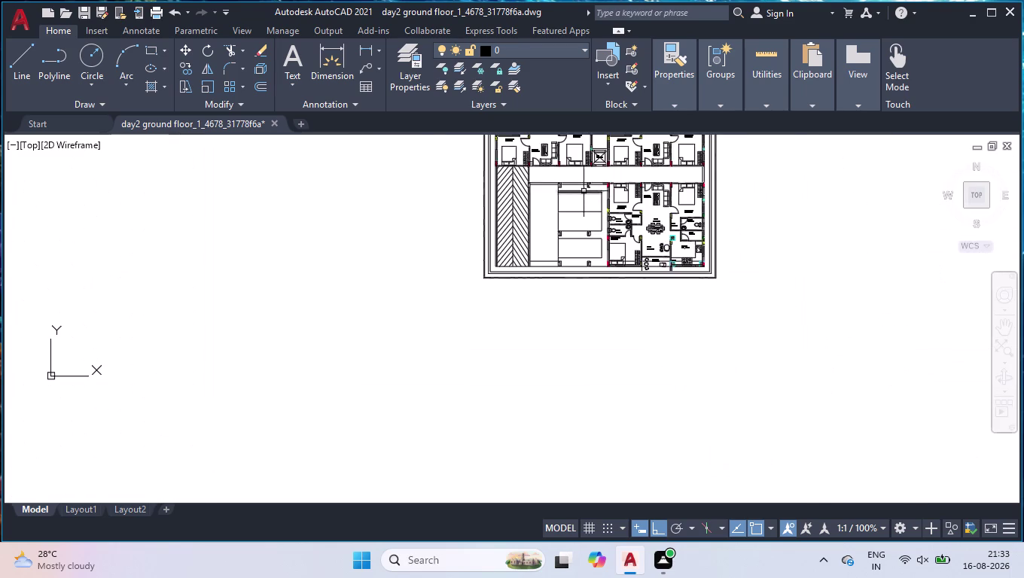
scroll(up, 3)
scroll(up, 3)
scroll(up, 3)
key(space)
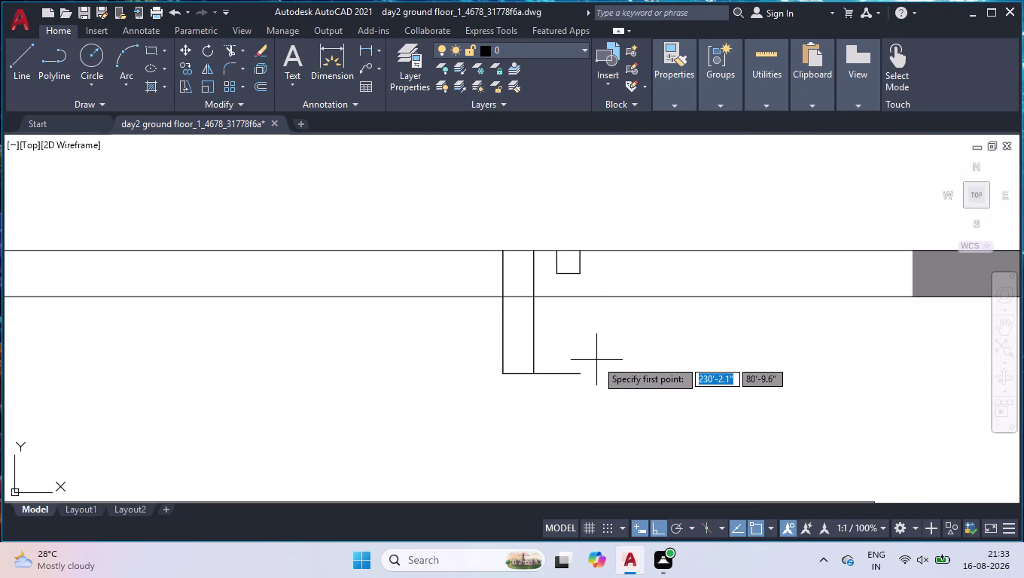
click(580, 371)
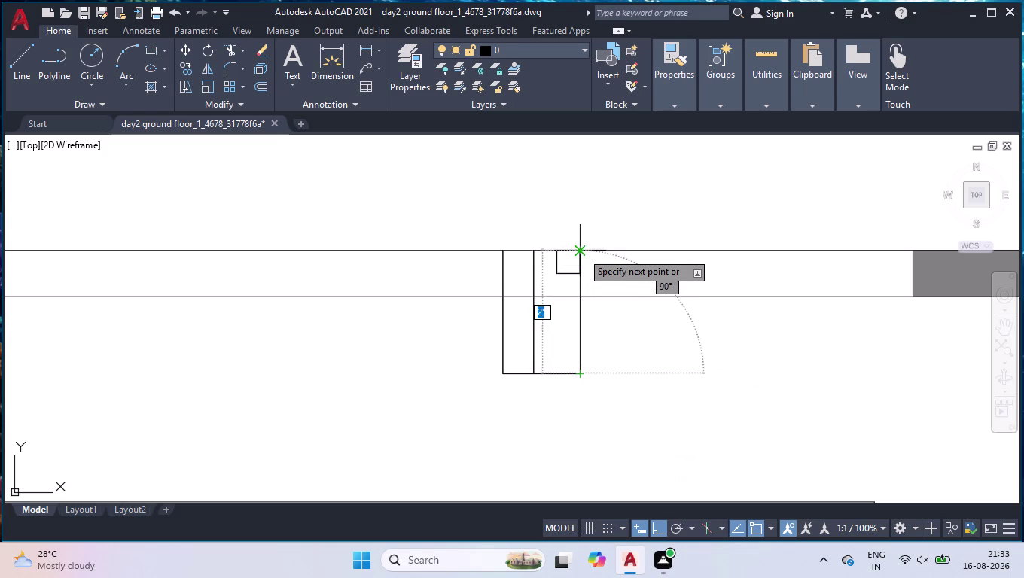
click(582, 252)
key(space)
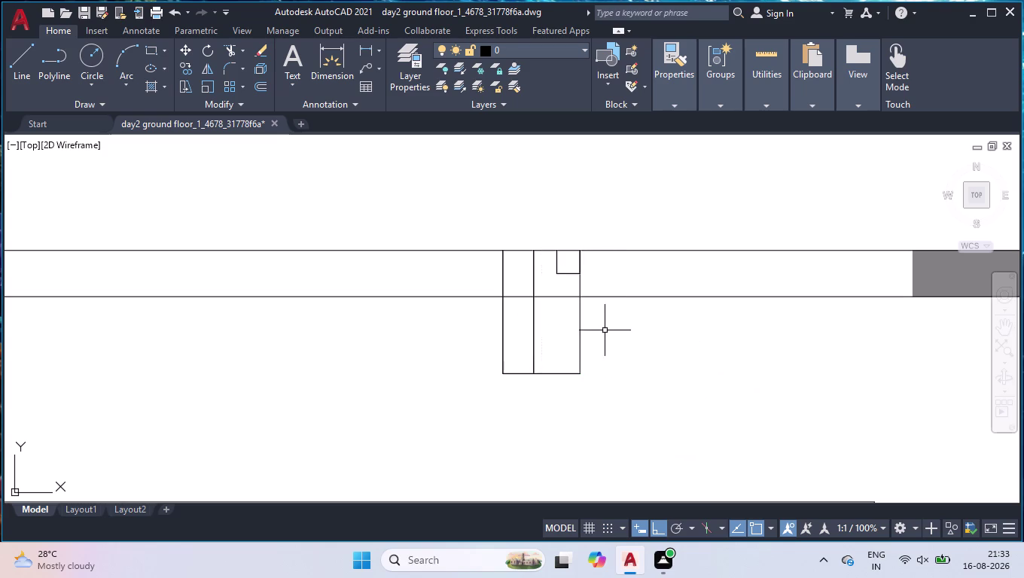
click(504, 323)
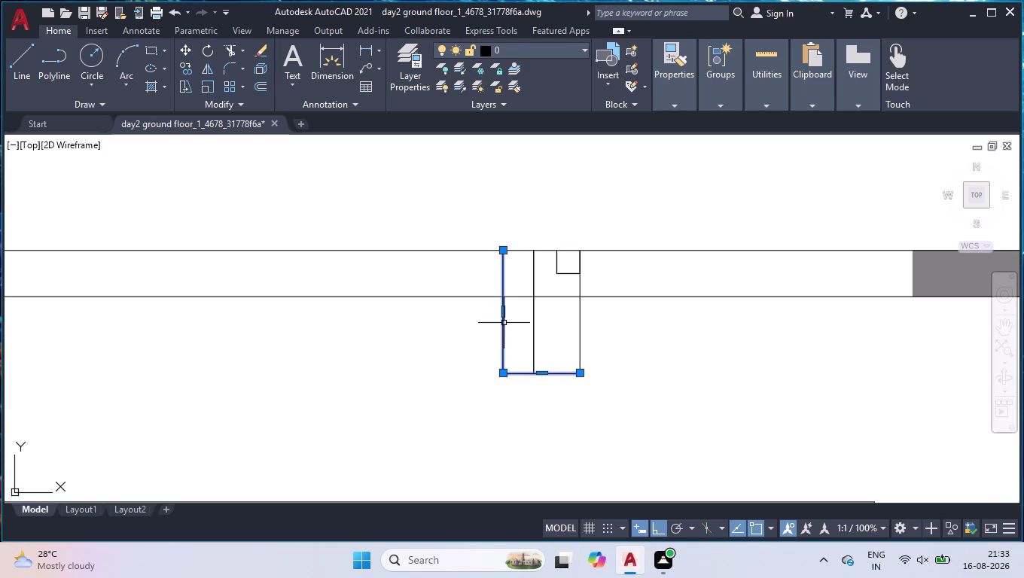
Pull the first detail's left edge 9 inches to the left.
click(505, 314)
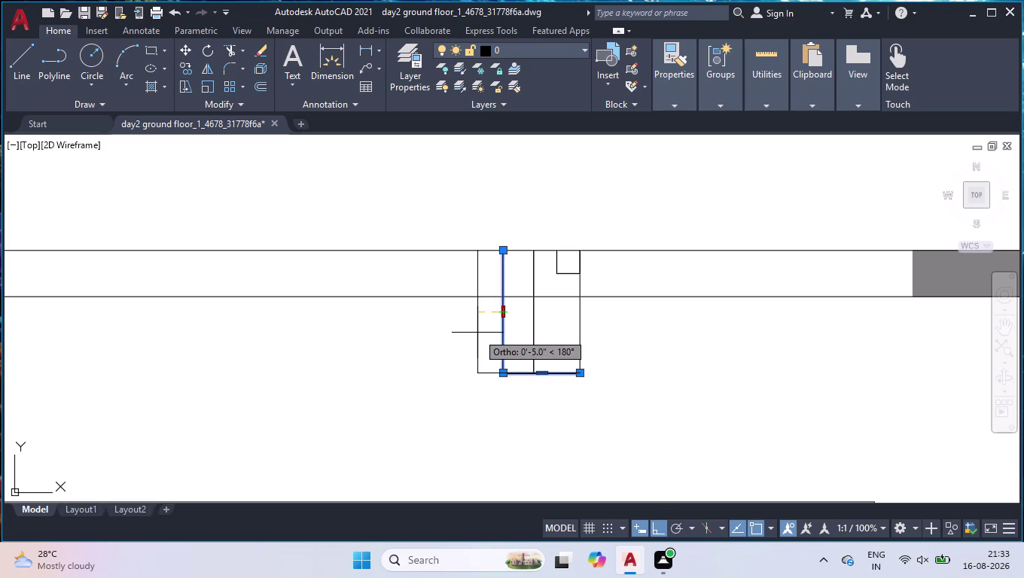
text(9)
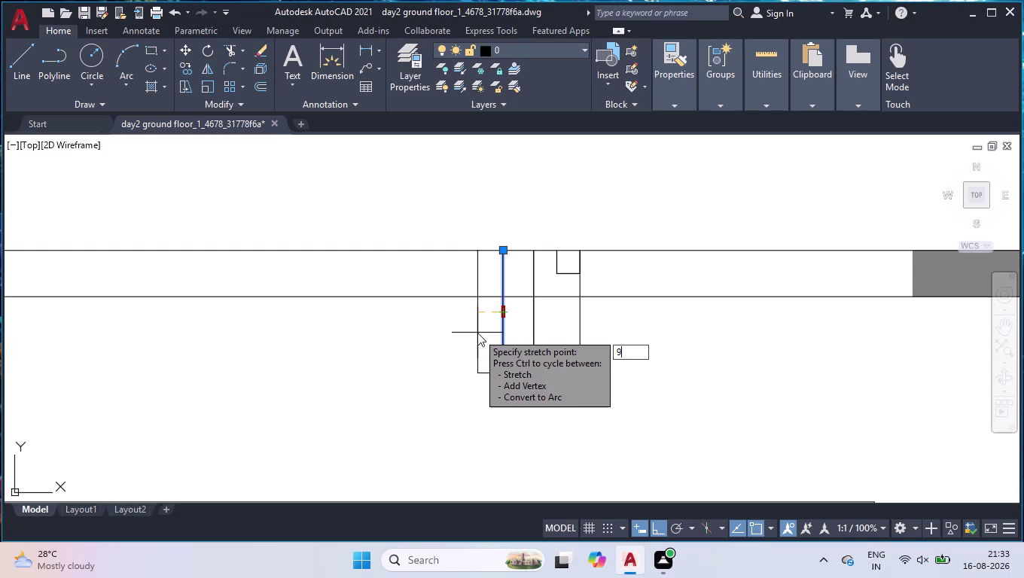
text(")
key(Return)
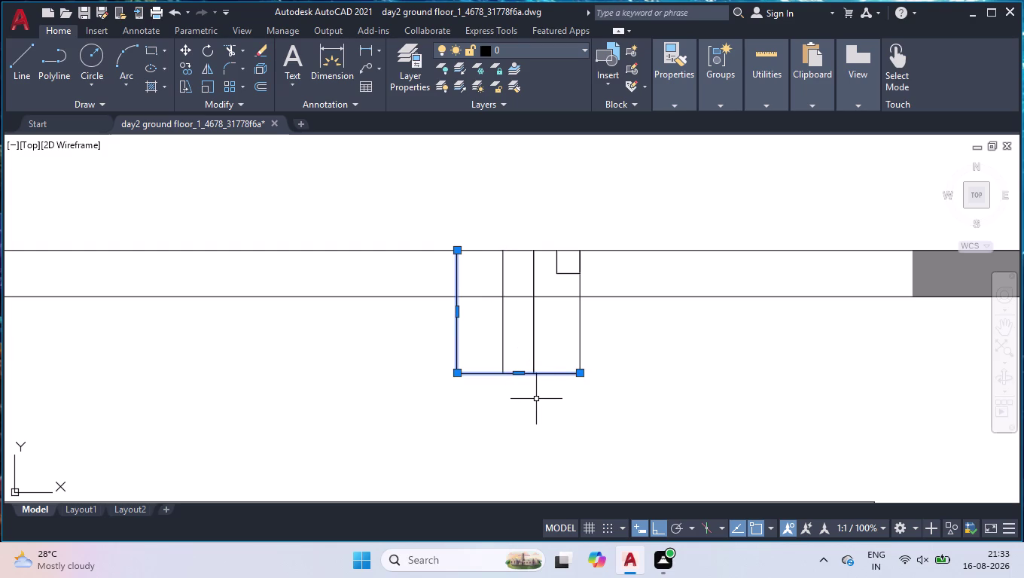
drag(649, 306, 642, 314)
click(422, 396)
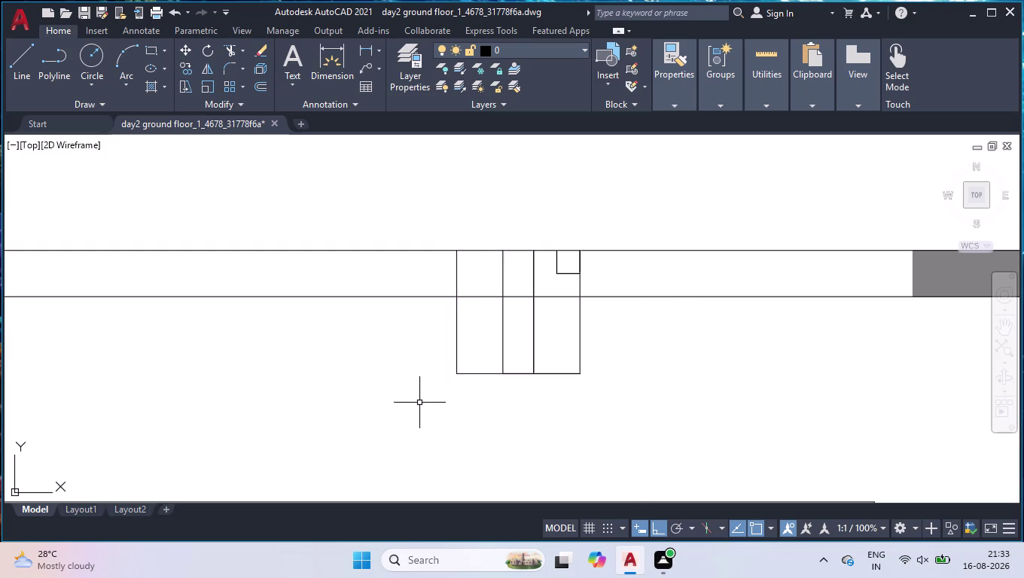
click(505, 334)
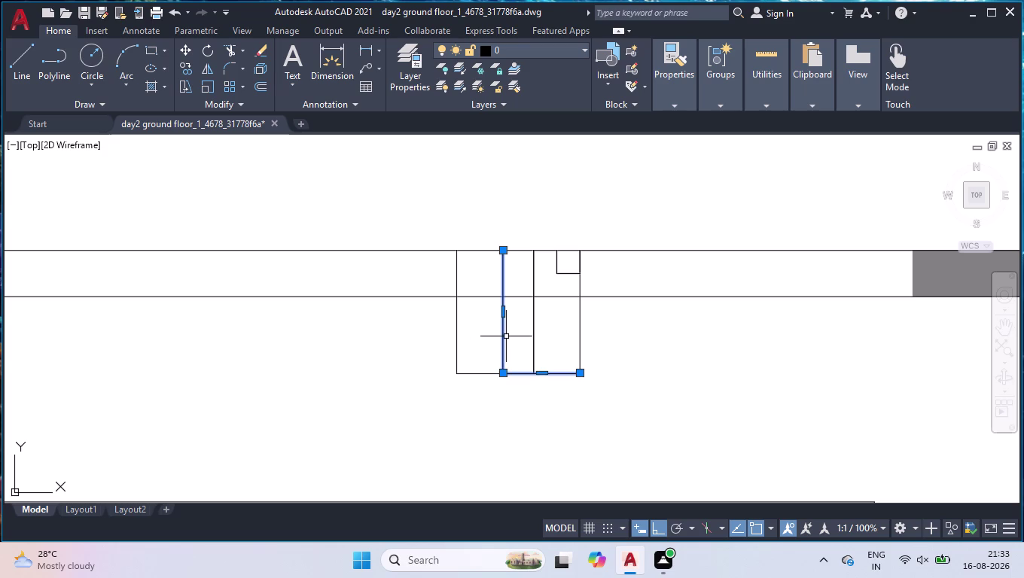
key(Delete)
Widen the second detail by moving its left edge 9 inches left.
scroll(down, 3)
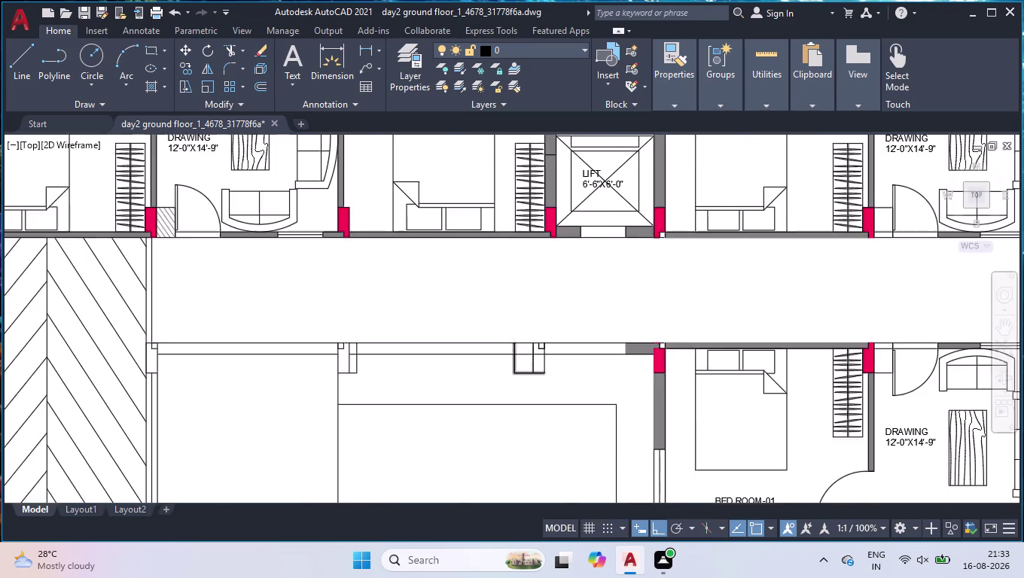
scroll(down, 3)
scroll(up, 3)
scroll(up, 3)
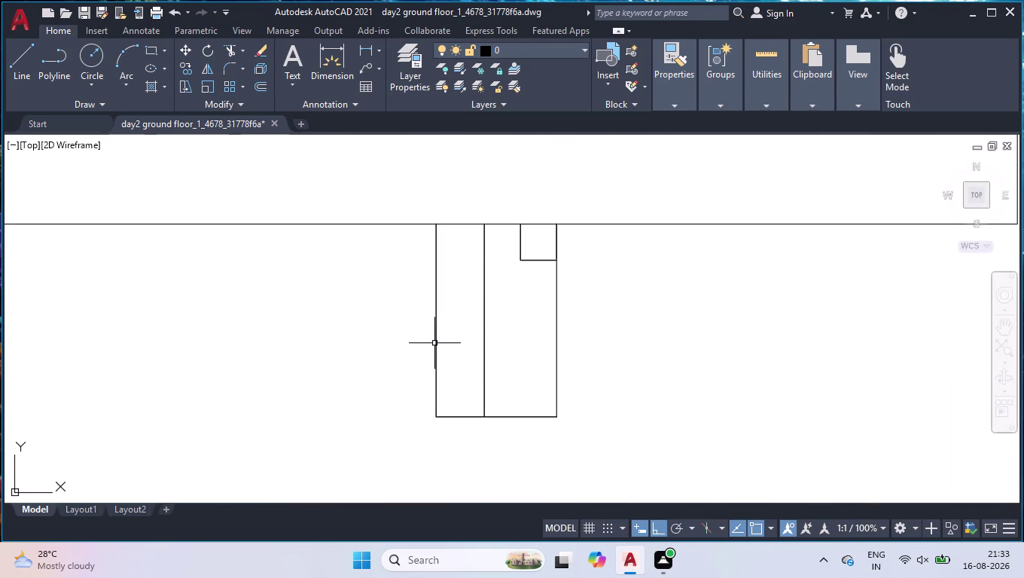
click(436, 339)
click(438, 322)
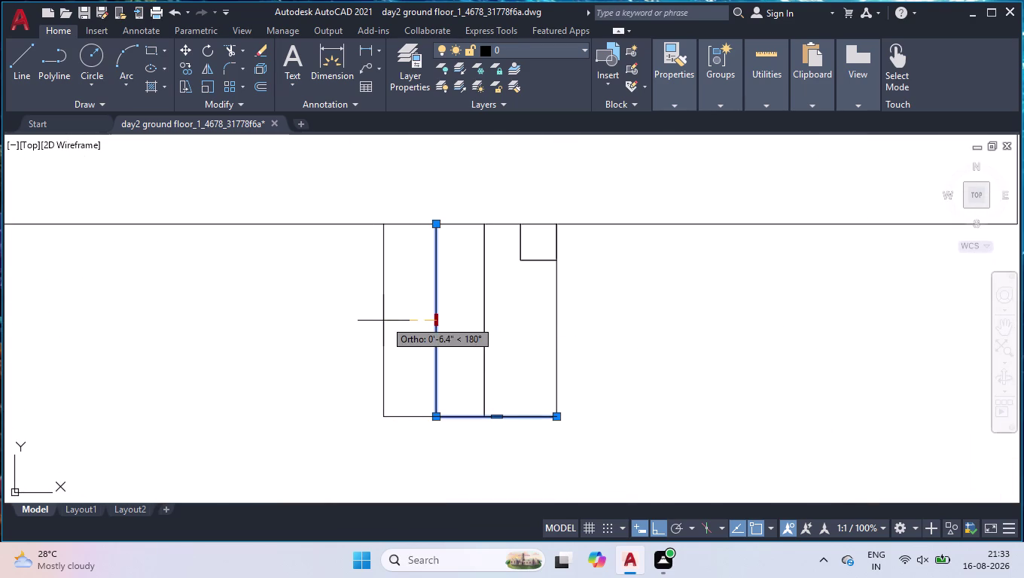
text(9")
key(Return)
Widen the third detail 9 inches to the left and clear the selection.
scroll(down, 3)
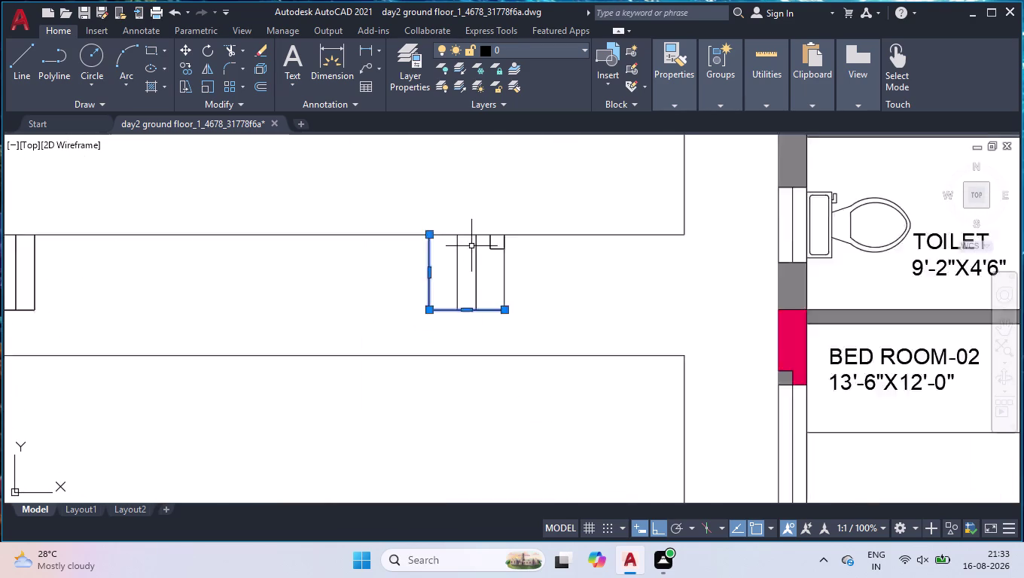
scroll(down, 3)
scroll(up, 3)
scroll(down, 3)
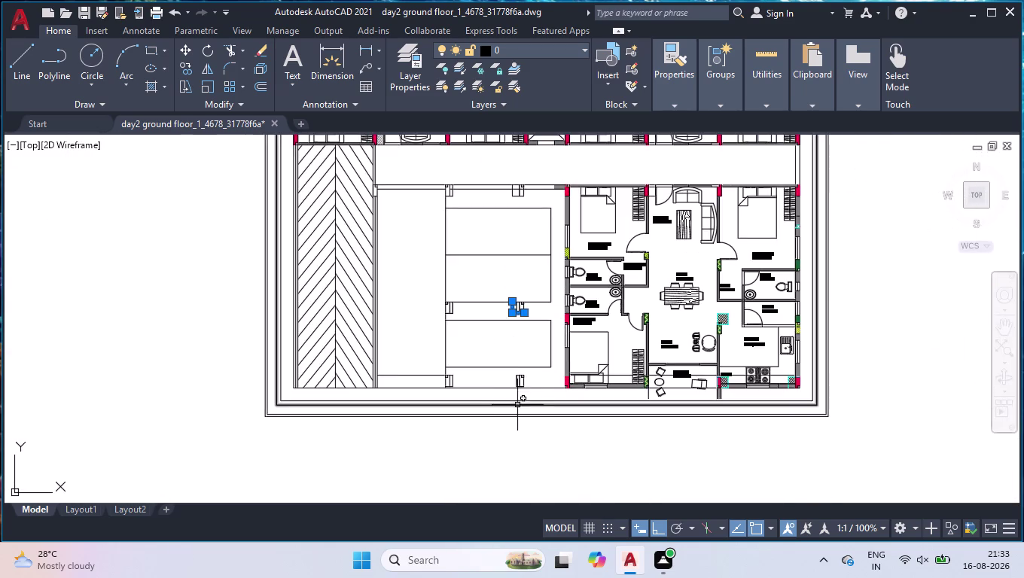
scroll(up, 3)
scroll(up, 3)
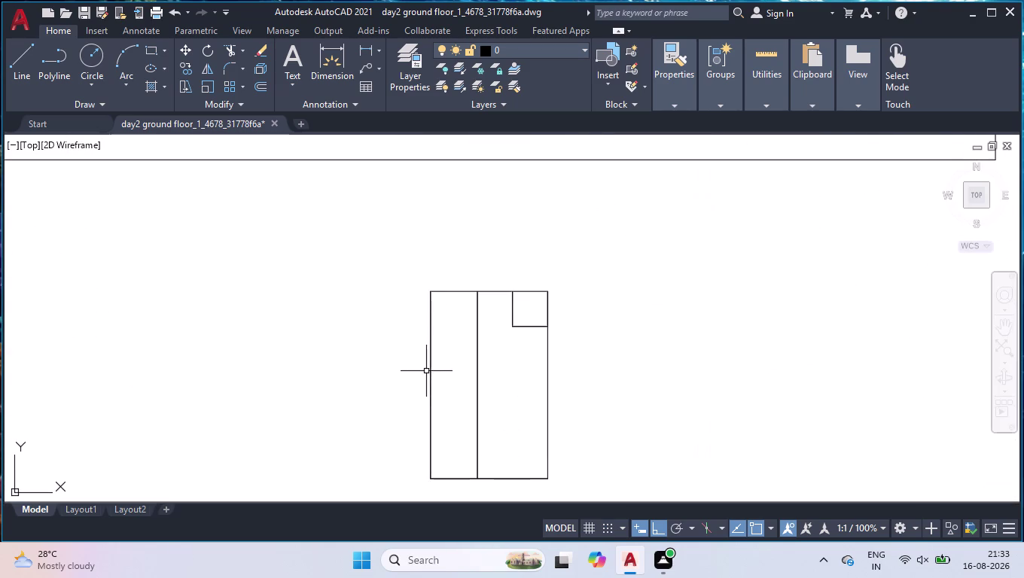
click(431, 369)
click(430, 385)
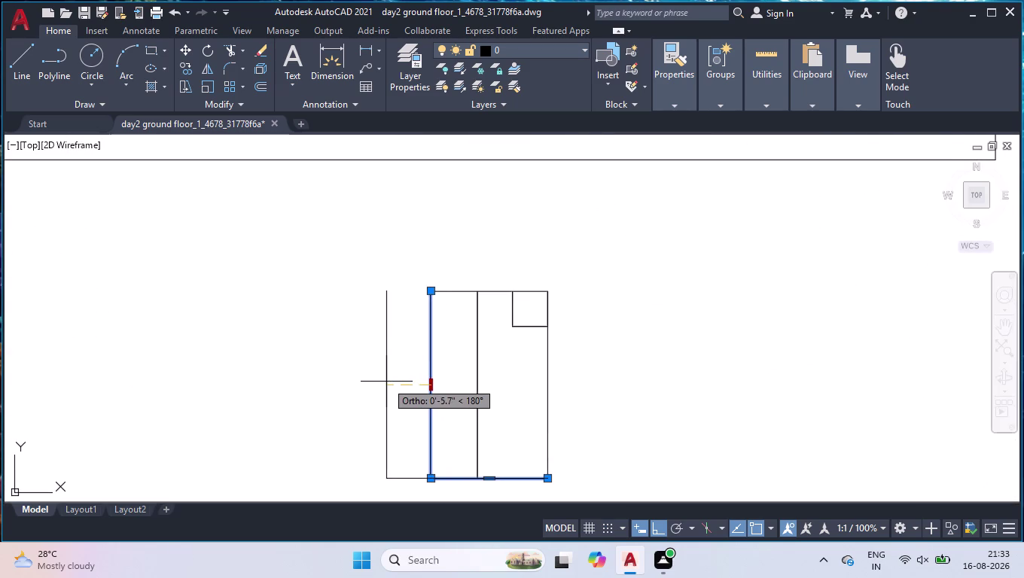
text(9")
key(Return)
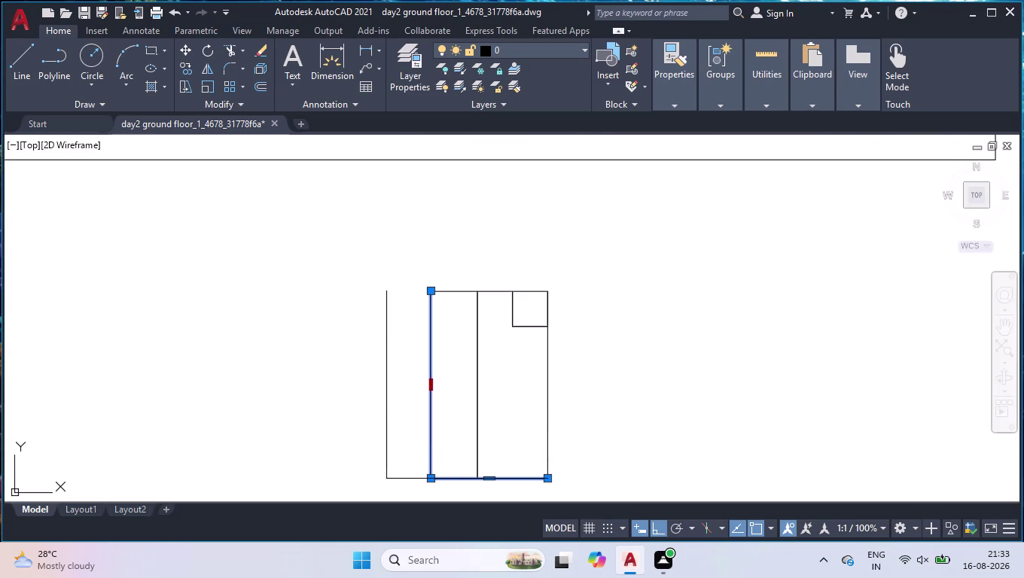
scroll(down, 3)
scroll(down, 3)
click(599, 144)
click(541, 360)
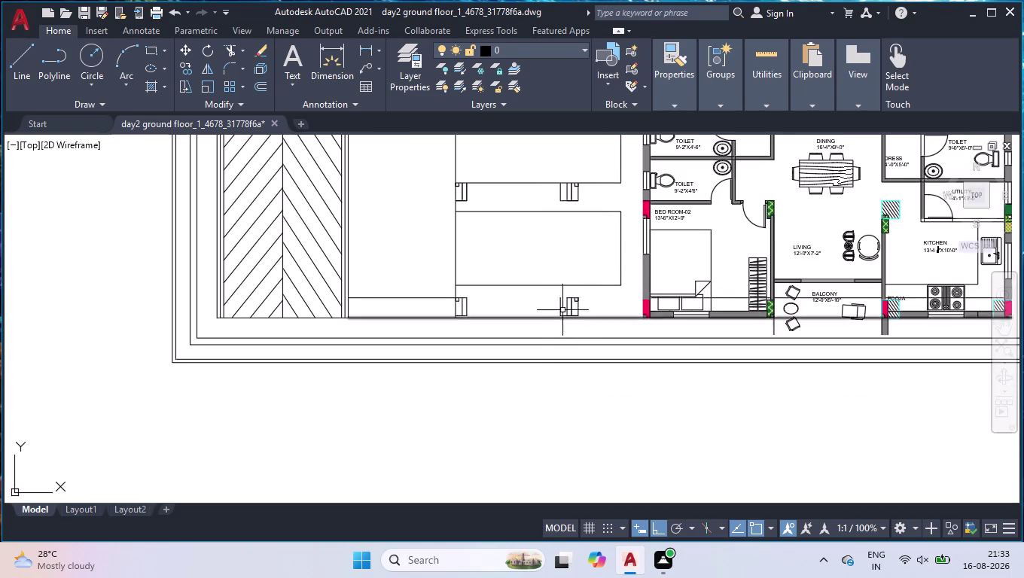
scroll(up, 3)
text(ex)
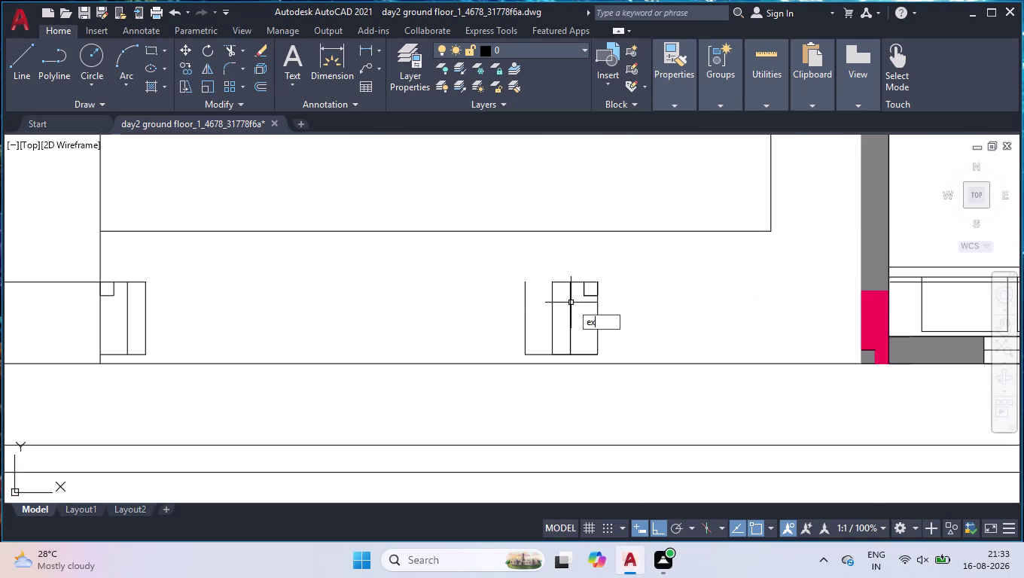
key(Return)
click(557, 282)
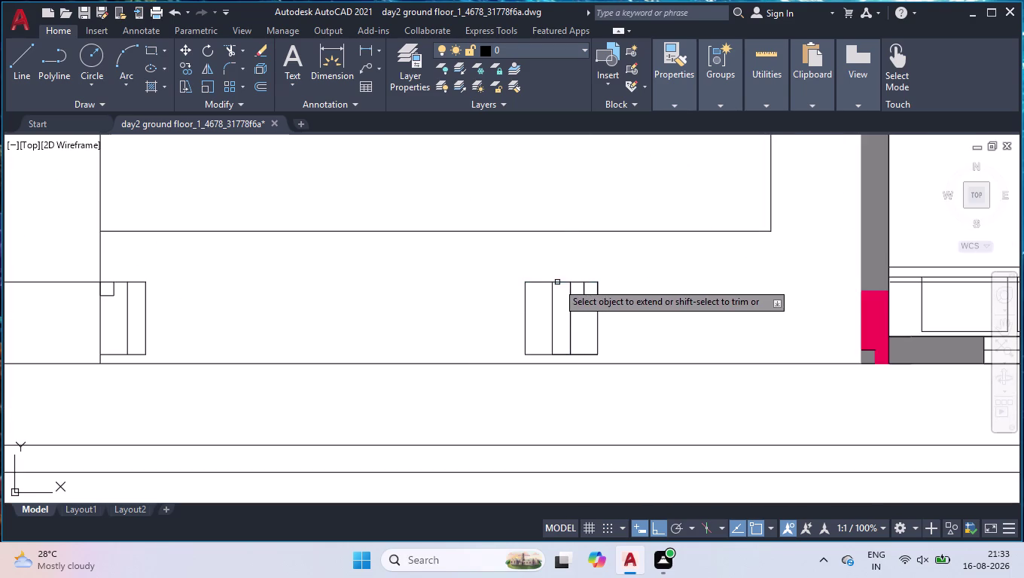
scroll(down, 3)
scroll(down, 3)
scroll(up, 3)
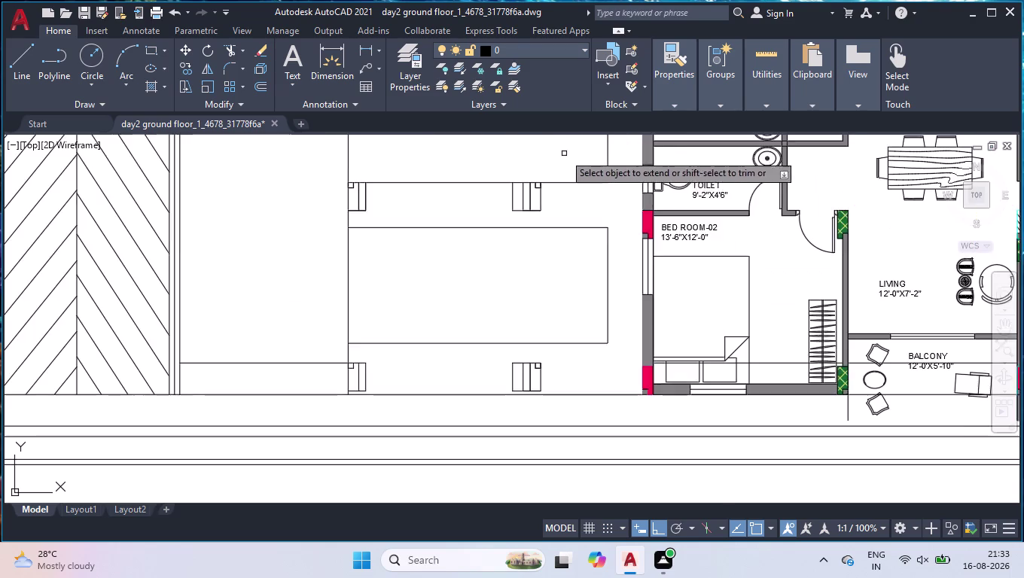
scroll(up, 3)
key(Return)
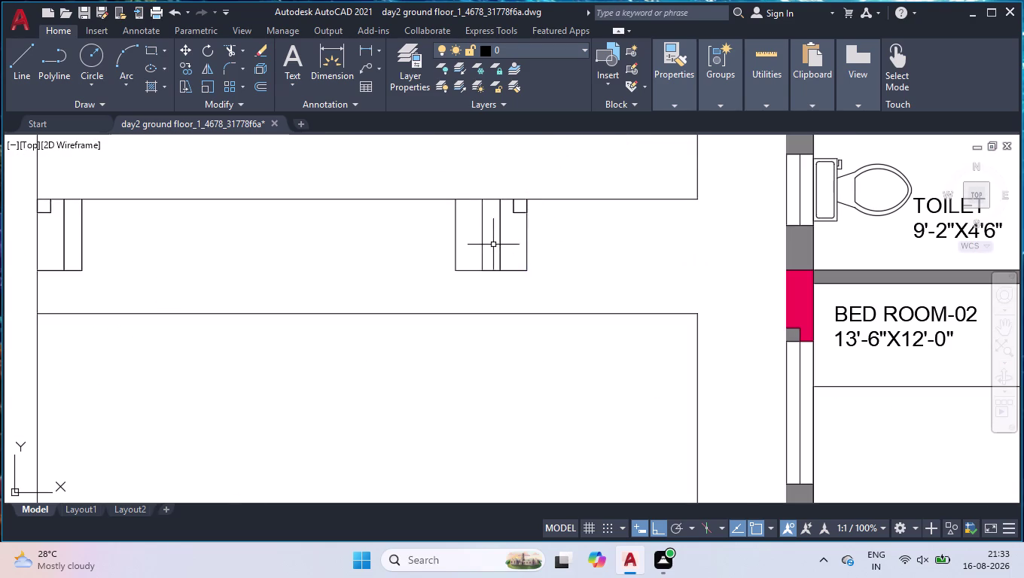
click(482, 238)
scroll(down, 3)
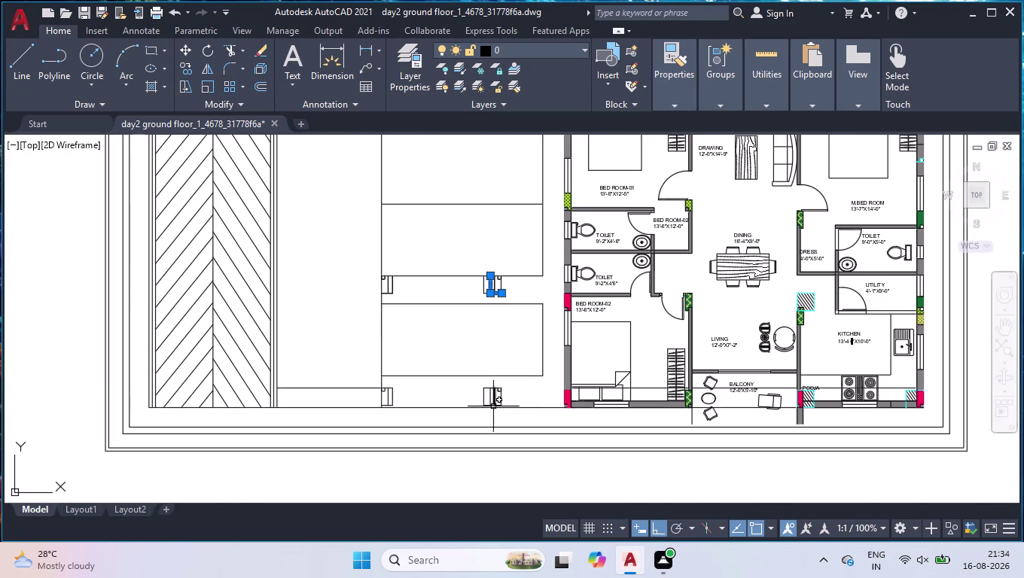
scroll(up, 3)
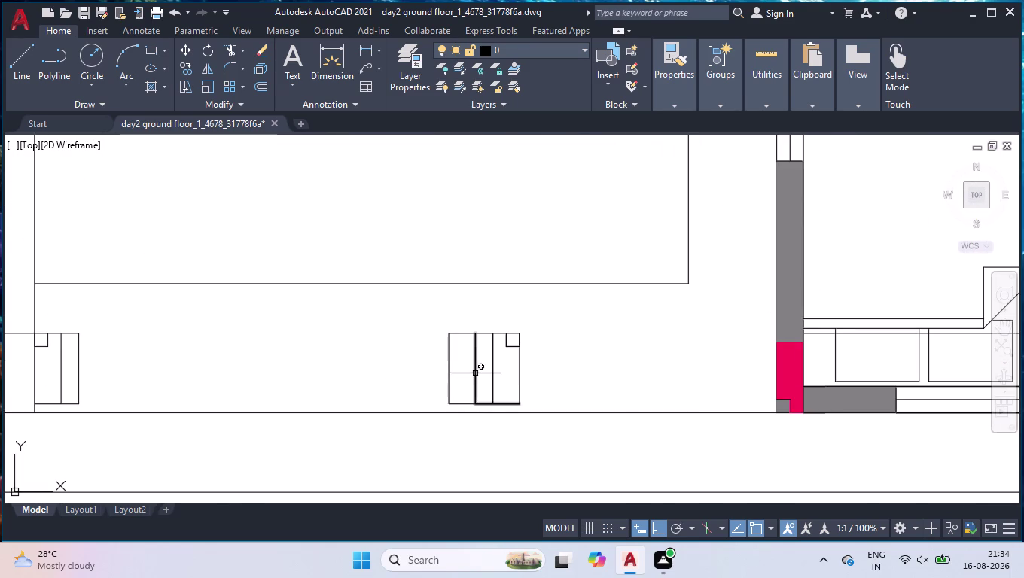
click(475, 374)
key(Delete)
scroll(down, 3)
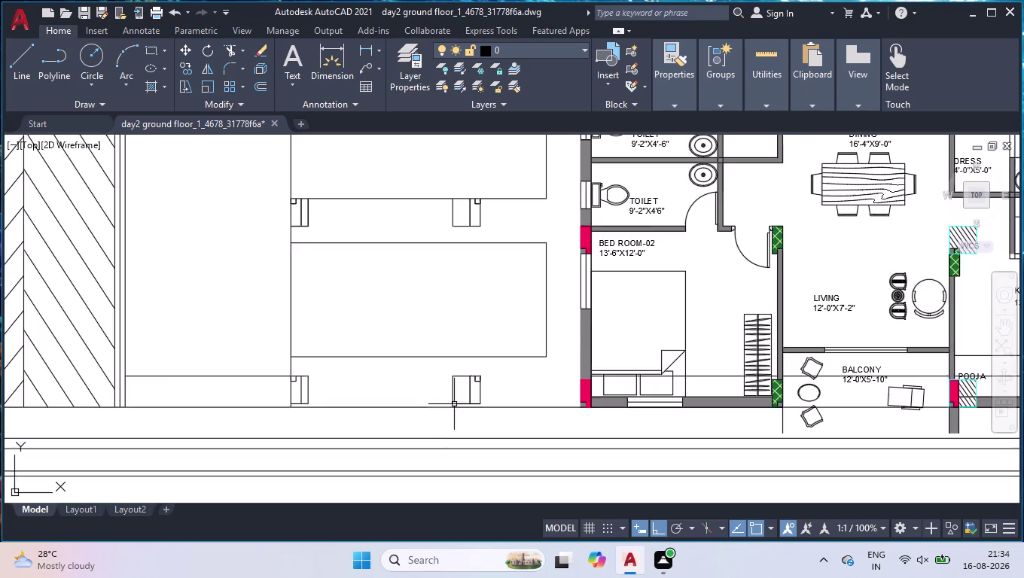
scroll(down, 3)
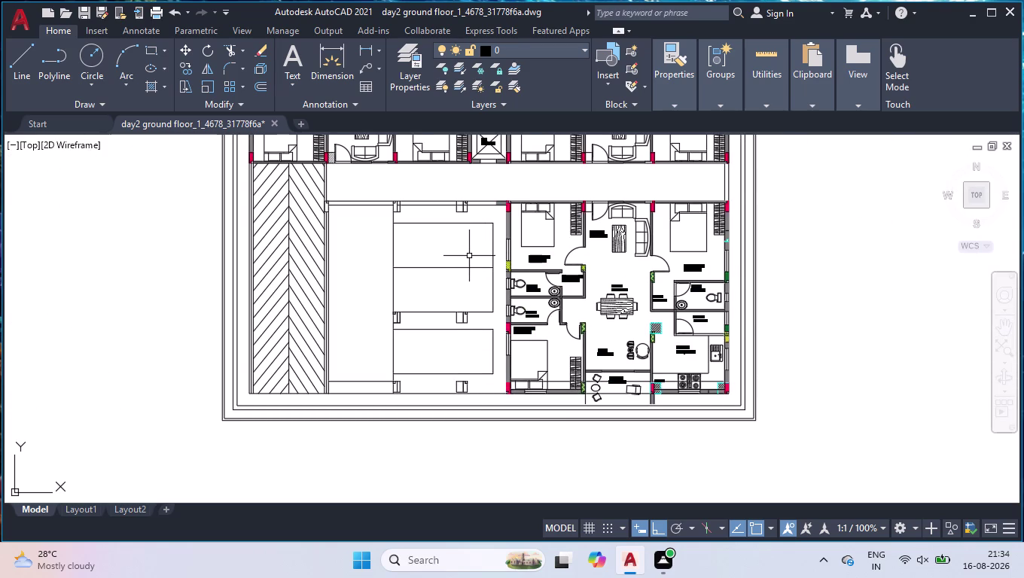
scroll(down, 3)
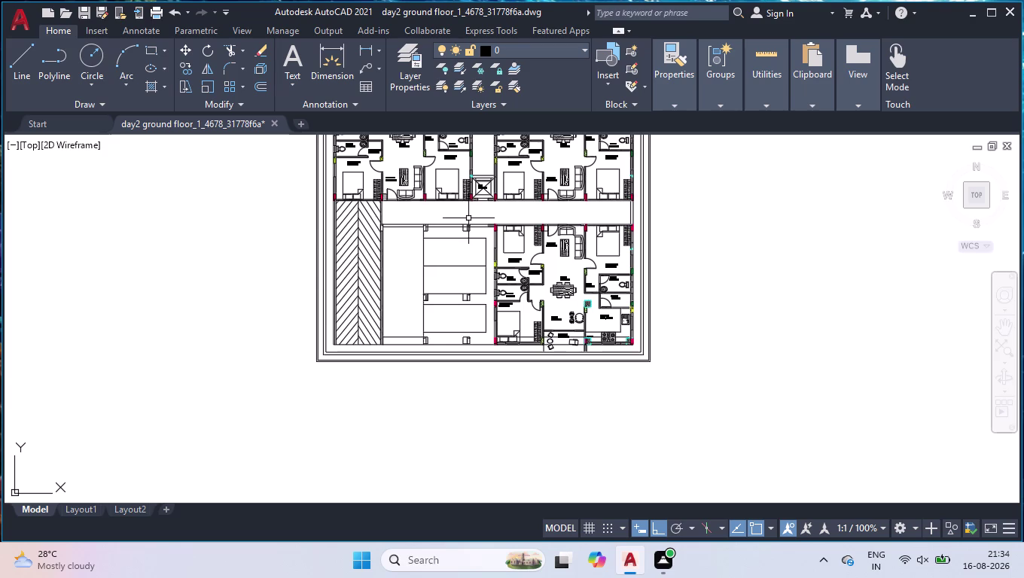
scroll(up, 3)
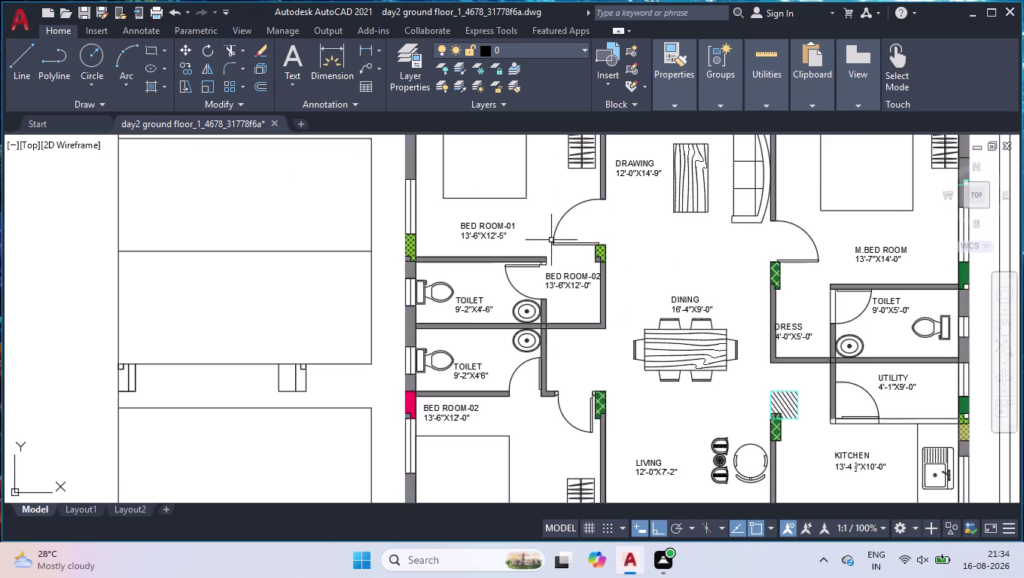
scroll(down, 3)
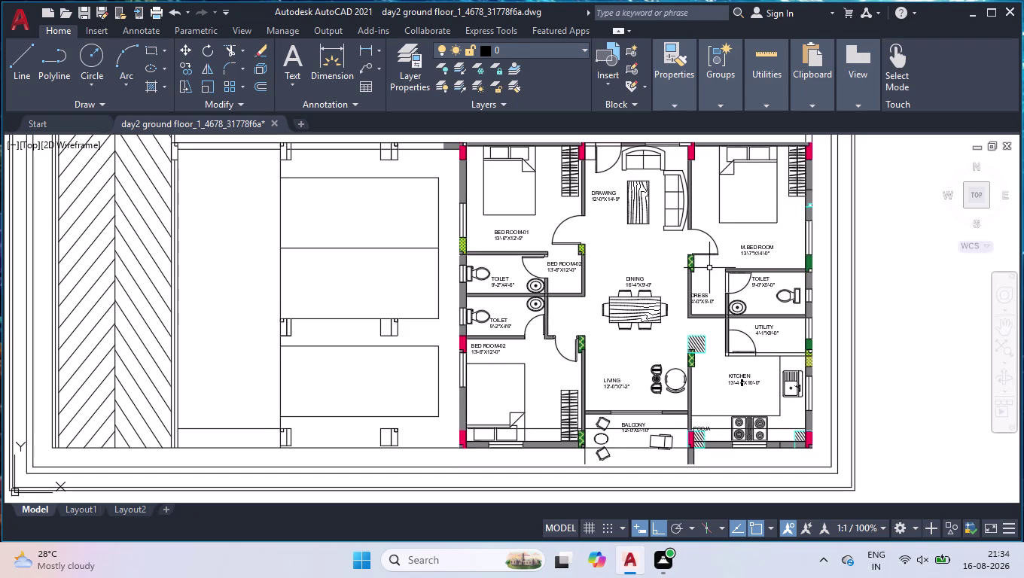
scroll(down, 3)
scroll(down, 3)
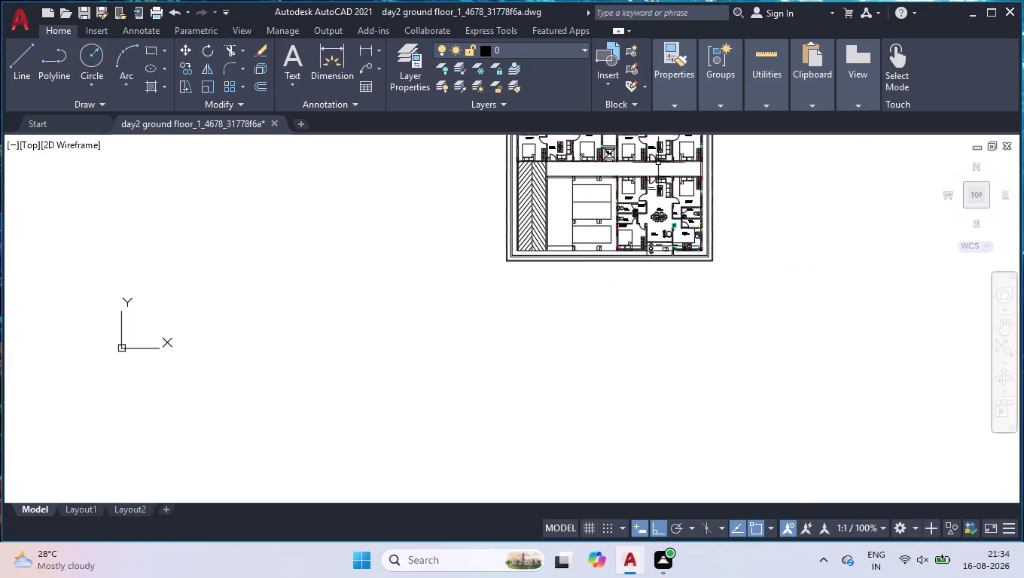
scroll(up, 3)
scroll(up, 3)
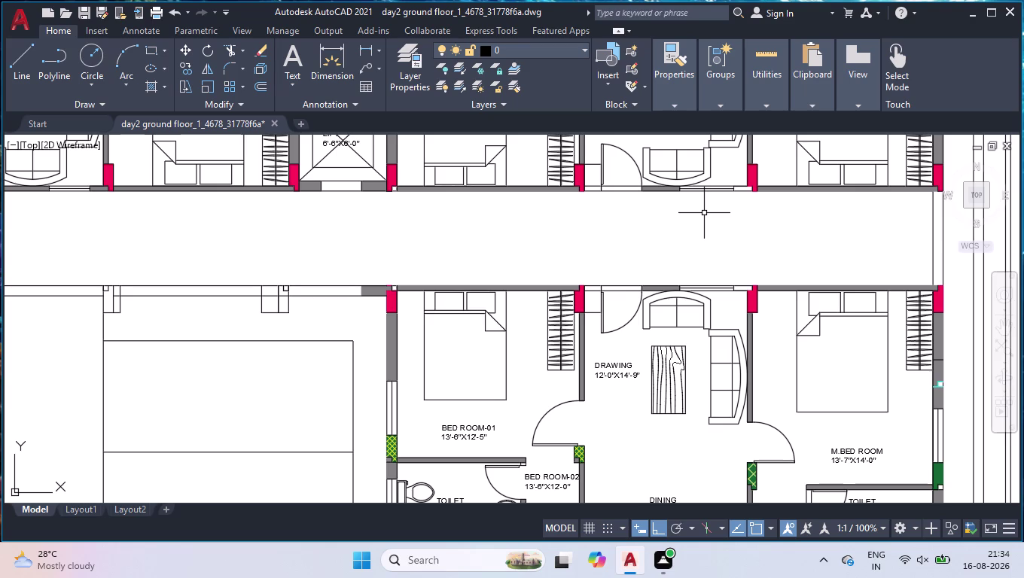
Draw a vertical line from the wall corner beside the red column across the corridor.
key(l)
key(Return)
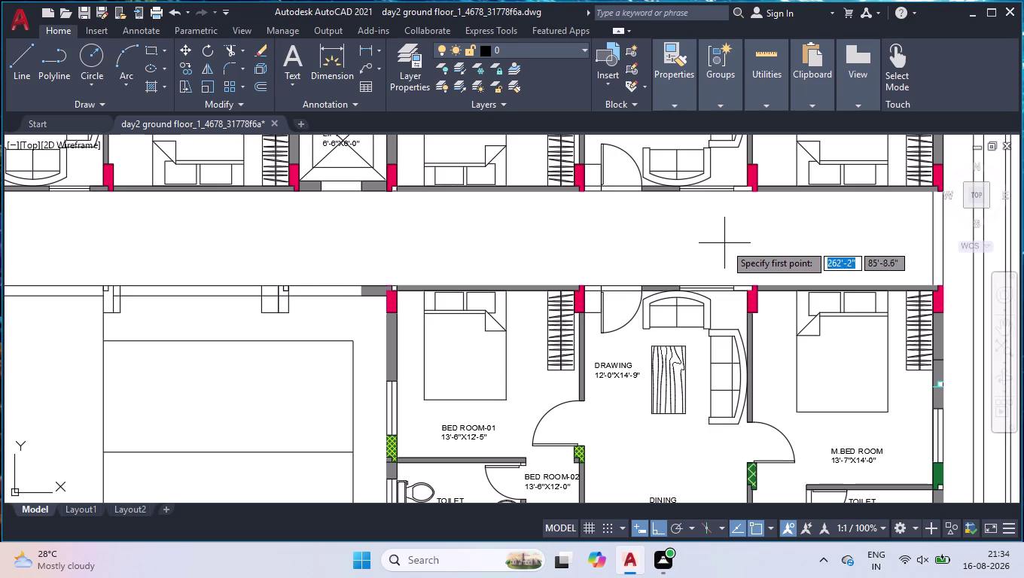
scroll(down, 3)
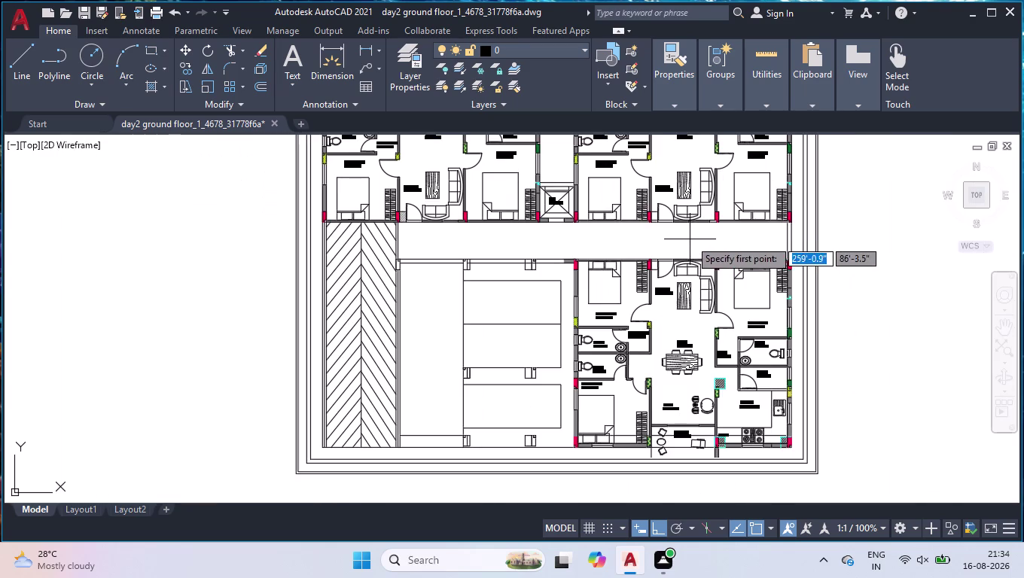
scroll(up, 3)
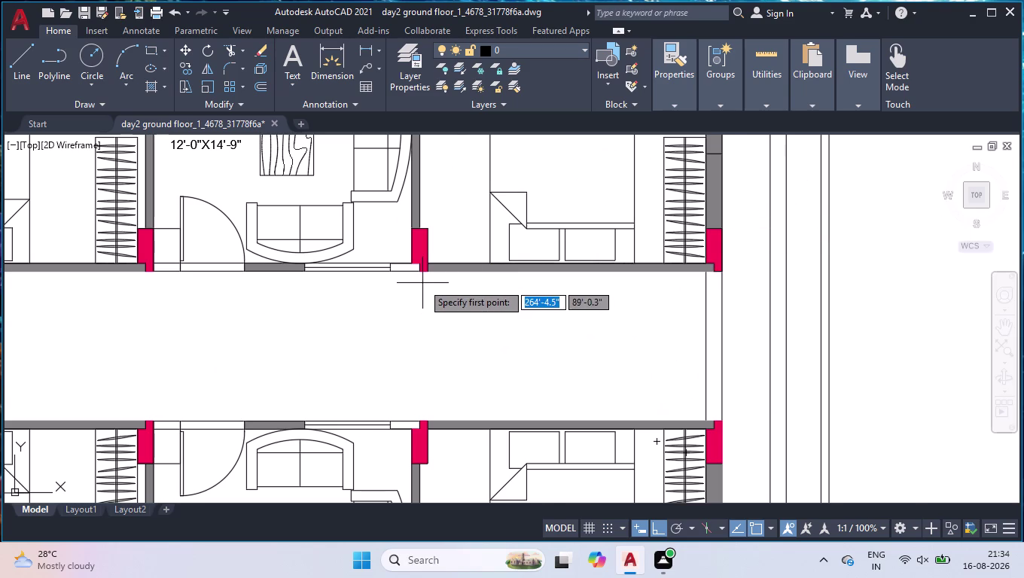
scroll(up, 3)
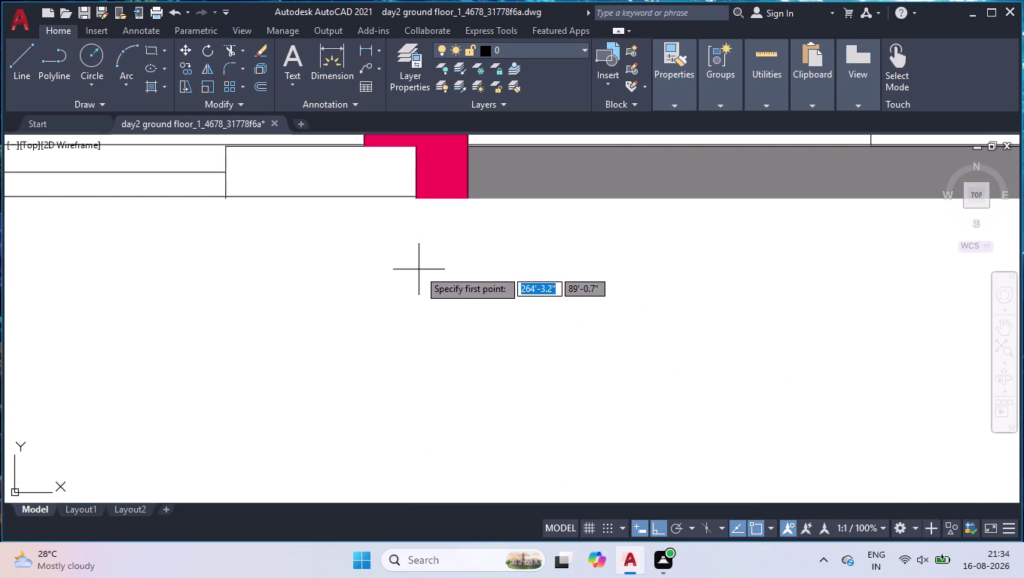
scroll(down, 3)
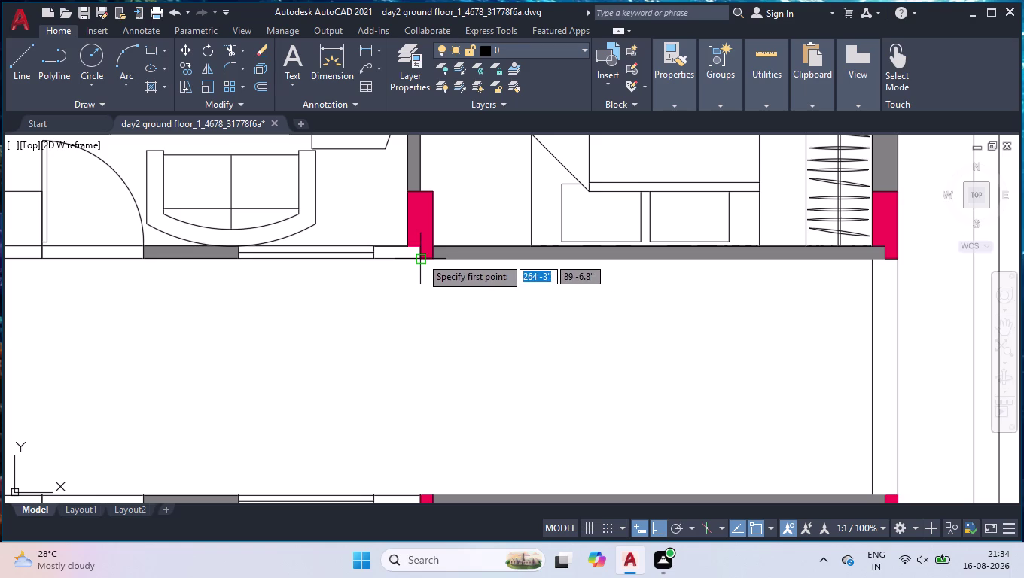
click(421, 257)
scroll(down, 3)
scroll(up, 3)
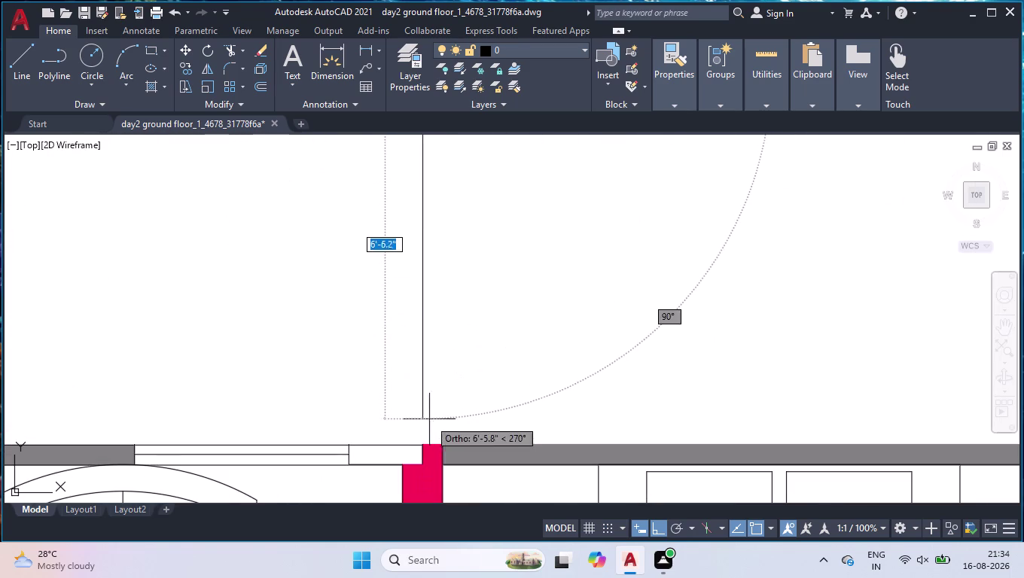
click(423, 446)
key(space)
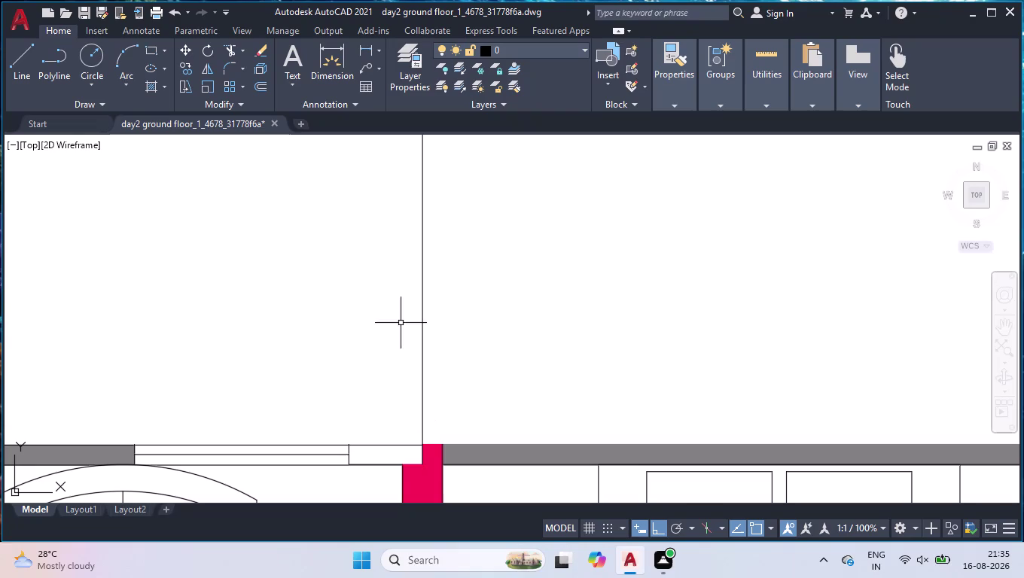
scroll(down, 3)
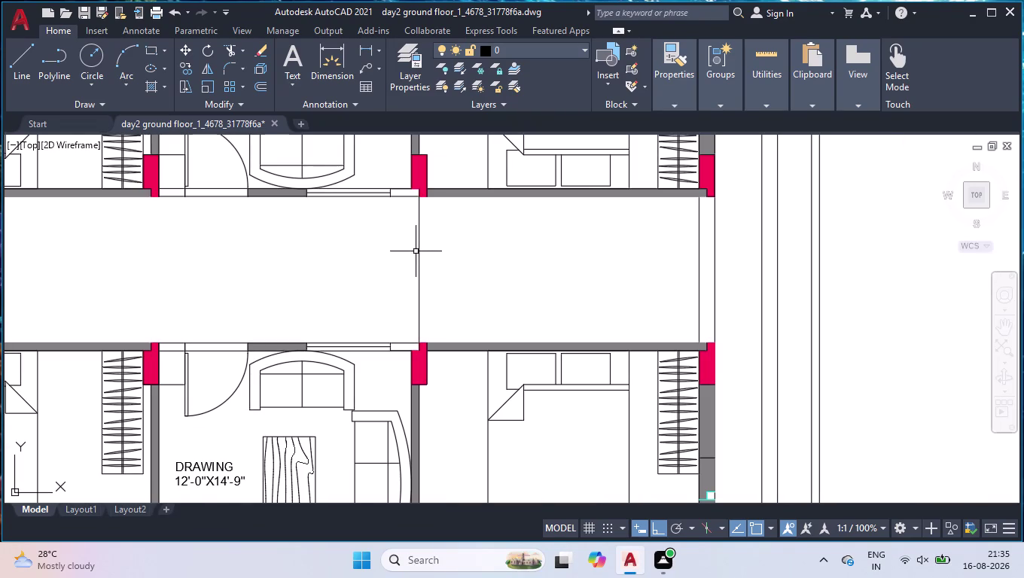
Copy the tread line with the Array option into 10 evenly spaced copies.
click(418, 245)
text(c)
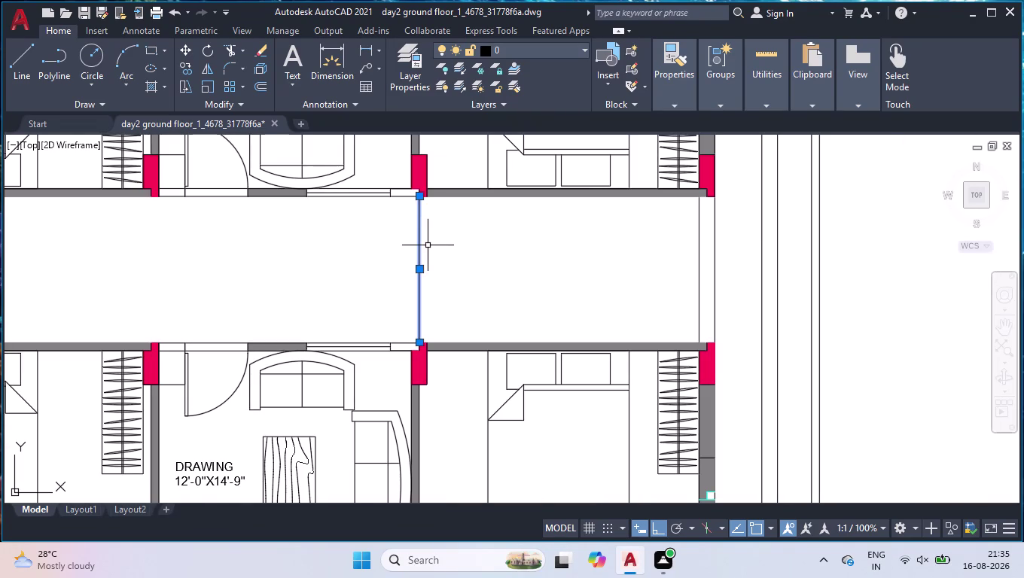
text(o)
key(Return)
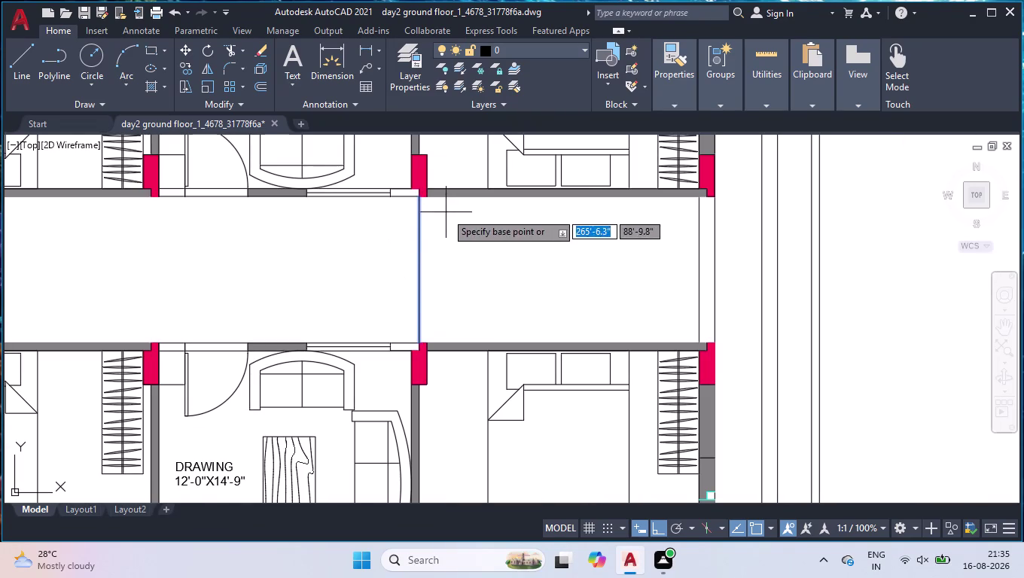
scroll(up, 3)
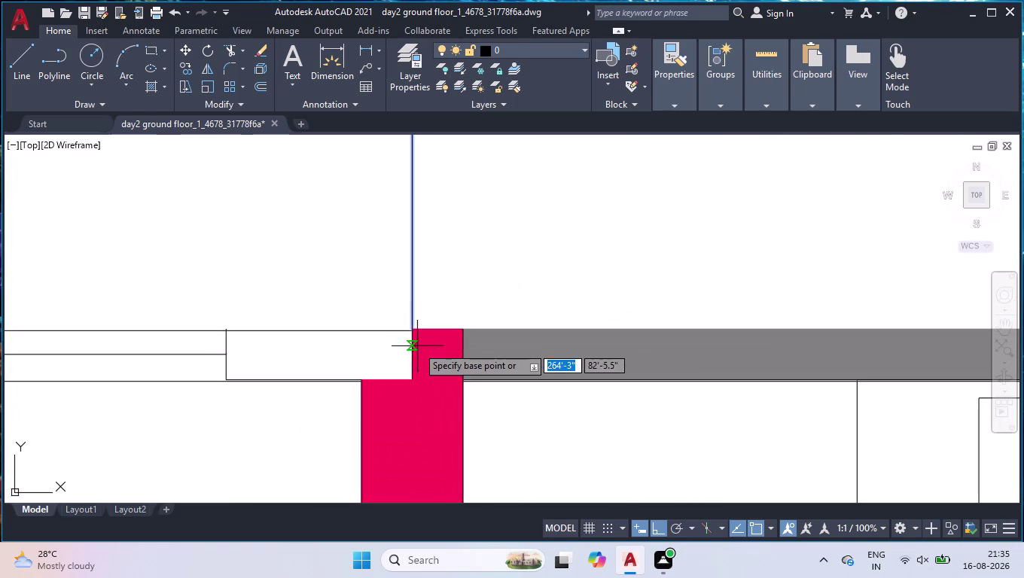
click(413, 331)
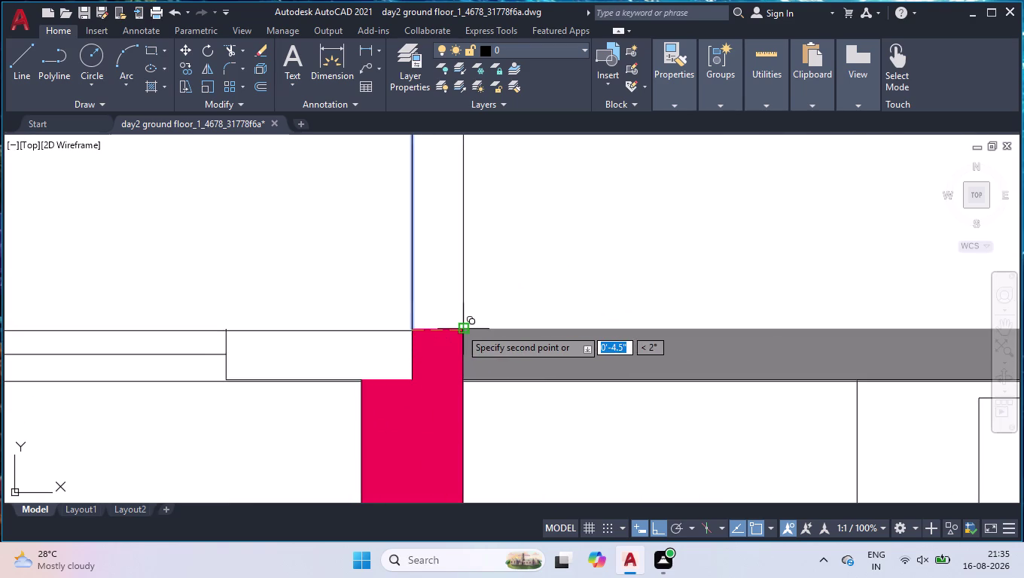
text(ar)
key(Return)
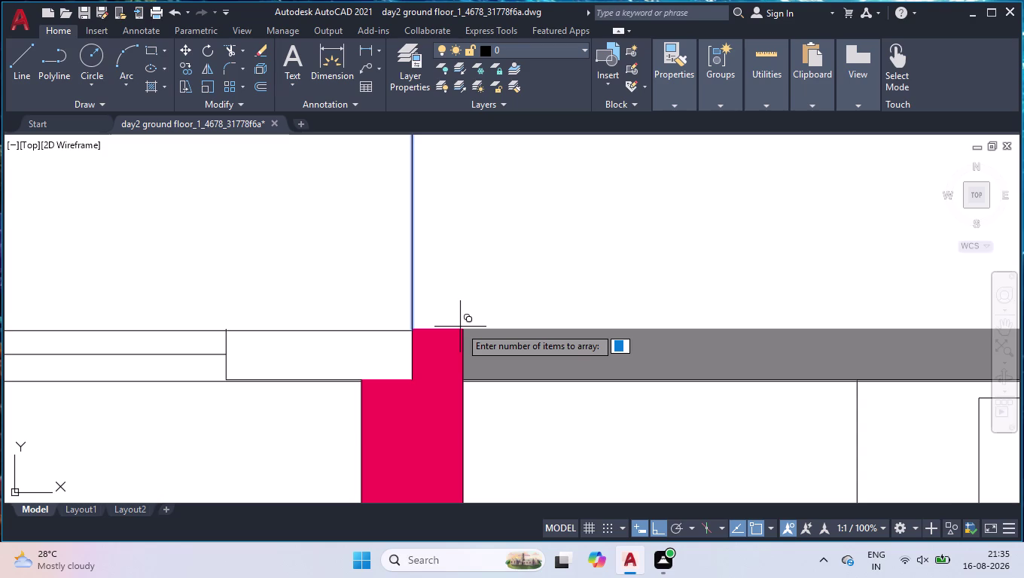
text(10)
key(space)
key(space)
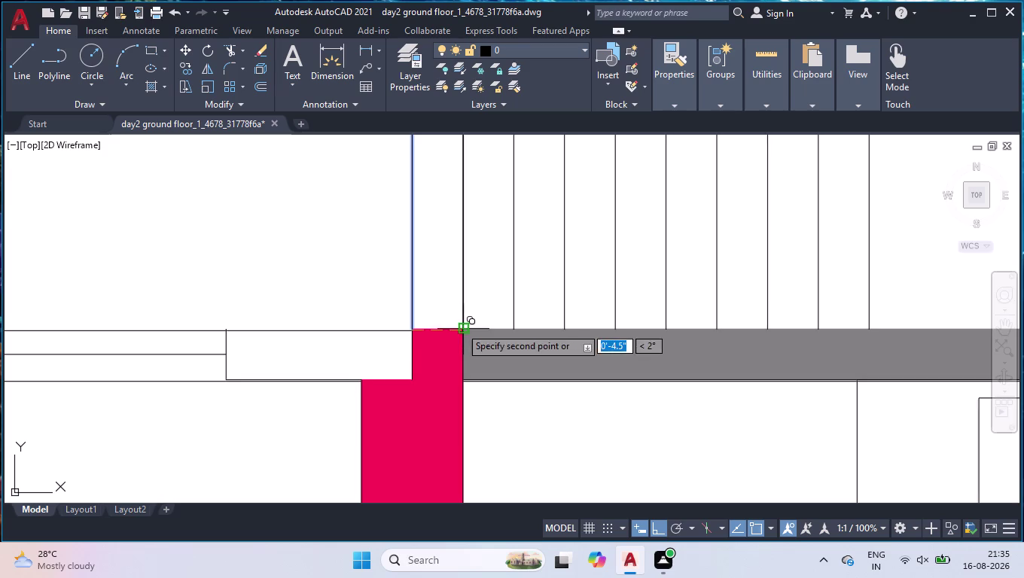
key(space)
scroll(down, 3)
scroll(down, 3)
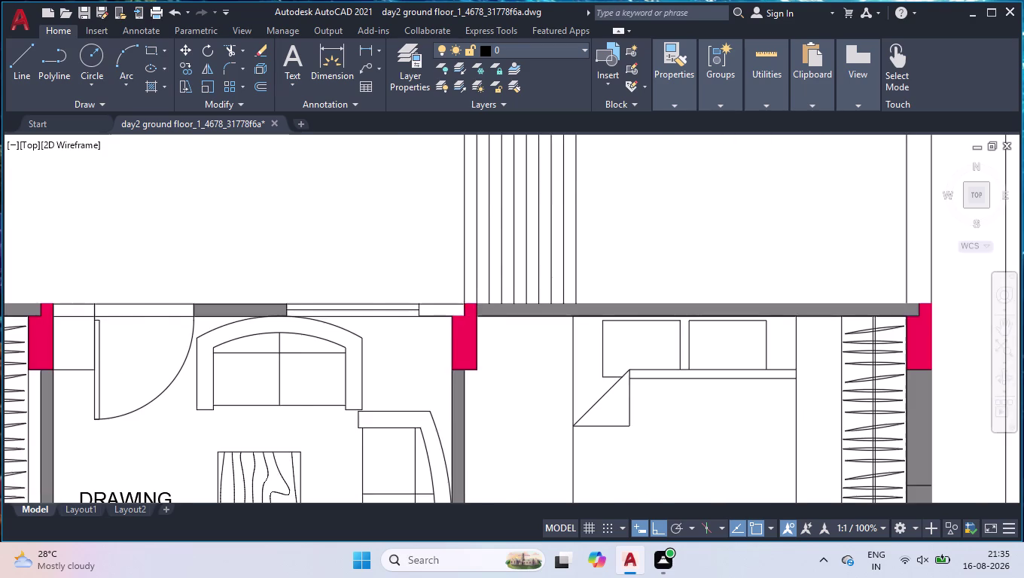
scroll(down, 3)
scroll(up, 3)
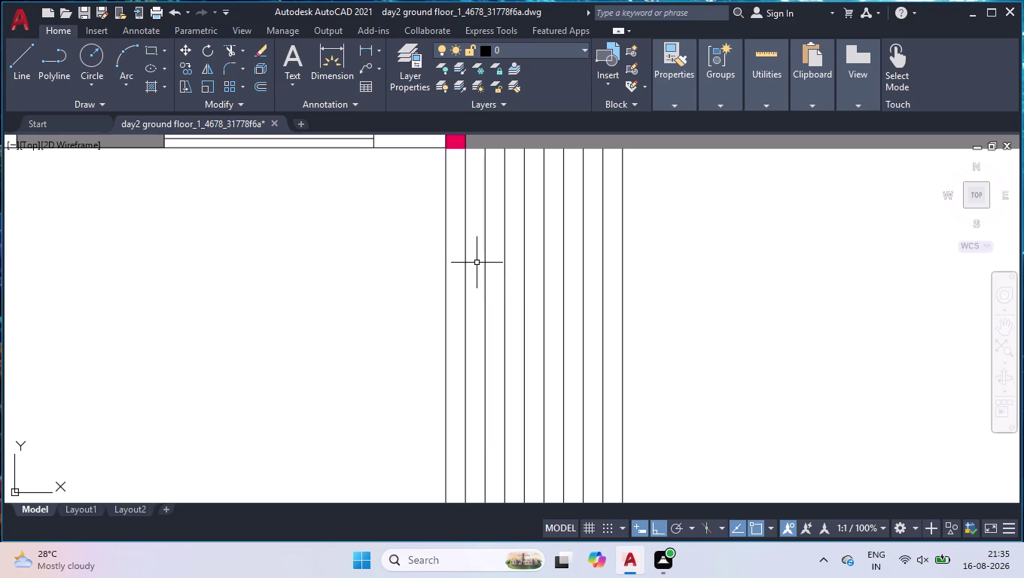
Show the command history, then window-select and delete the copied lines.
key(ctrl+9)
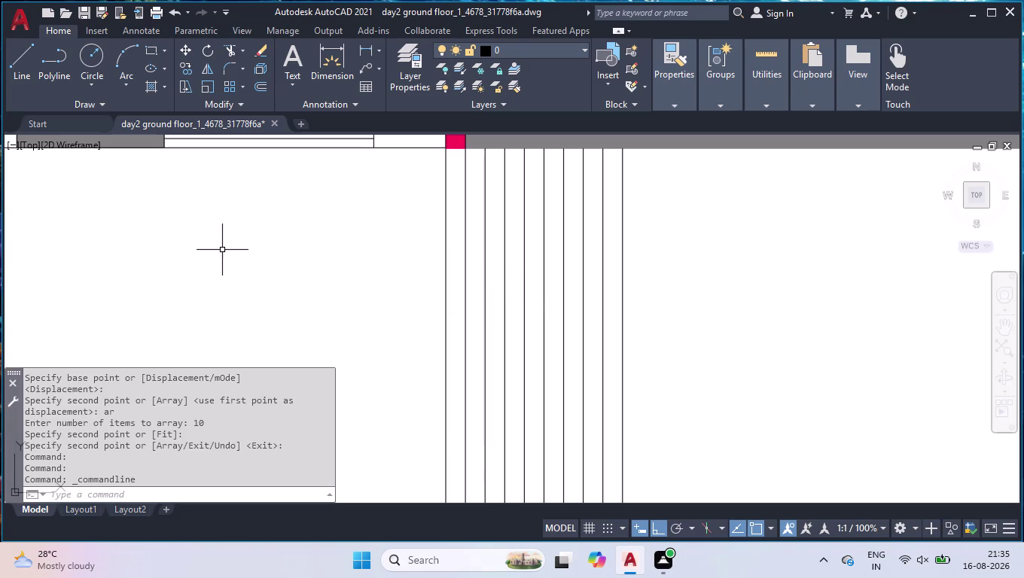
click(631, 242)
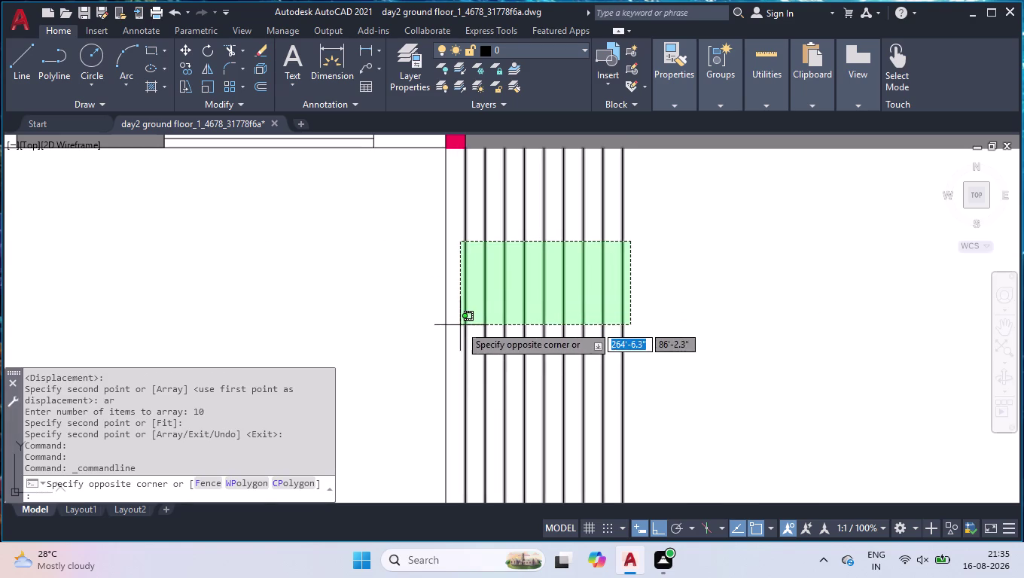
click(460, 326)
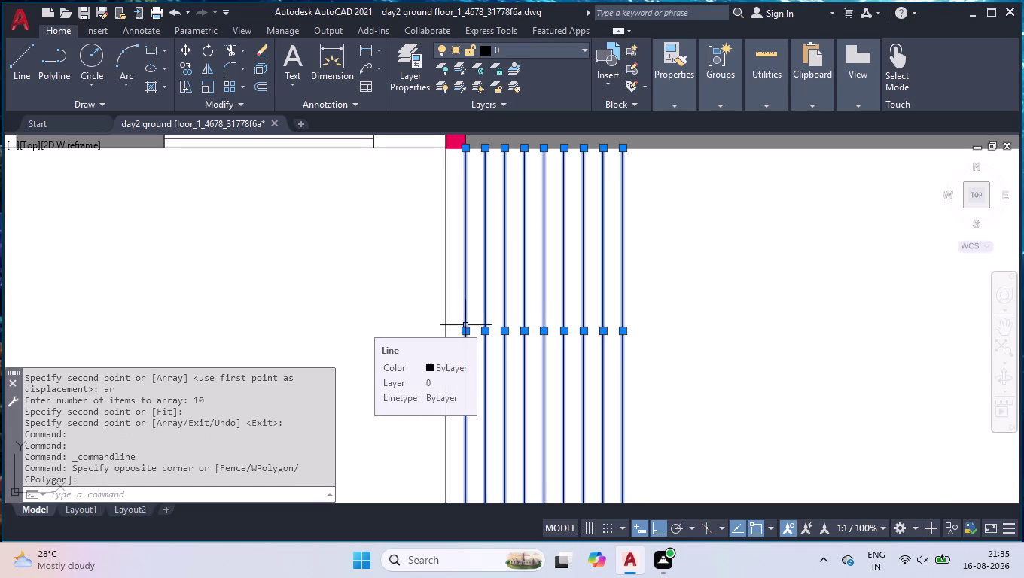
key(Delete)
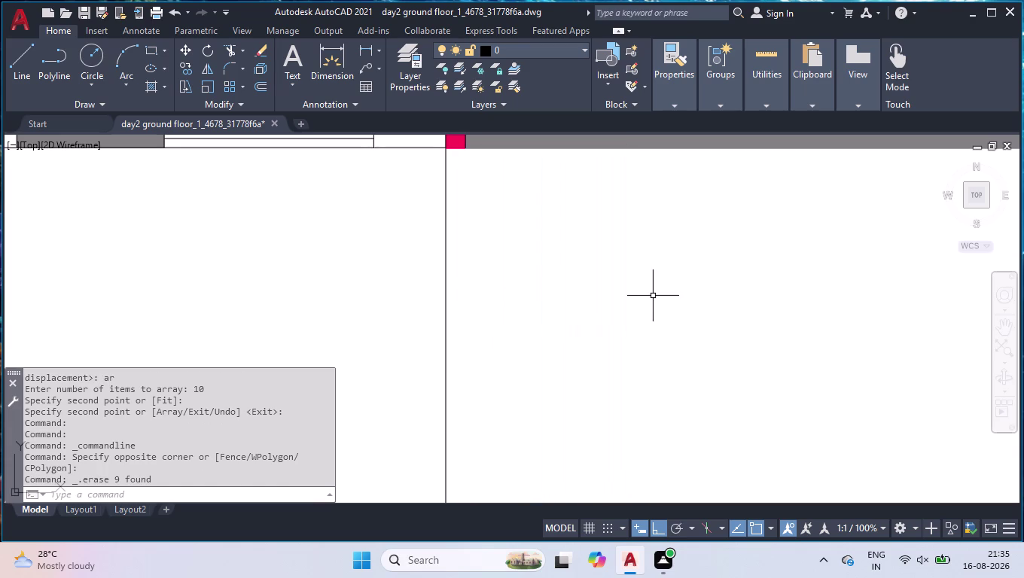
Create an array of the tread line with a single row.
text(ar)
key(Return)
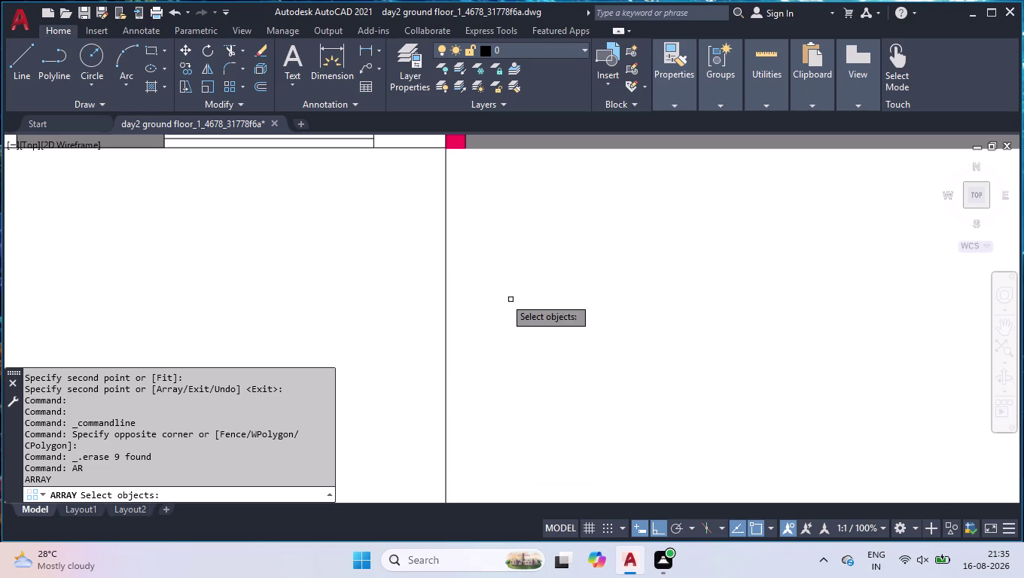
click(446, 294)
key(Return)
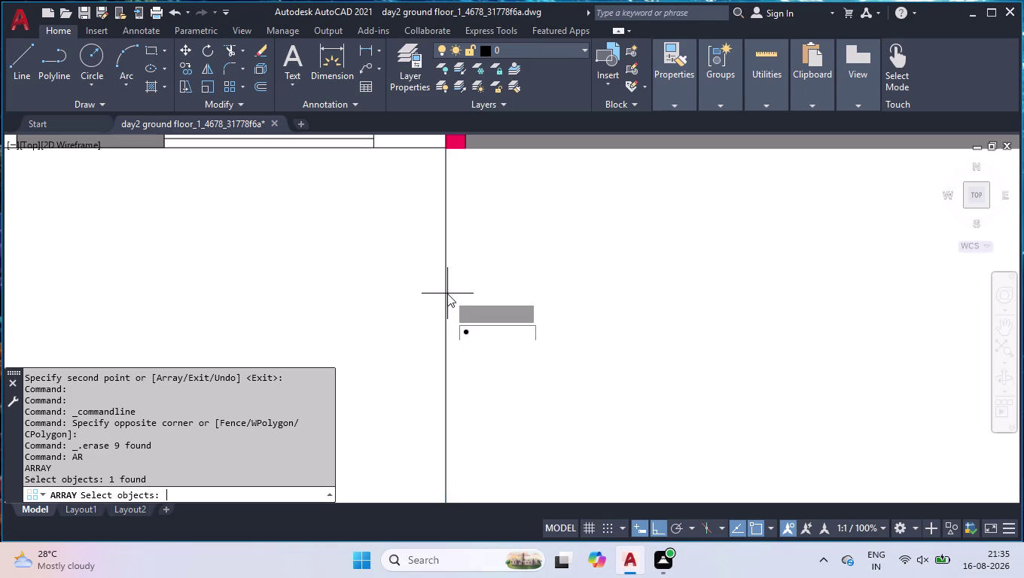
drag(474, 329, 448, 294)
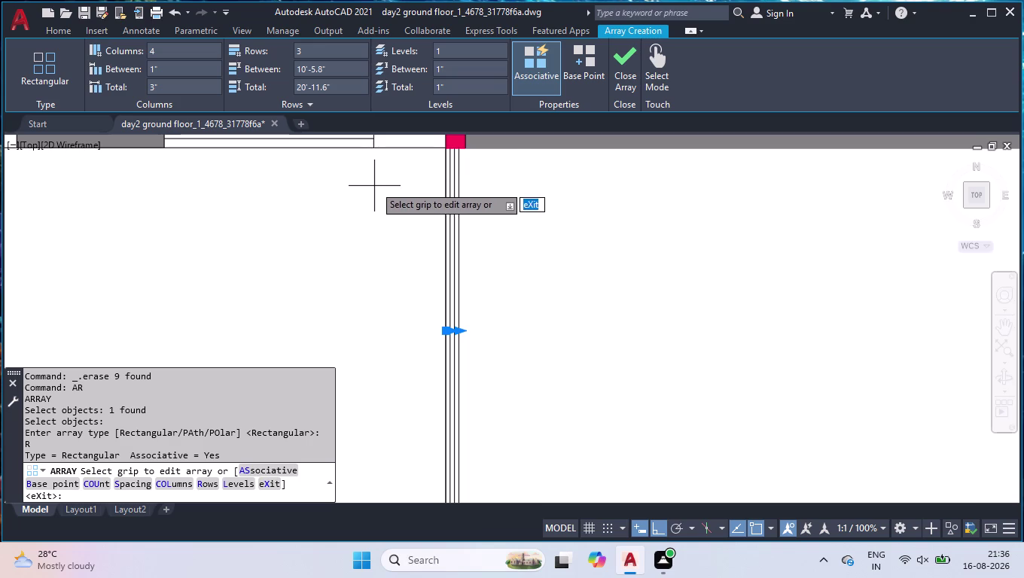
click(305, 51)
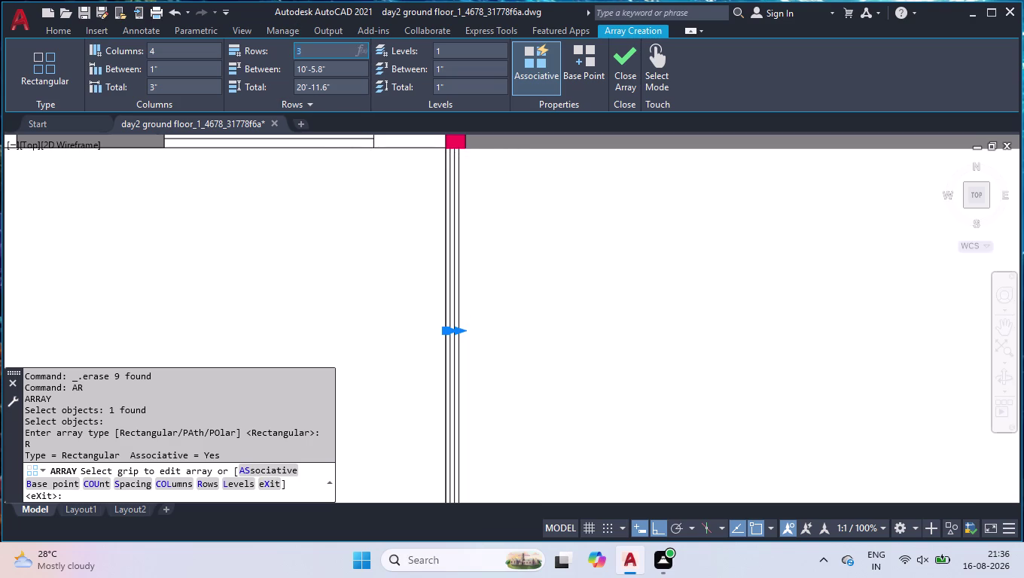
key(1)
key(Return)
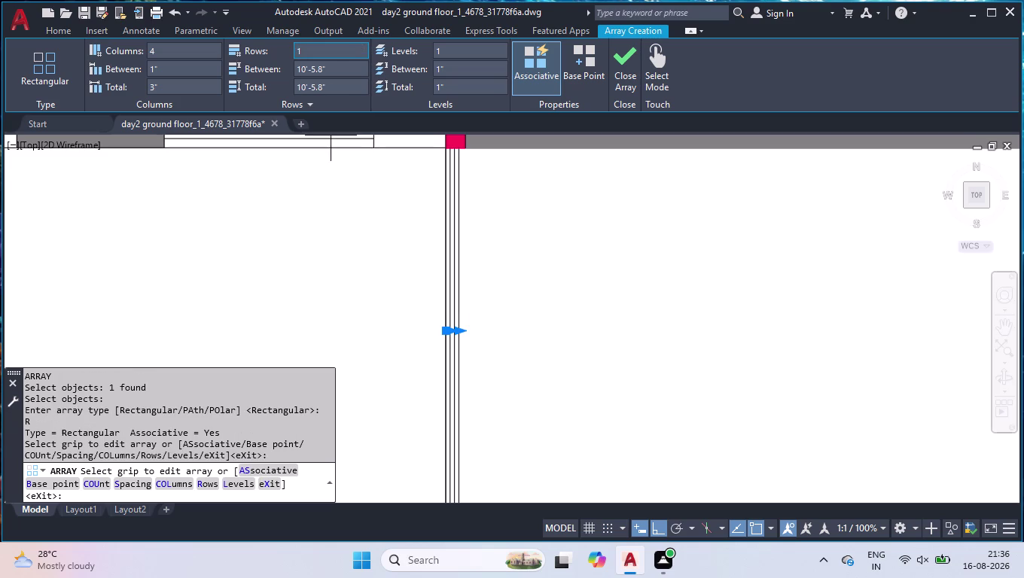
Set the array to 10 columns spaced 9 inches apart and close it.
click(167, 53)
text(1)
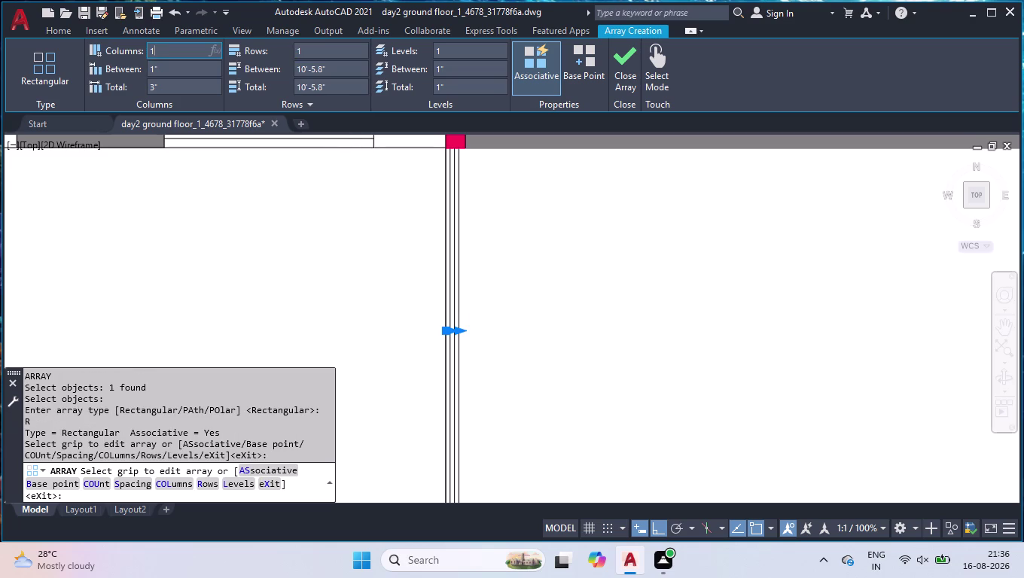
text(0)
key(Return)
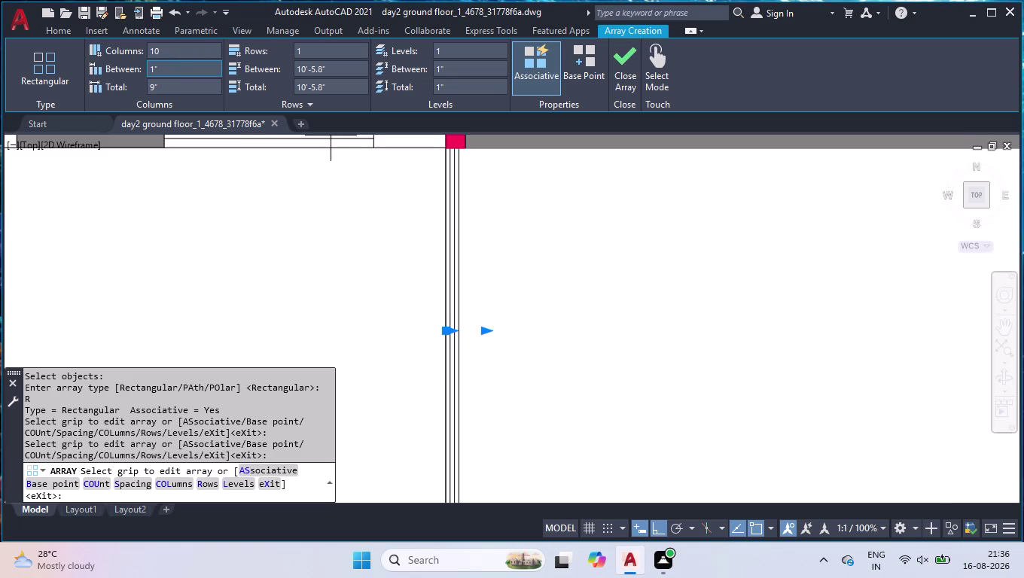
click(172, 69)
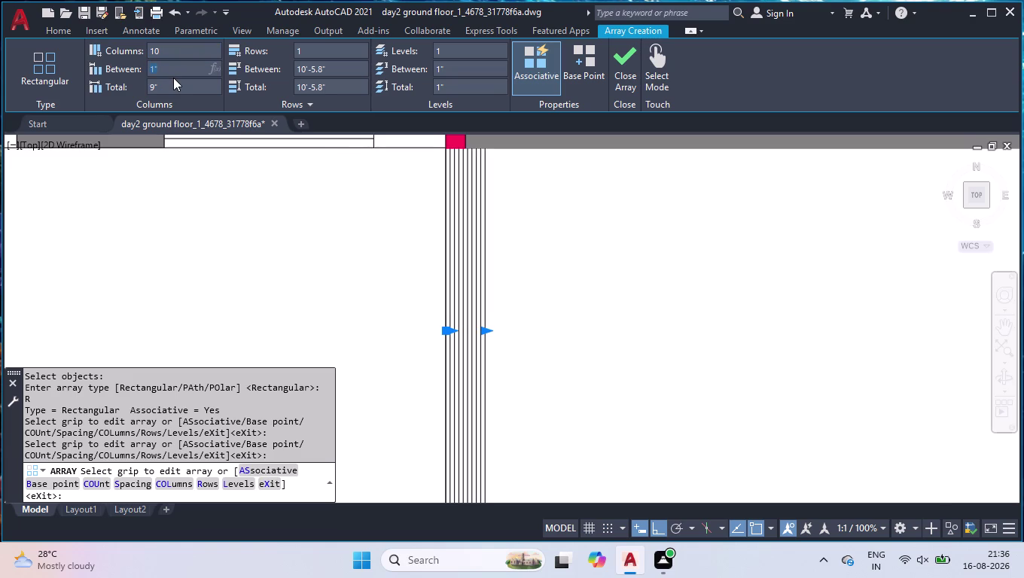
text(9")
key(Return)
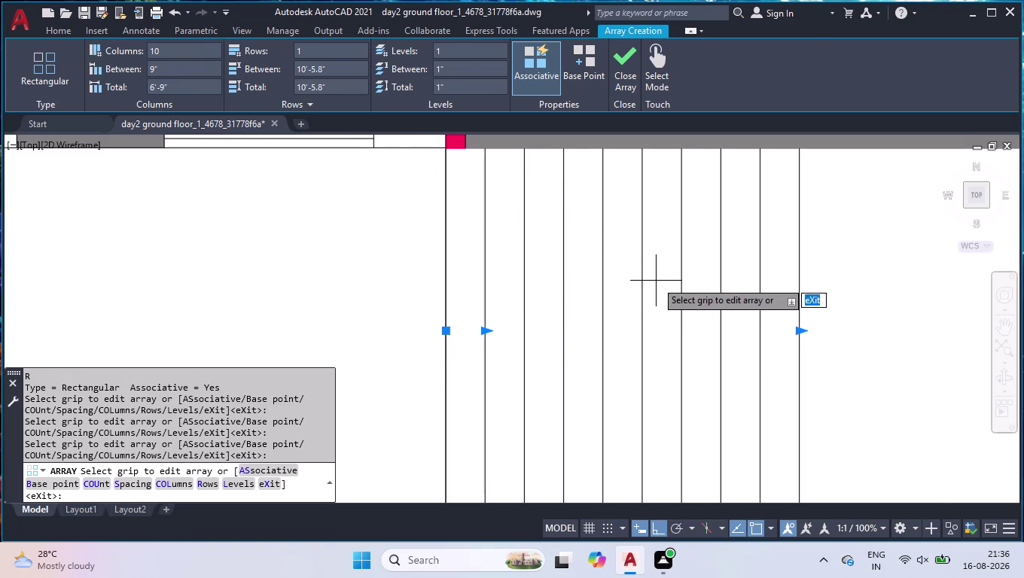
key(Return)
scroll(down, 3)
scroll(down, 3)
scroll(up, 3)
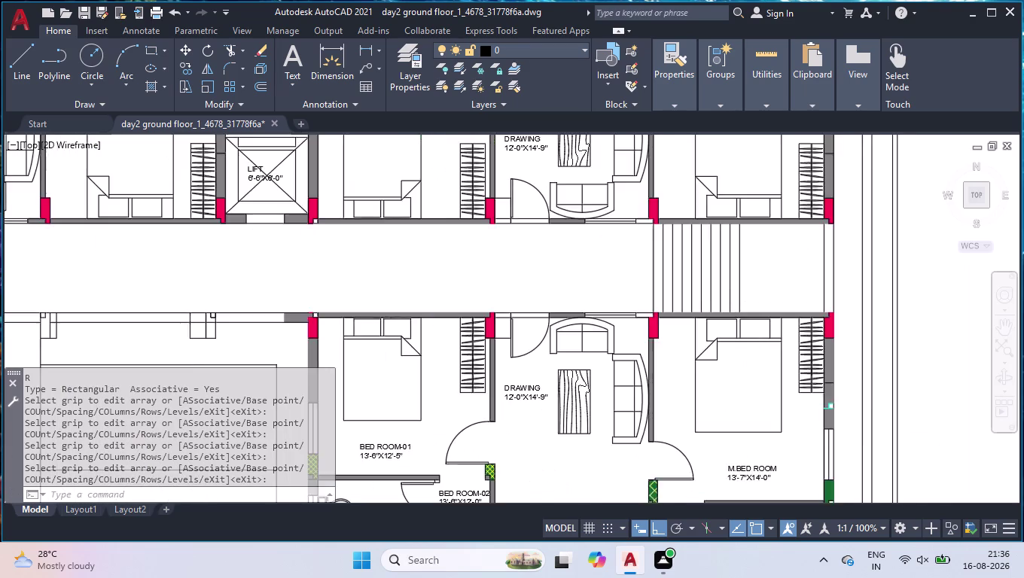
Draw a horizontal line from the staircase's left edge across the treads.
scroll(up, 3)
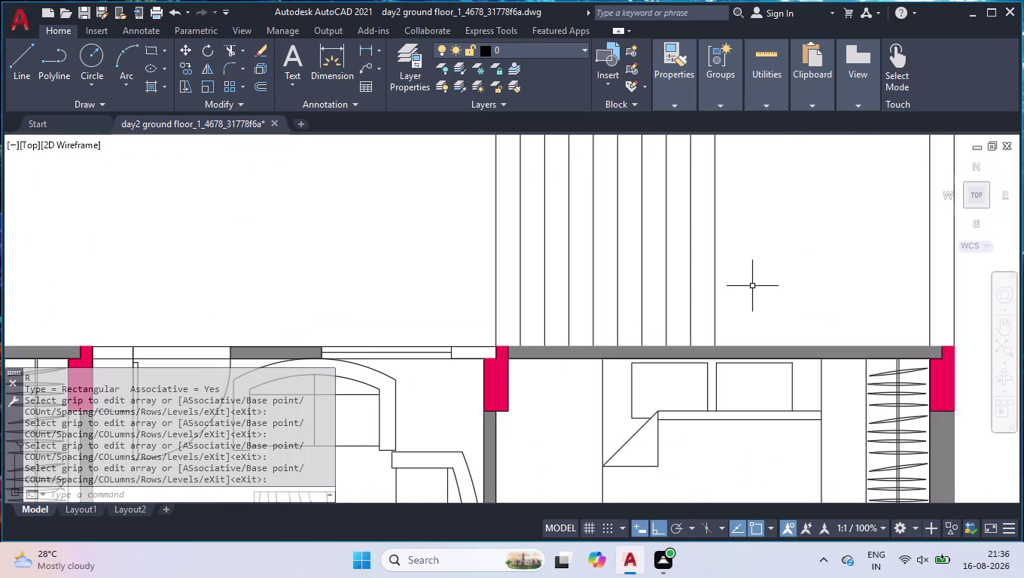
key(l)
key(Return)
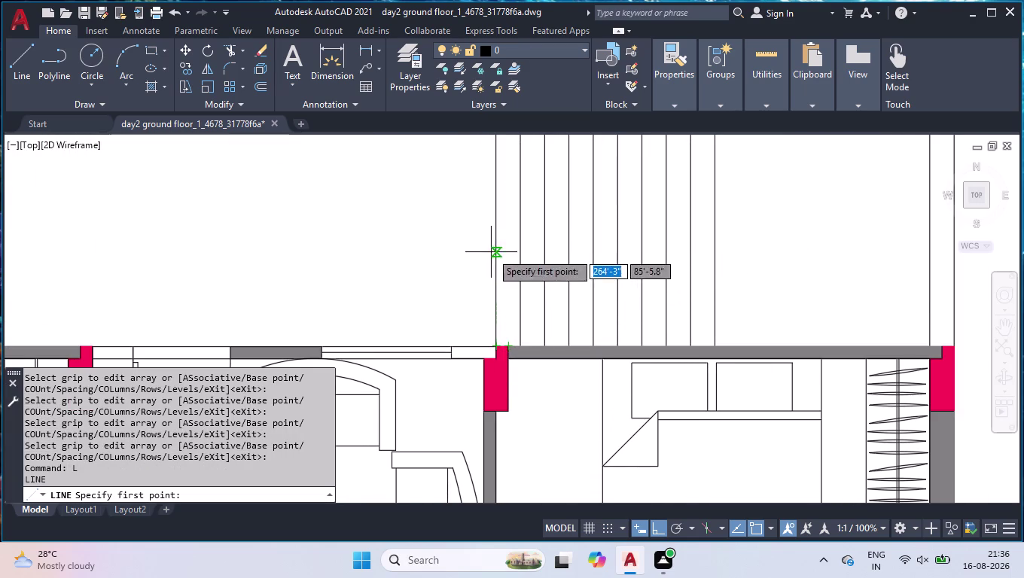
click(495, 231)
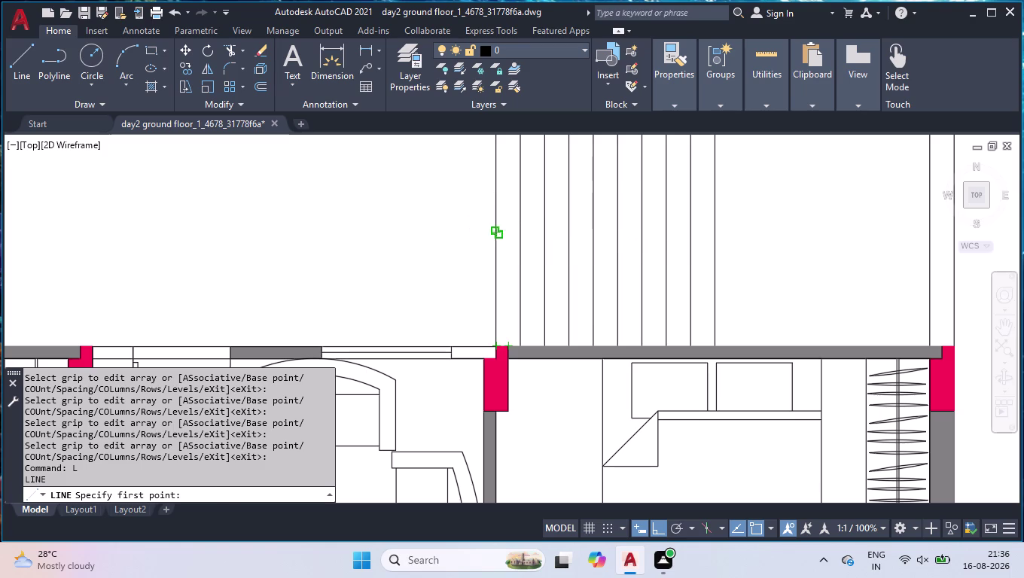
click(717, 232)
key(Return)
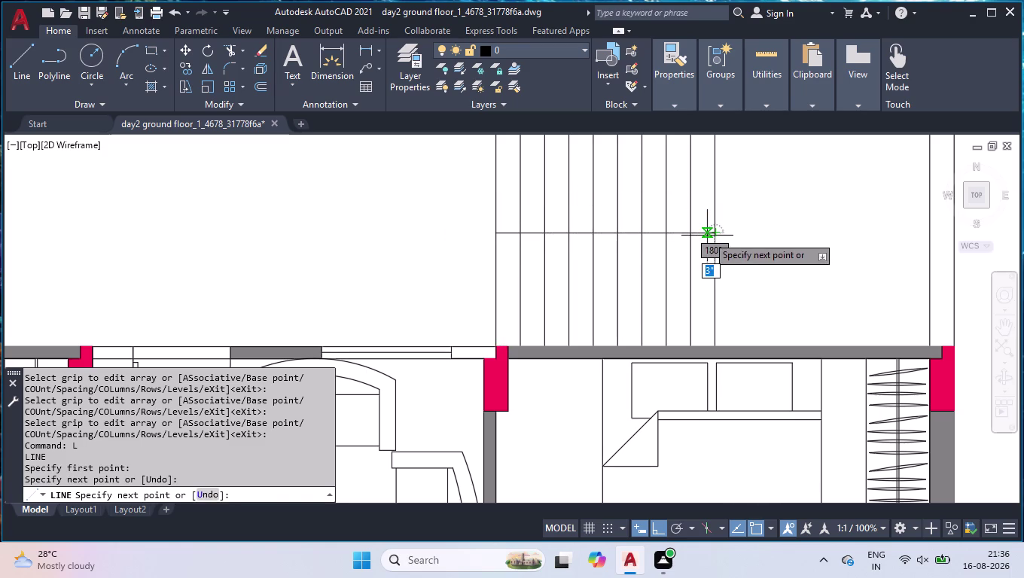
scroll(down, 3)
scroll(up, 3)
scroll(up, 3)
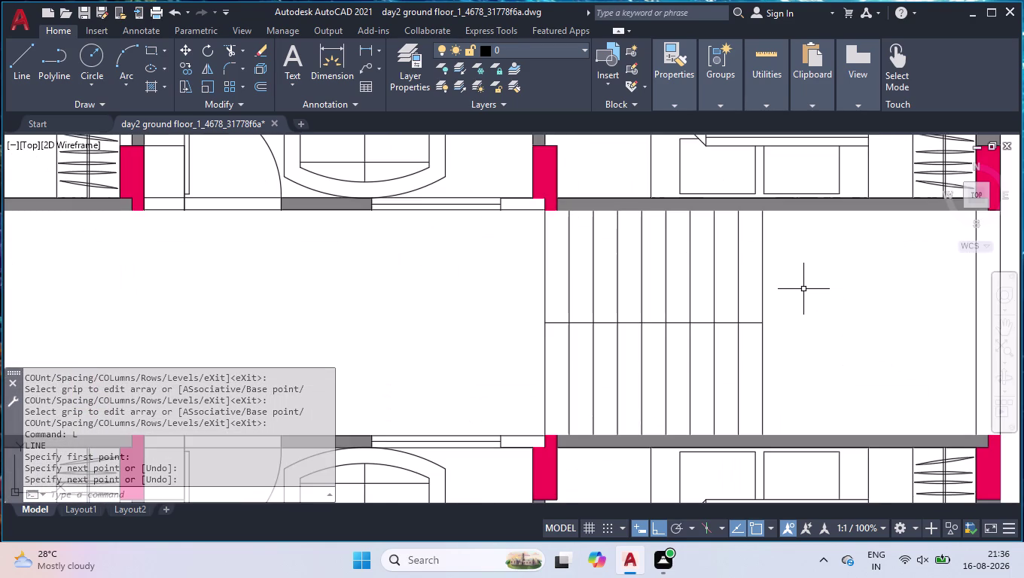
Check the 9-inch tread spacing with MEASUREGEOM.
key(comma)
key(BackSpace)
text(mea)
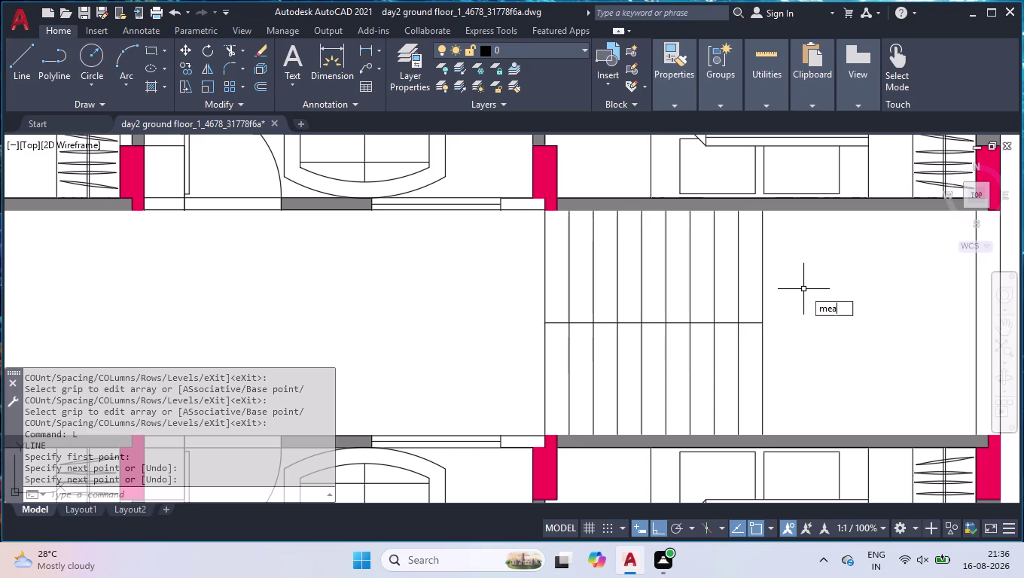
text(s)
key(Return)
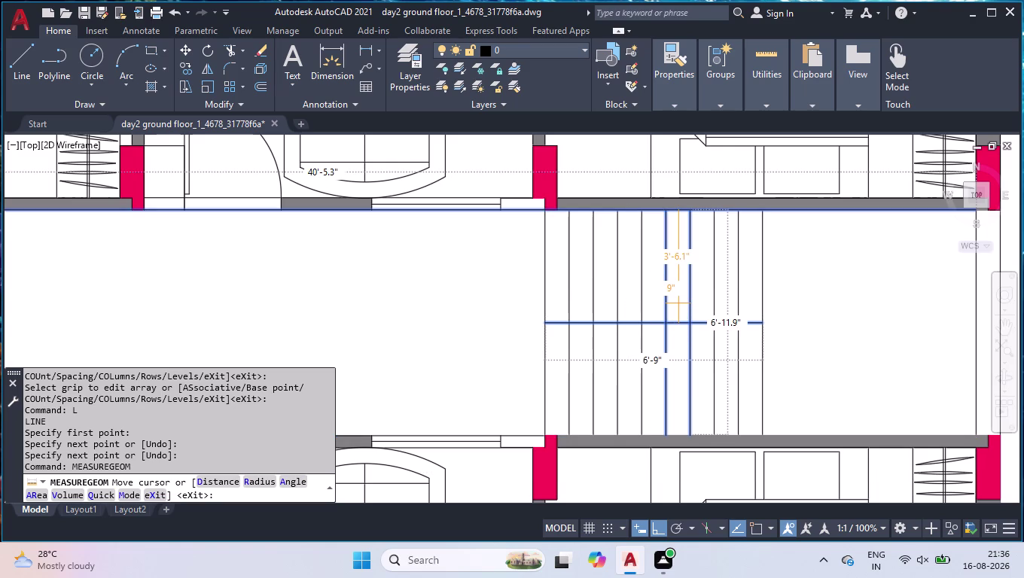
key(Return)
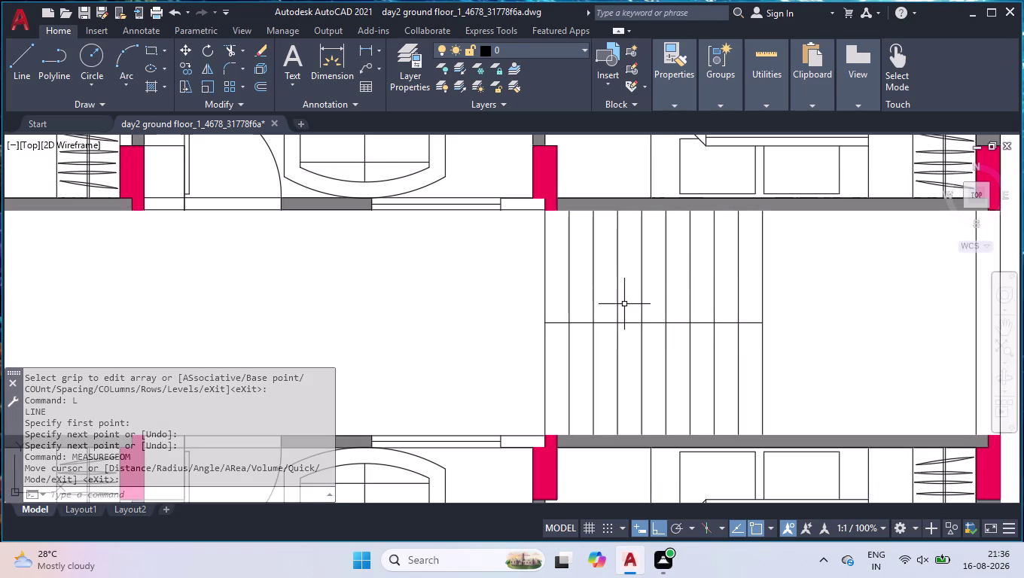
Offset the landing line 2" to each side.
text(off)
key(Return)
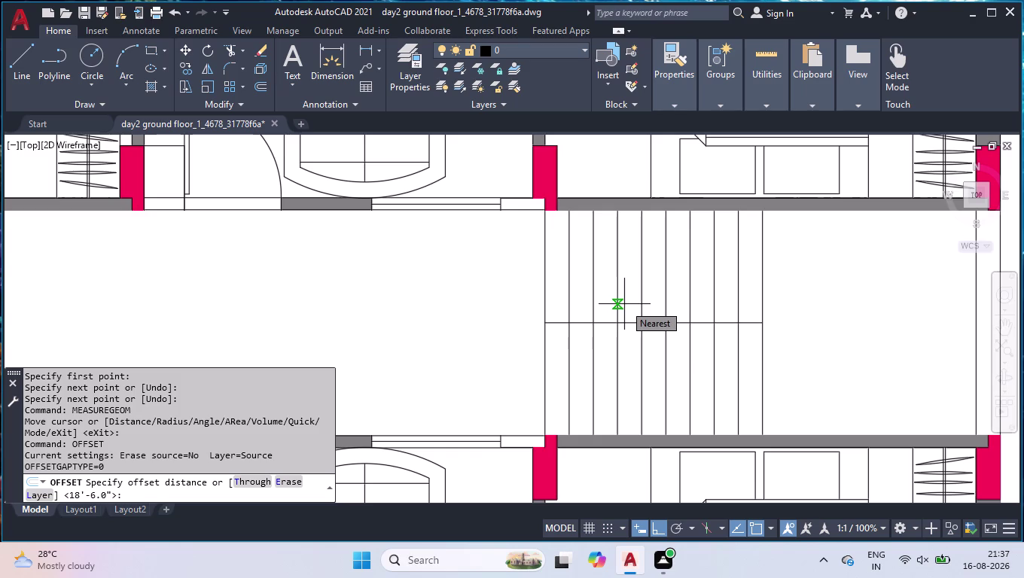
key(2)
key(shift+quotedbl)
key(Return)
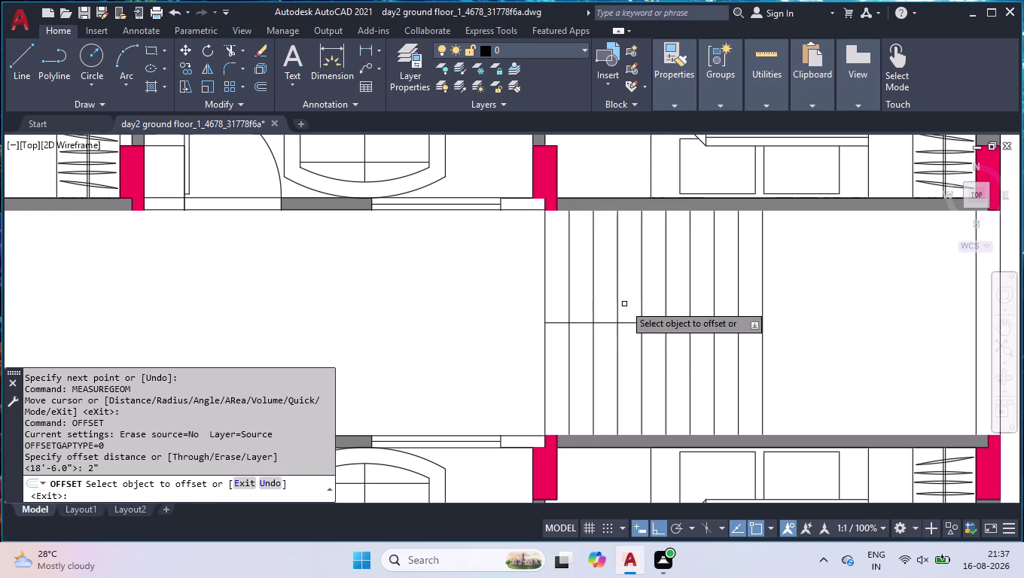
click(627, 324)
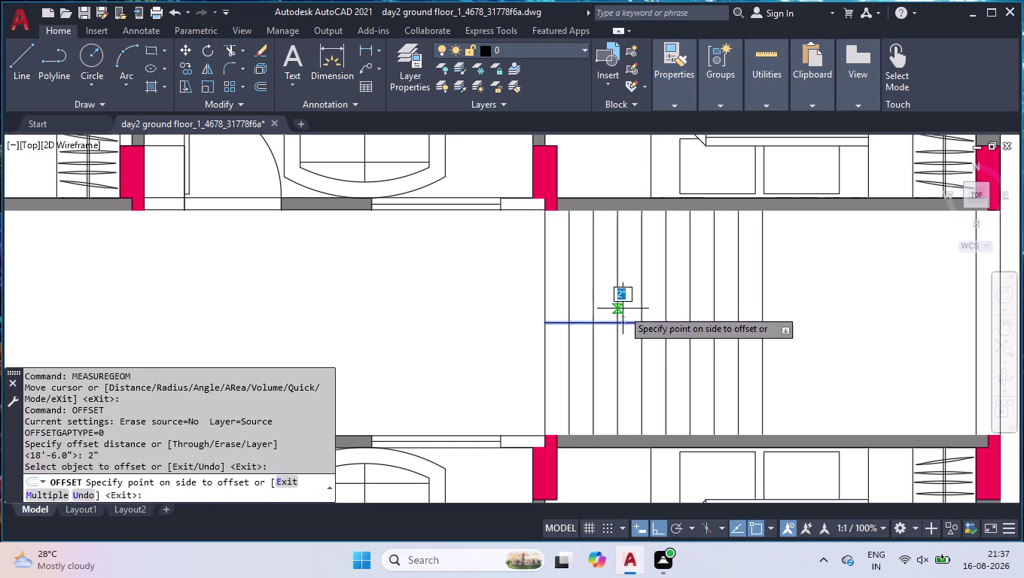
click(623, 305)
click(631, 323)
click(625, 345)
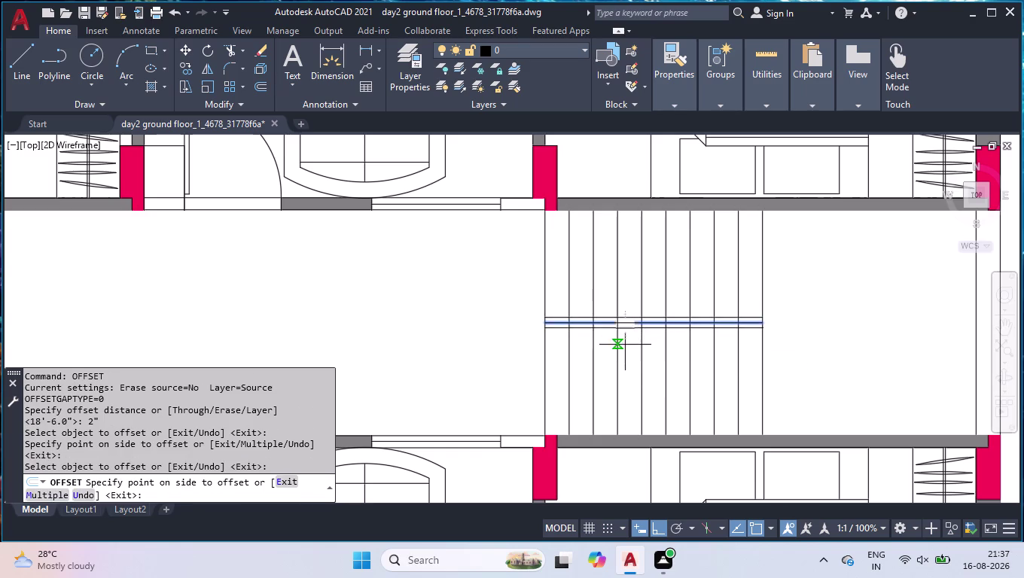
key(Return)
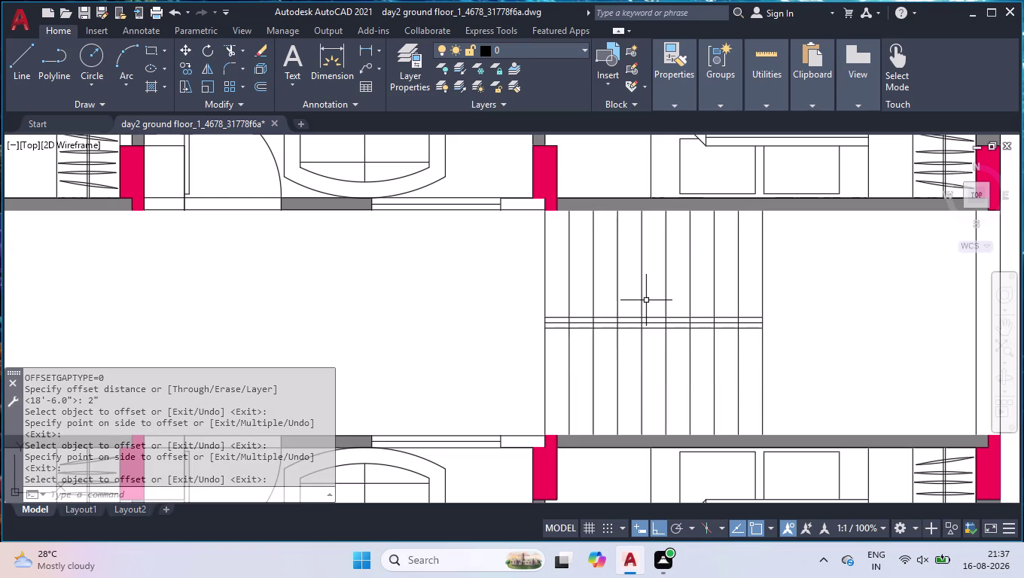
Delete the original middle landing line.
click(630, 323)
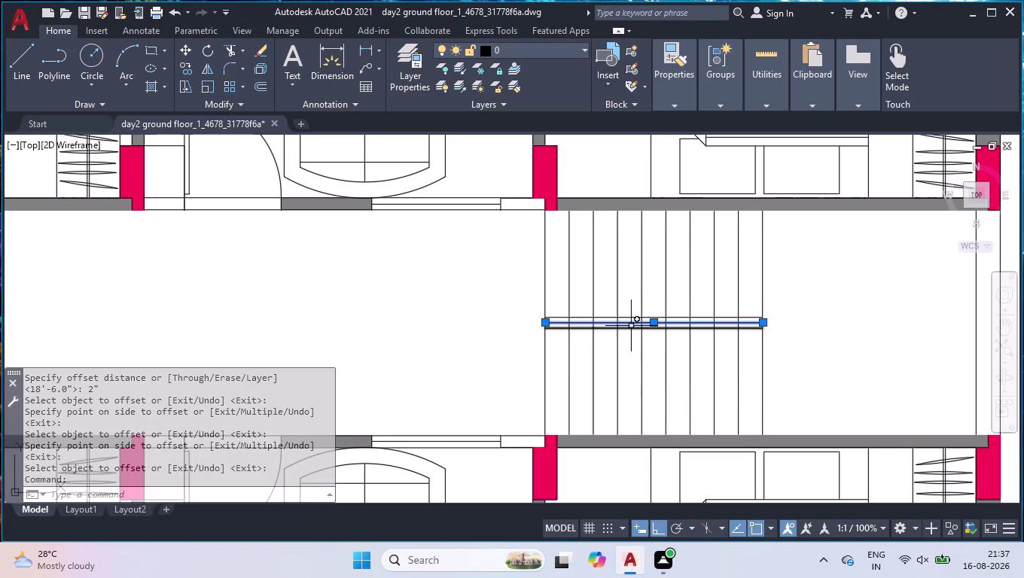
key(Delete)
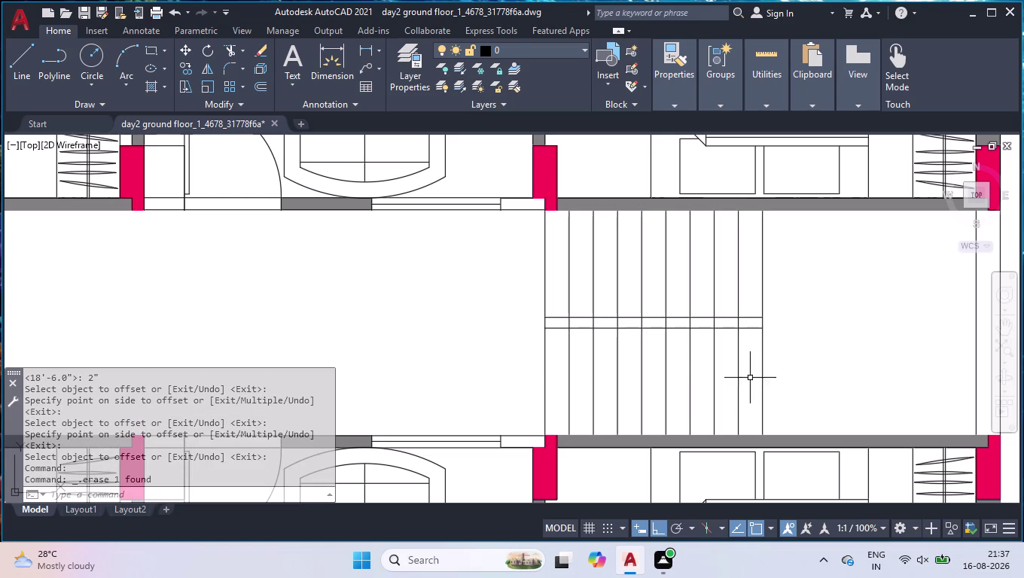
click(557, 317)
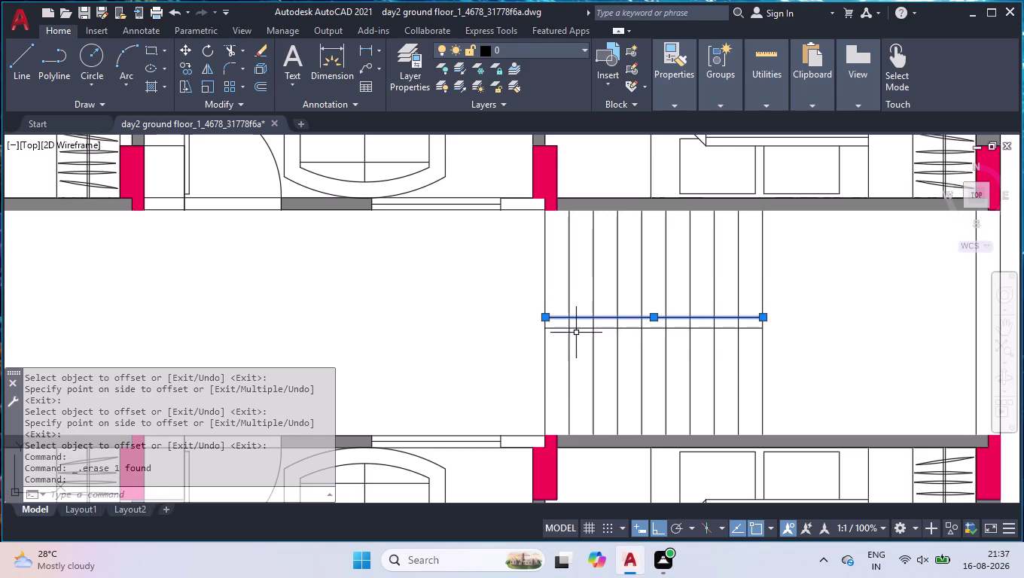
Offset the upper landing line 1" upward and the lower one 1" downward.
click(577, 330)
text(o)
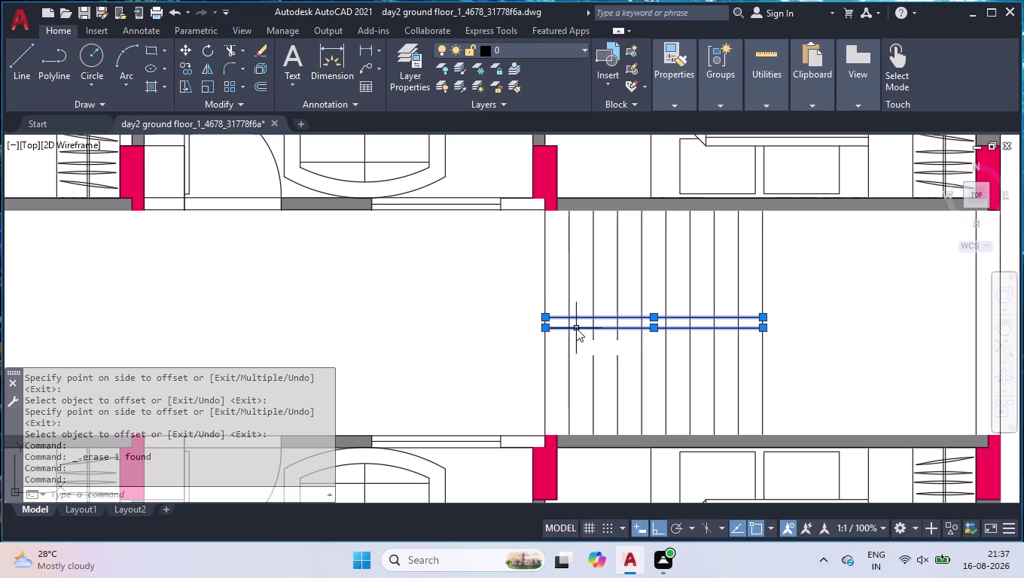
text(ff)
key(Return)
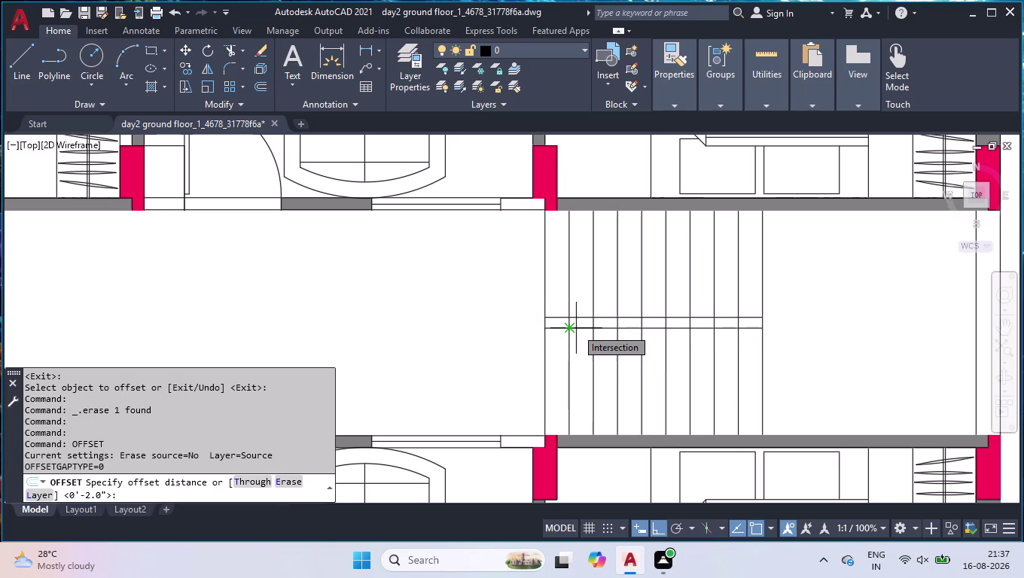
key(1)
key(shift+quotedbl)
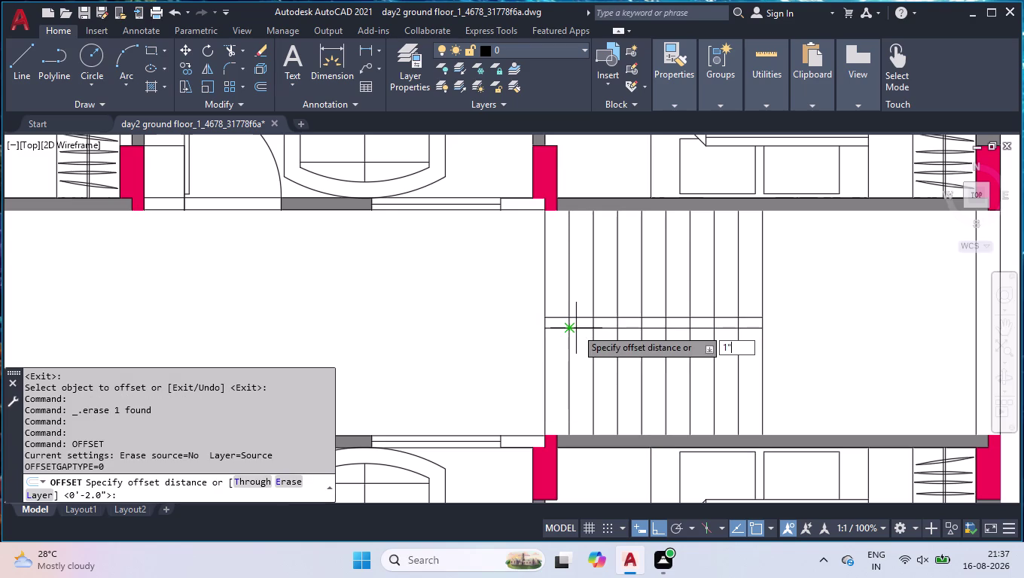
key(Return)
click(583, 318)
click(578, 302)
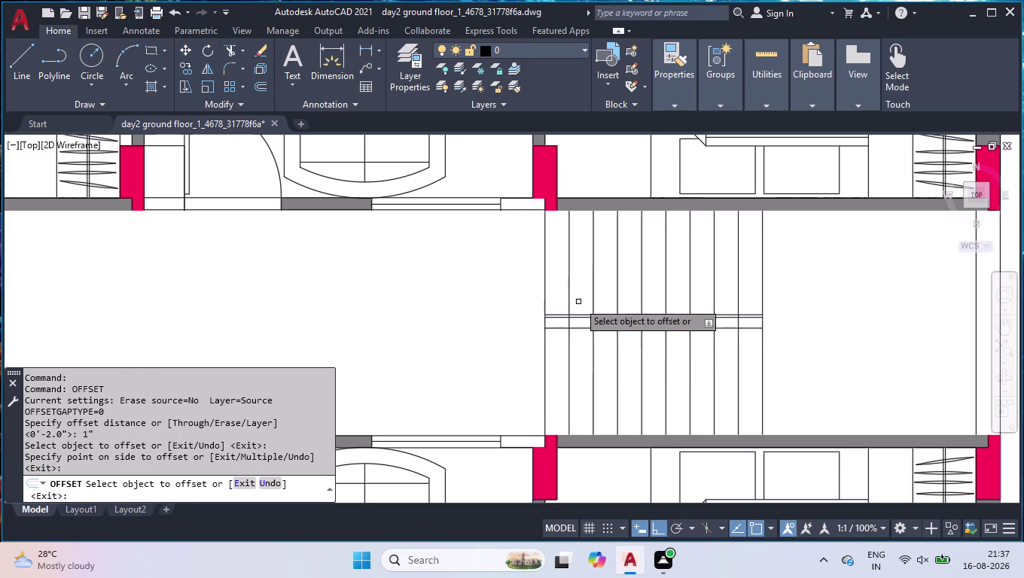
click(581, 327)
click(581, 344)
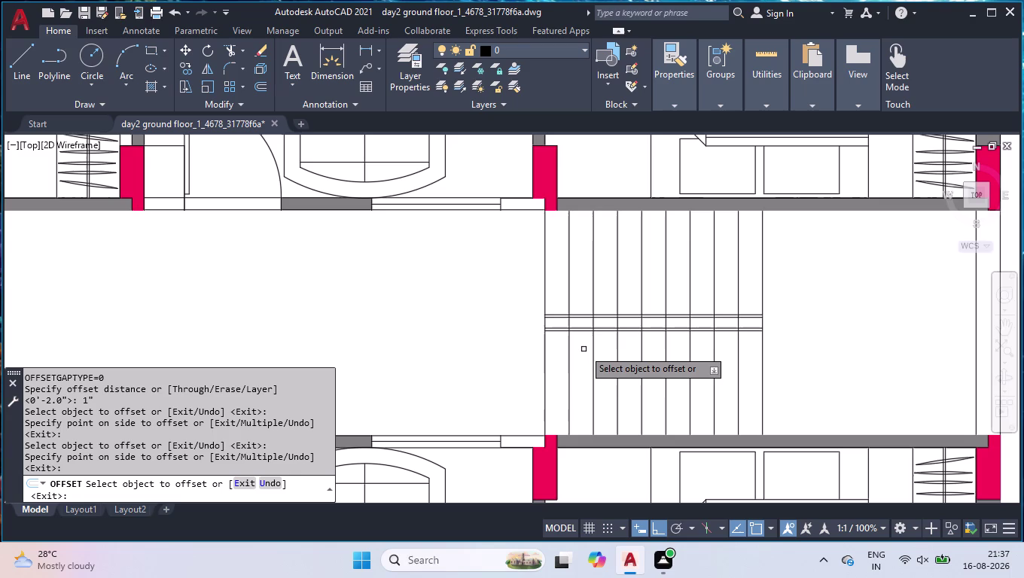
key(Return)
scroll(up, 3)
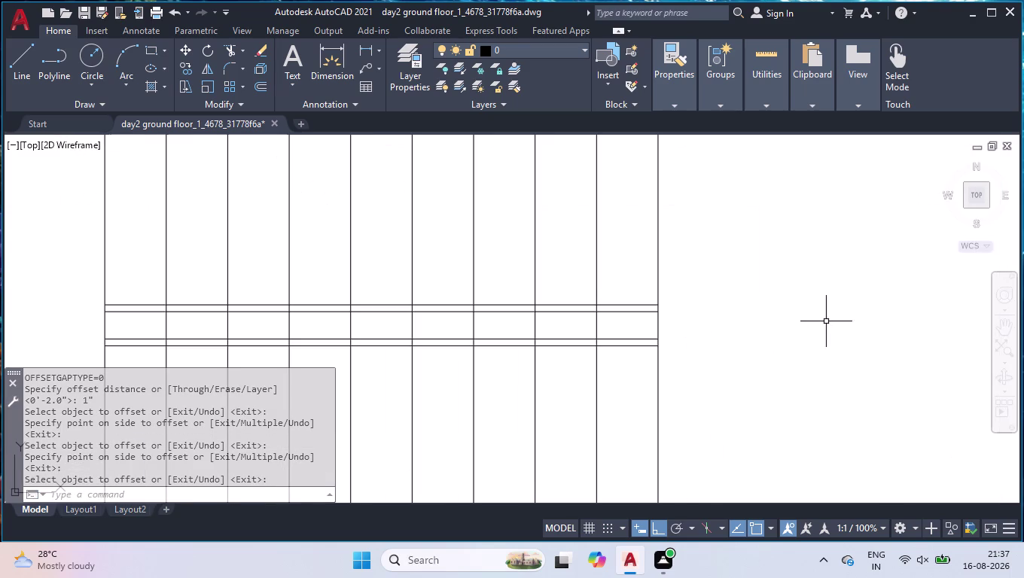
scroll(up, 3)
scroll(up, 3)
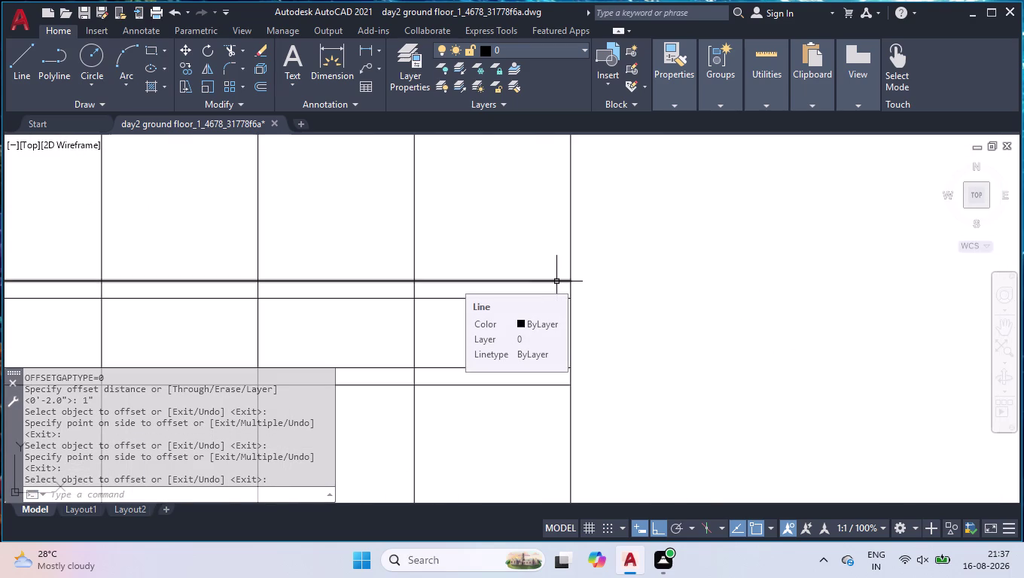
Draw a narrow three-sided cap at the strip's right end and window-select its lines.
key(l)
key(Return)
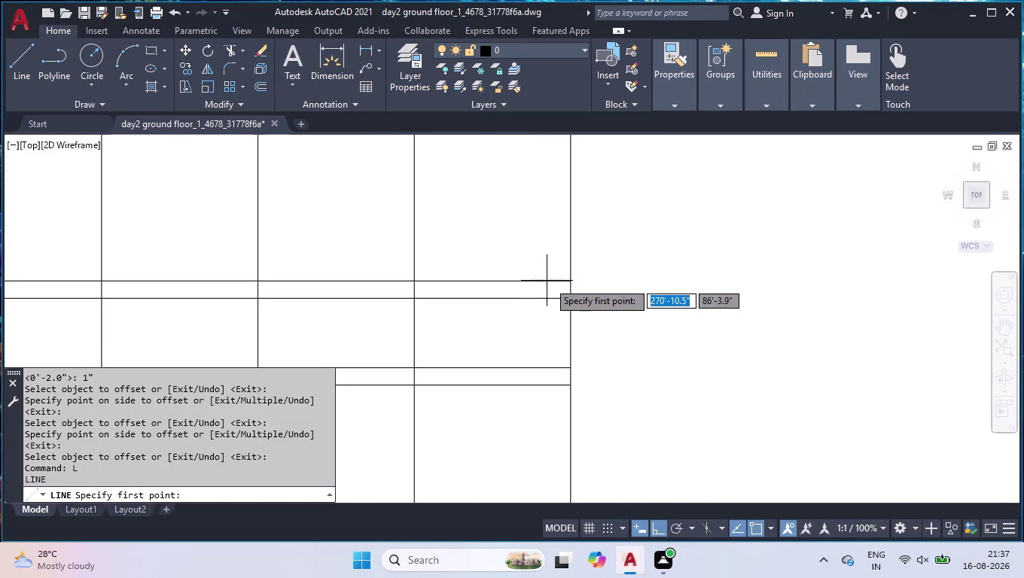
click(567, 280)
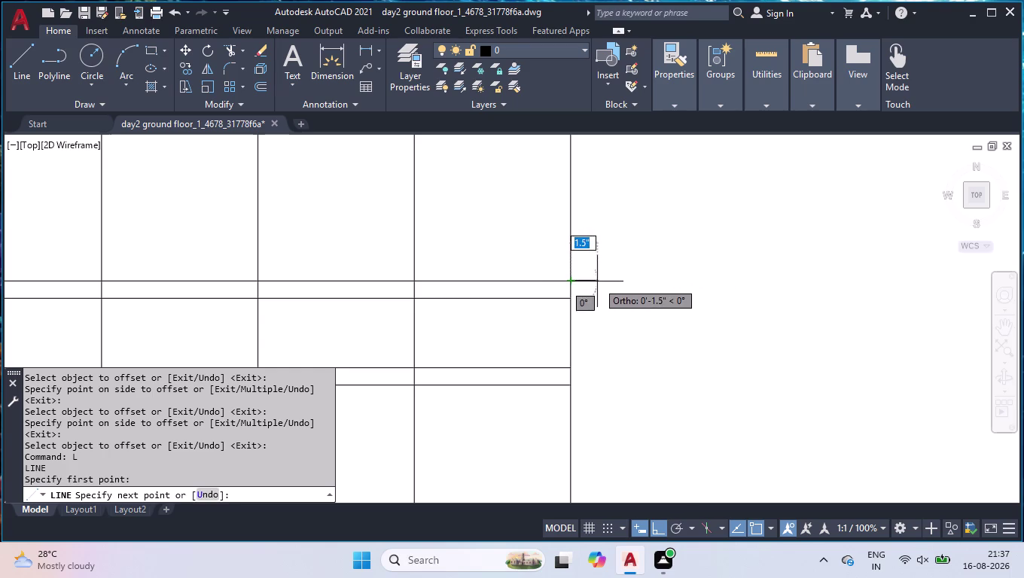
click(597, 281)
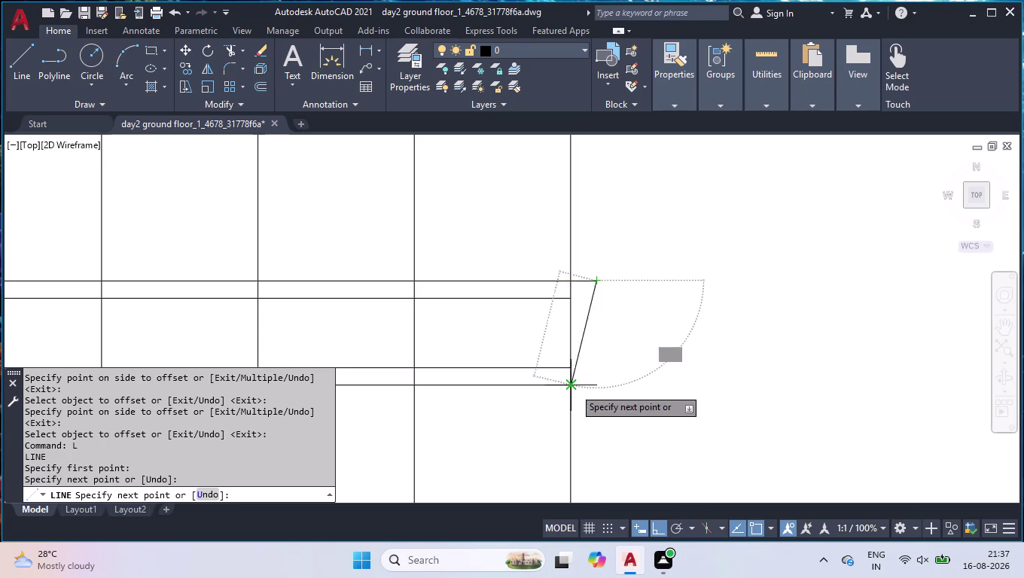
click(595, 385)
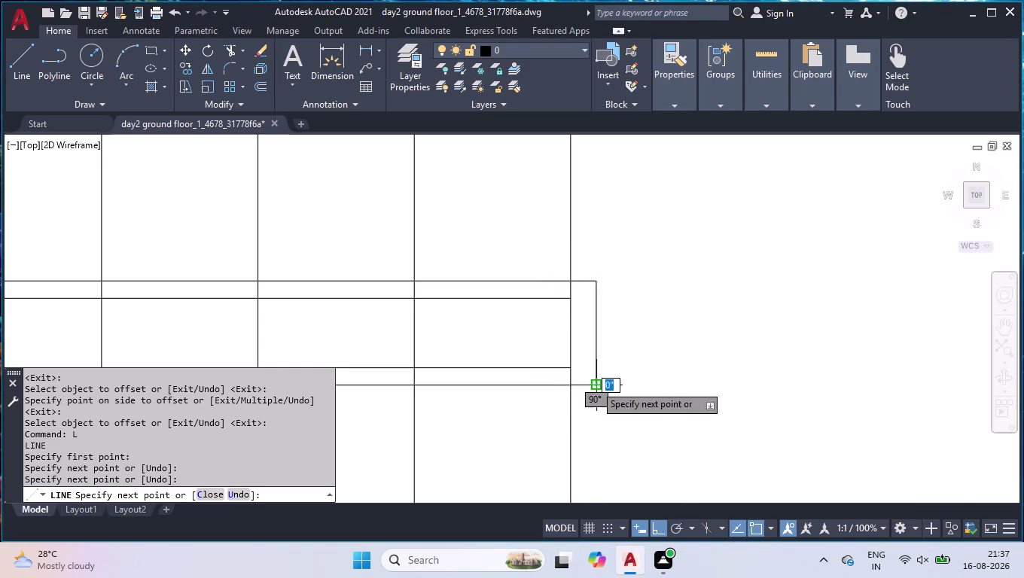
click(574, 388)
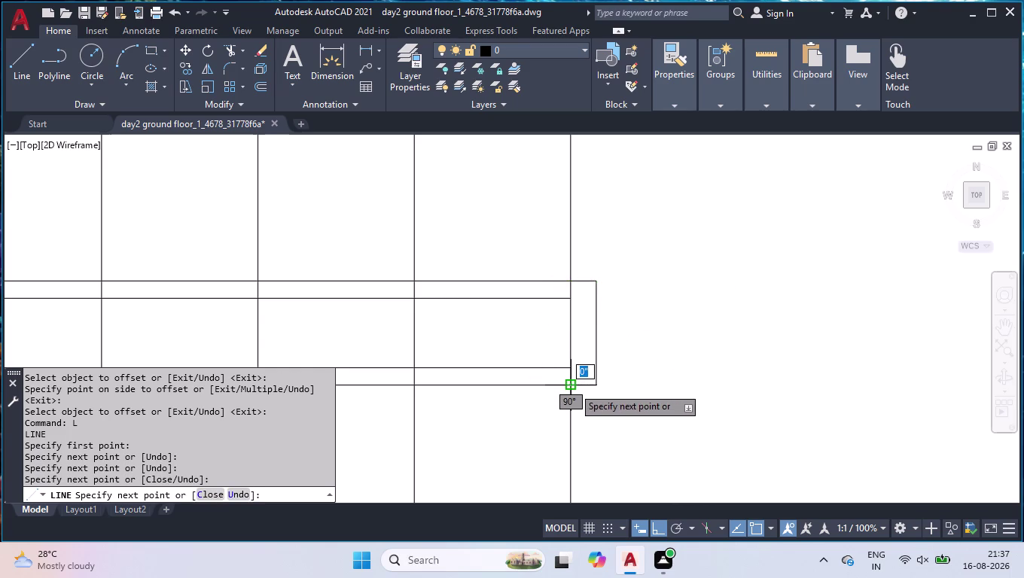
key(space)
click(629, 251)
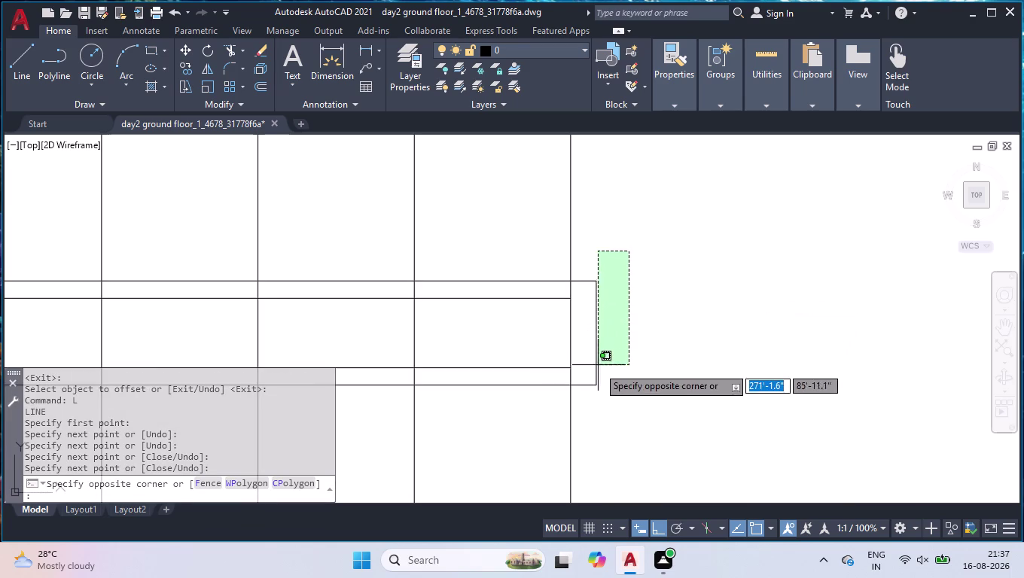
click(581, 410)
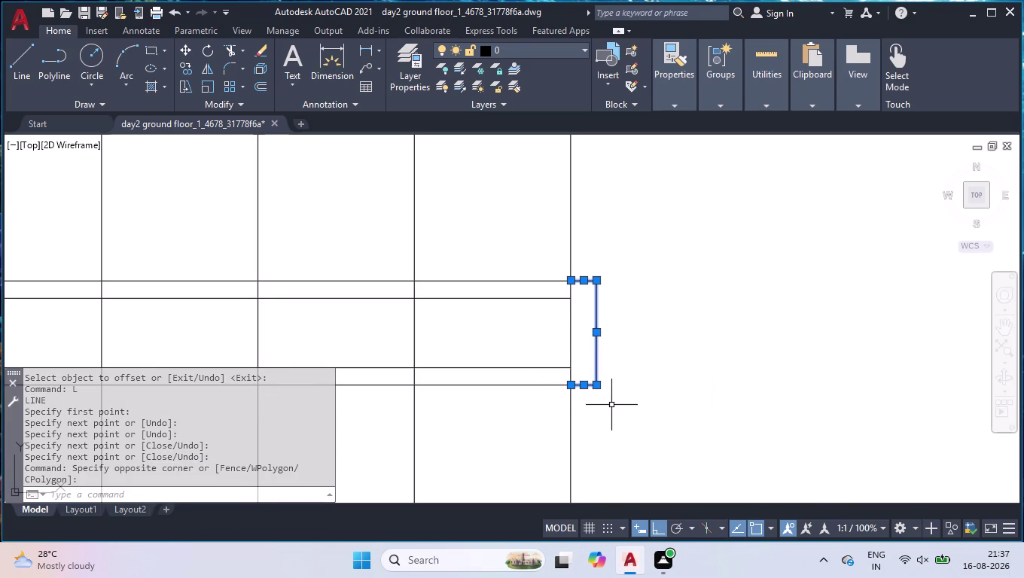
Mirror the end cap about a vertical axis, keeping the original lines.
text(mi)
key(Return)
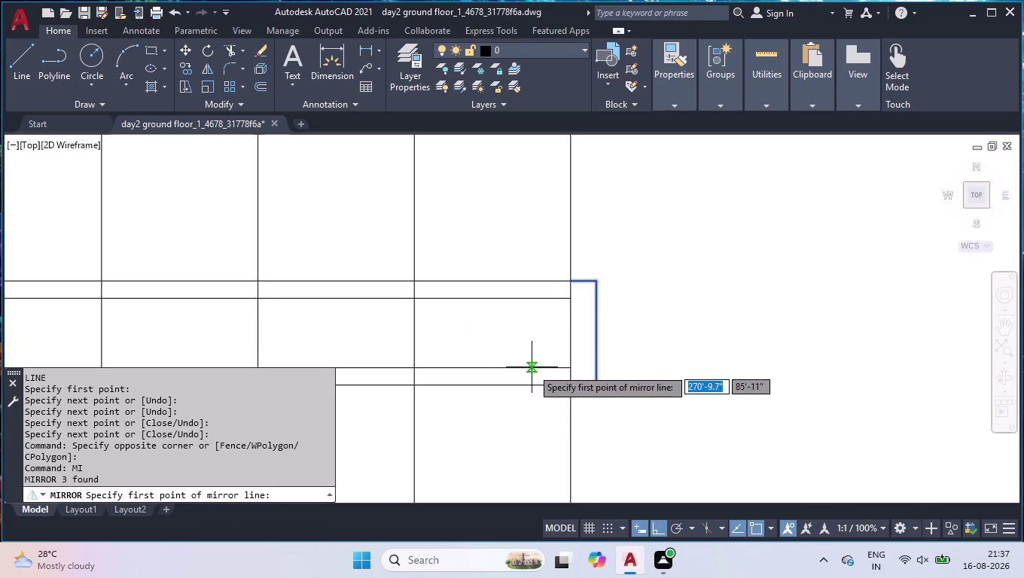
click(570, 387)
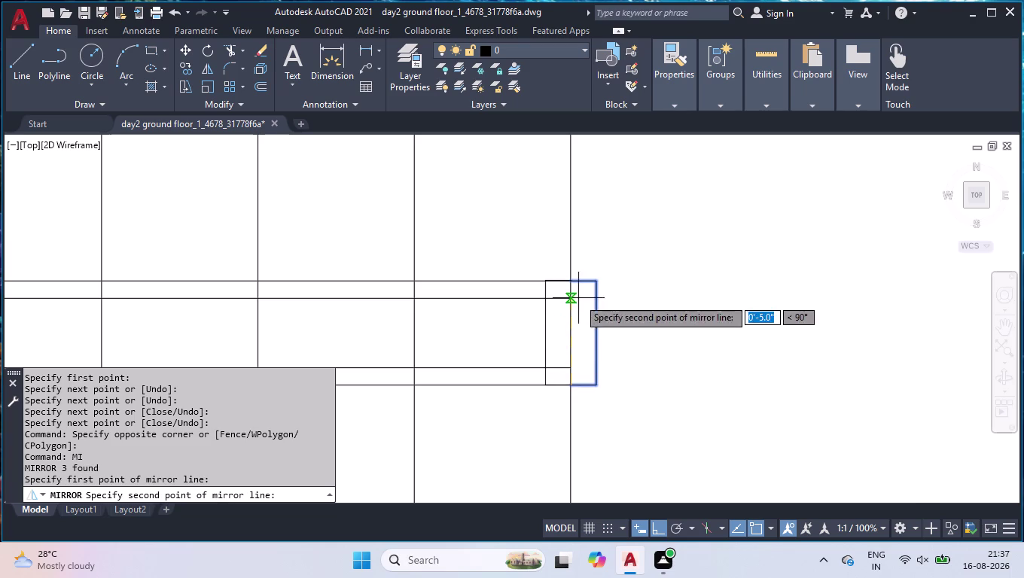
click(579, 292)
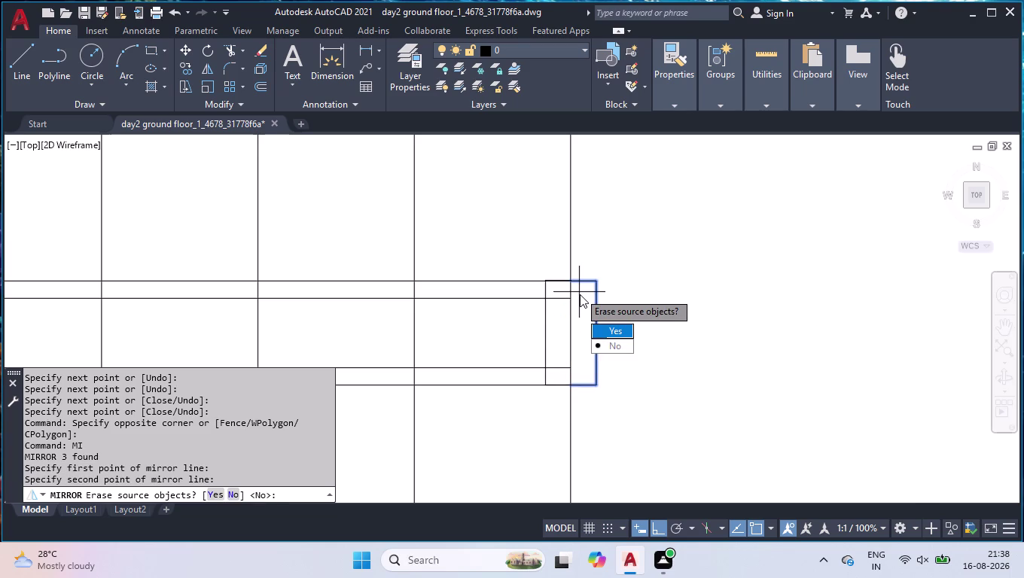
key(Down)
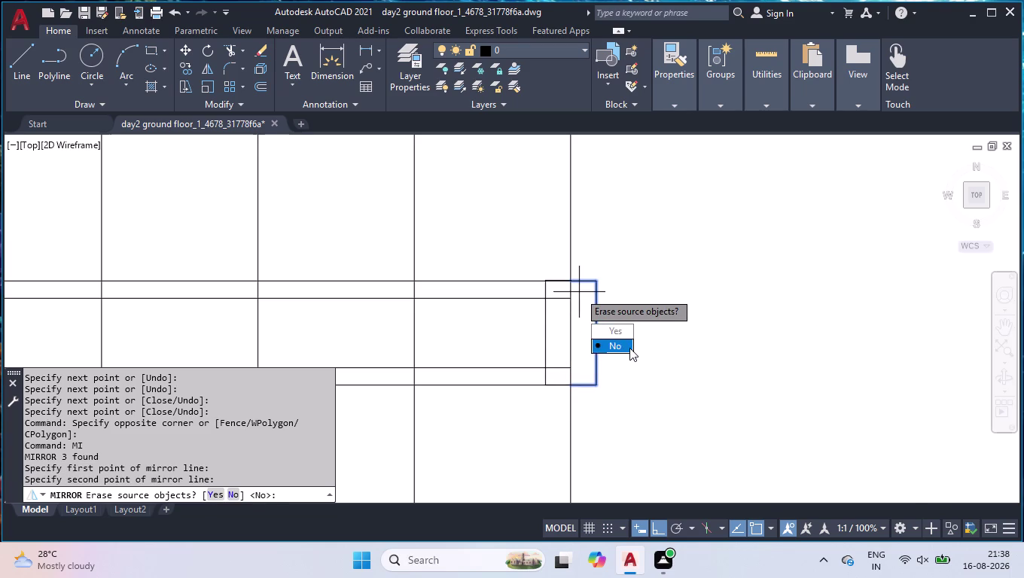
drag(629, 346, 579, 292)
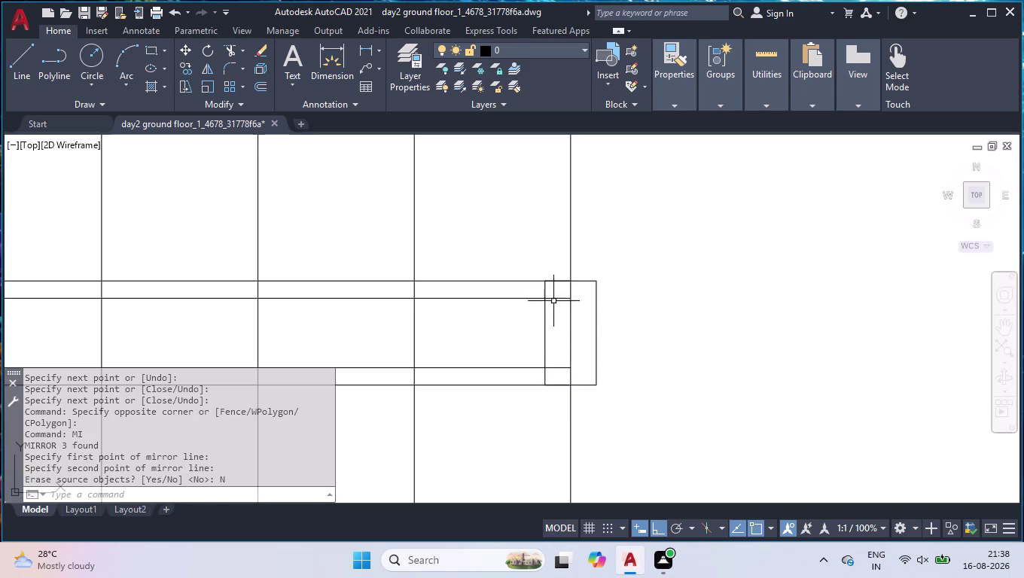
Select the lines of the mirrored cap.
click(565, 282)
click(546, 318)
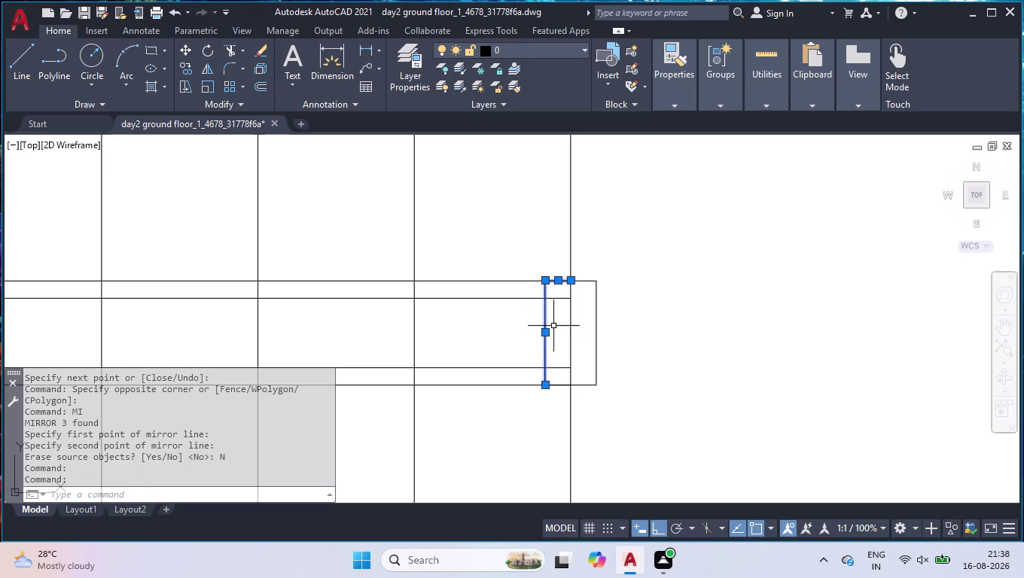
click(560, 385)
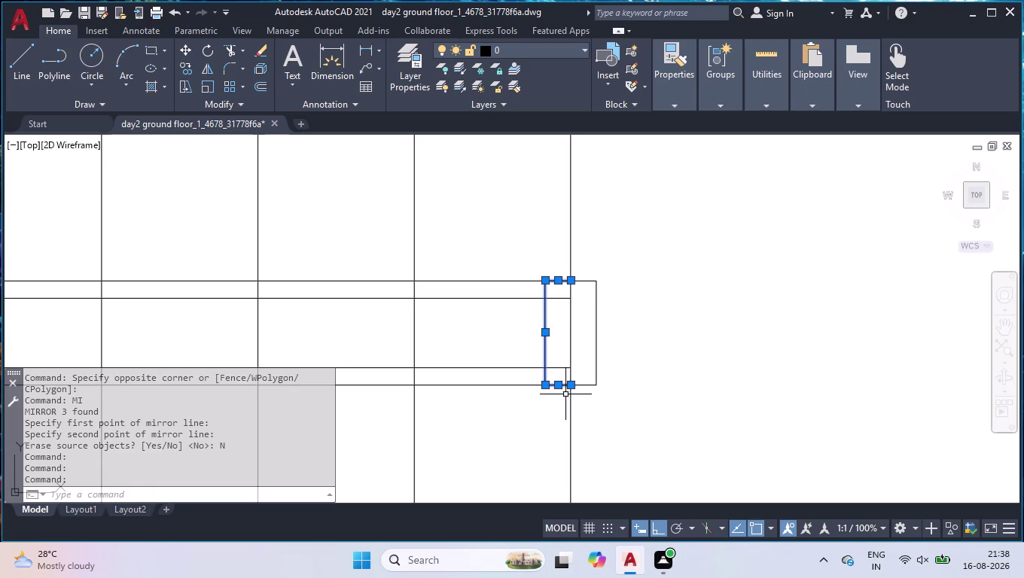
Move the mirrored cap 6'-9" left to the handrail's other end.
key(c)
key(BackSpace)
text(mov)
key(Return)
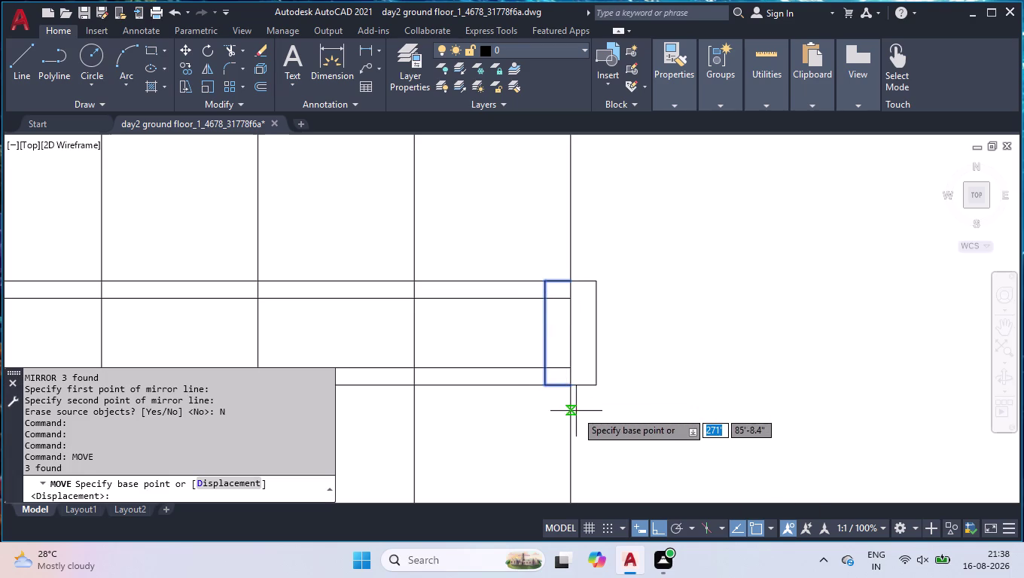
click(572, 387)
scroll(down, 3)
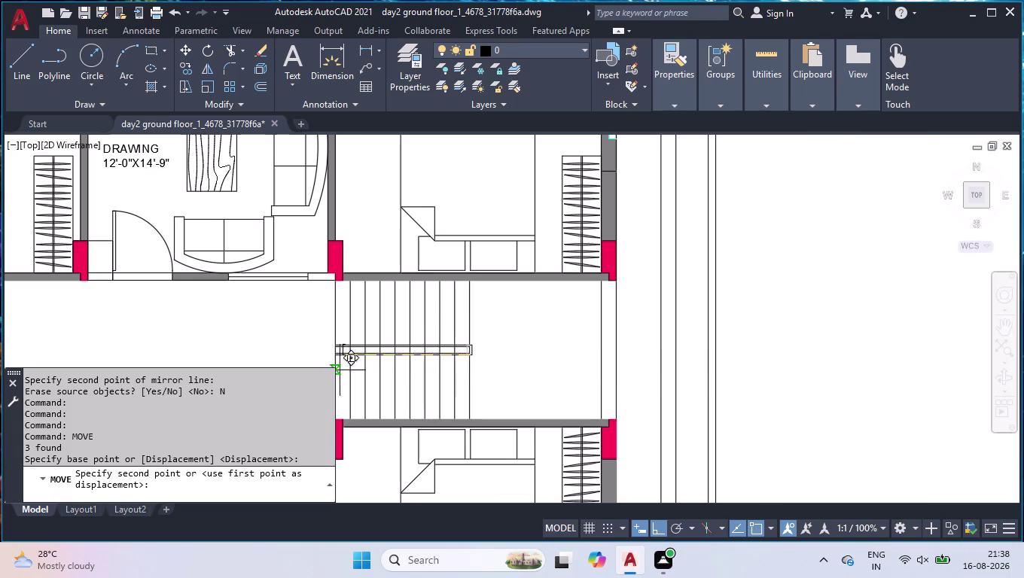
scroll(up, 3)
scroll(up, 3)
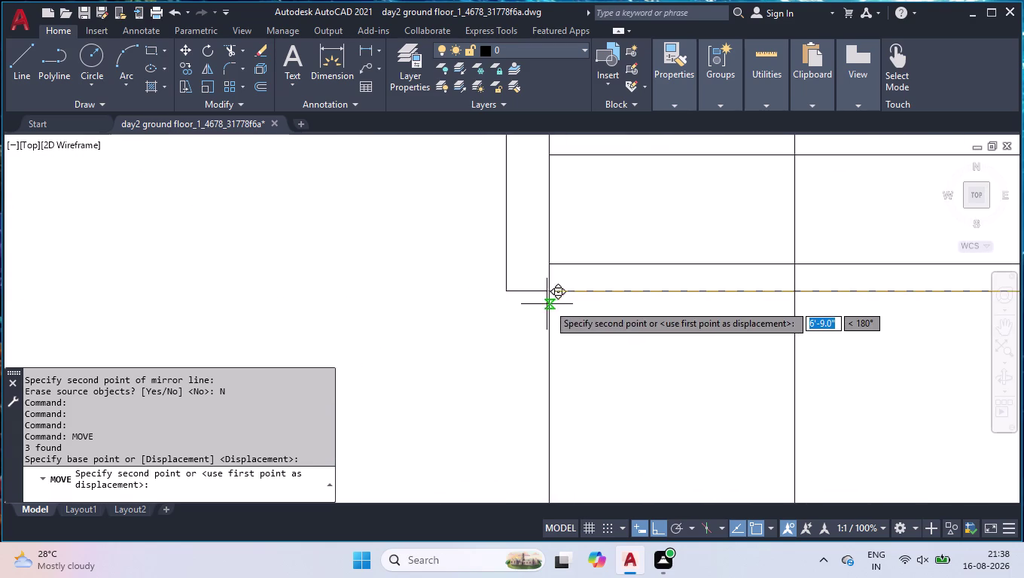
click(553, 293)
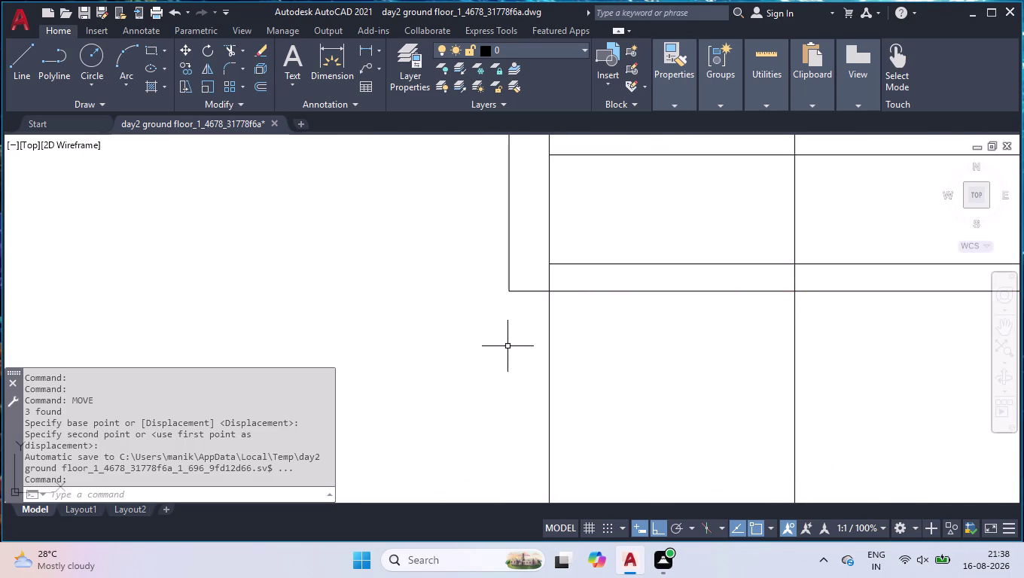
Turn on Polar Tracking.
scroll(down, 3)
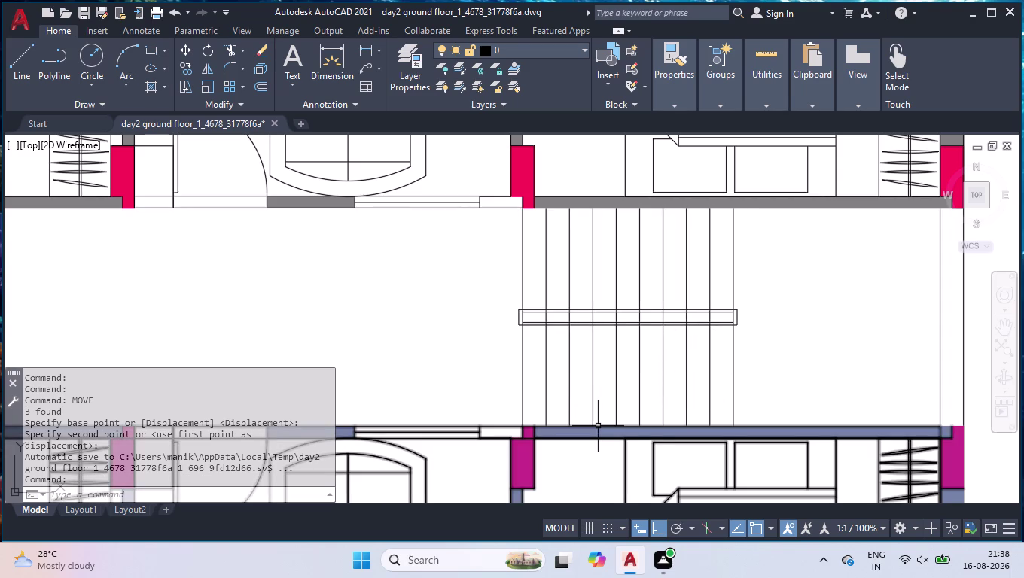
scroll(up, 3)
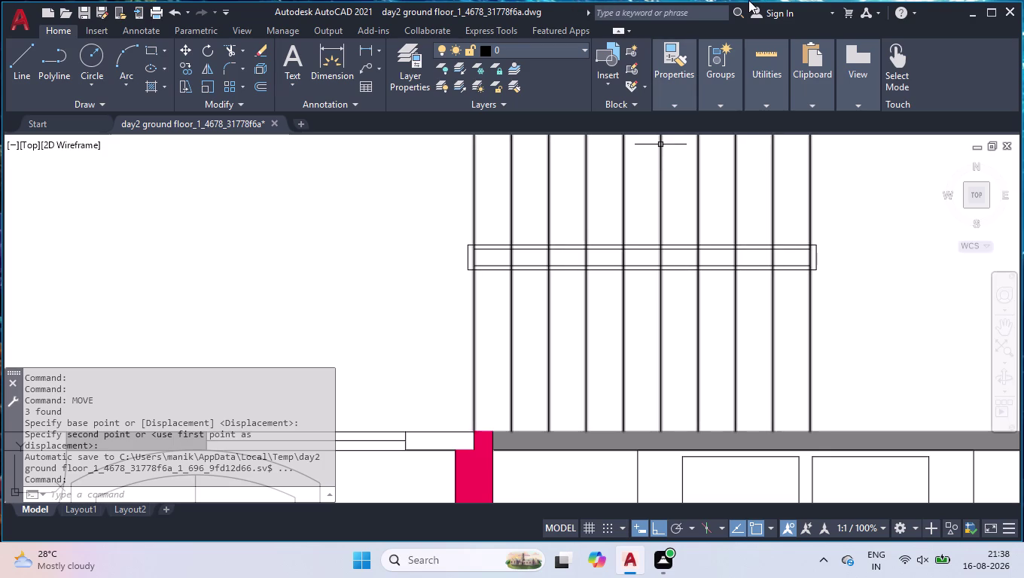
click(680, 531)
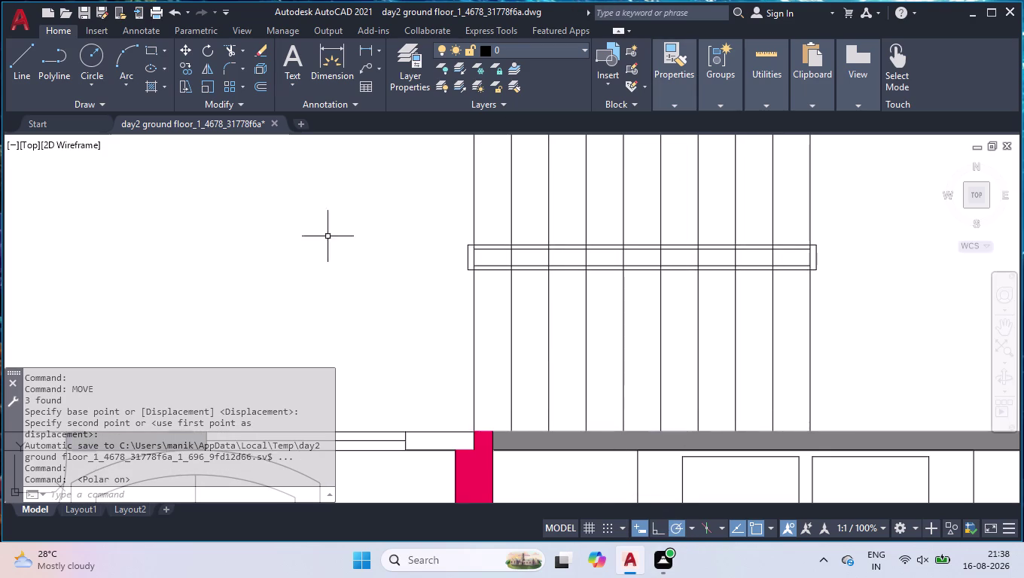
click(516, 29)
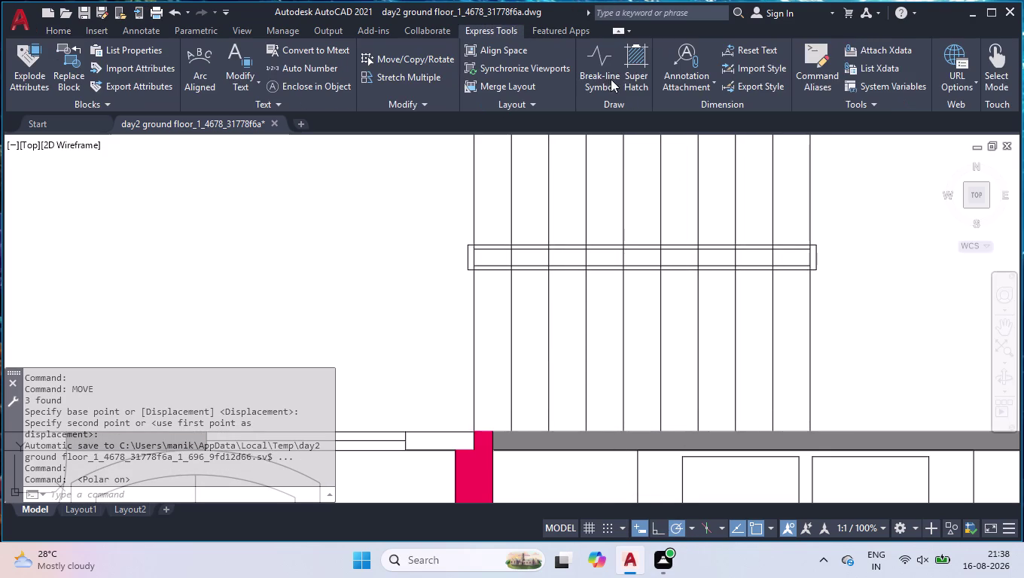
Draw a break-line symbol from the stair's bottom edge to the handrail.
click(597, 68)
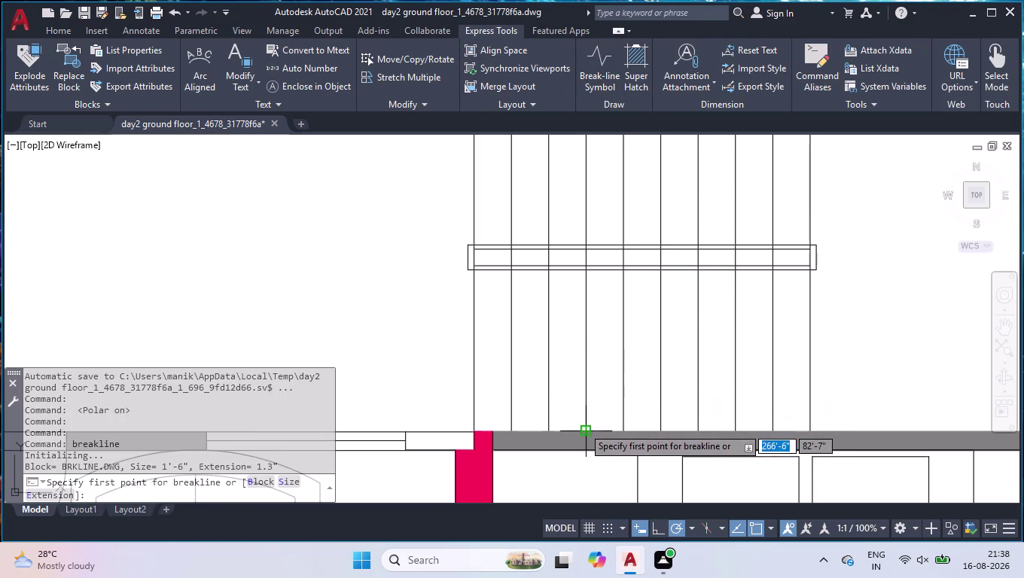
click(584, 429)
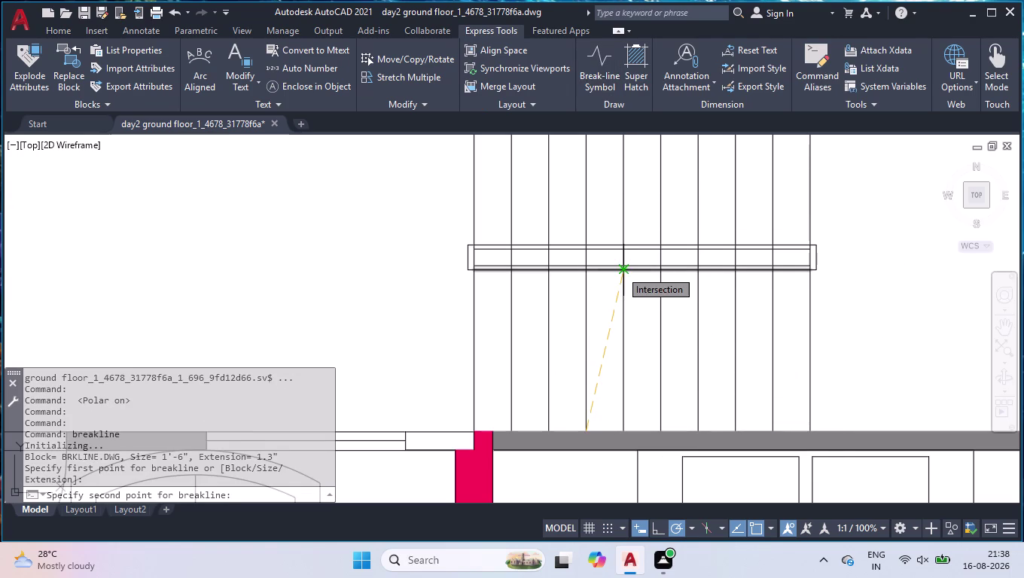
scroll(up, 3)
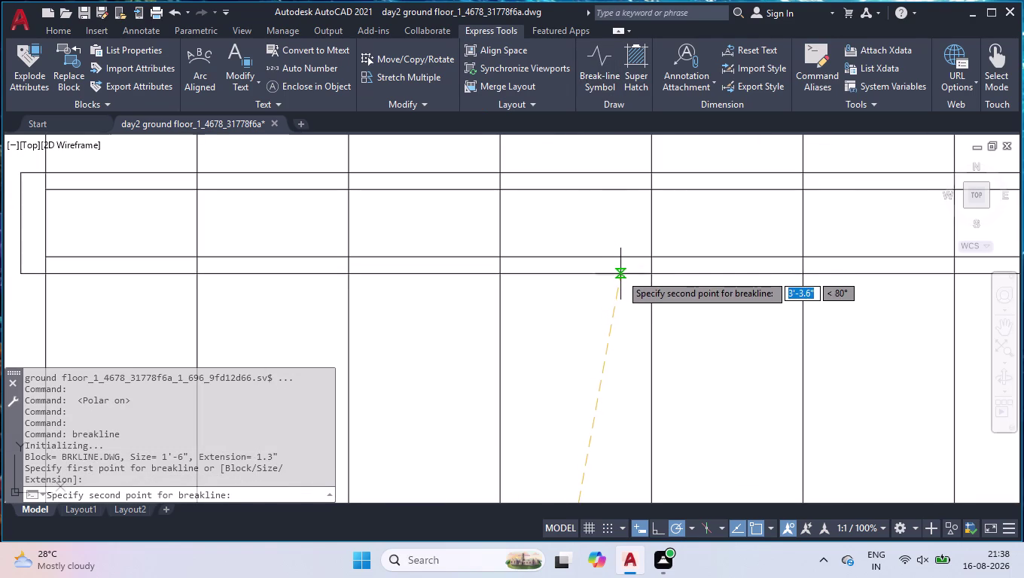
click(615, 274)
scroll(down, 3)
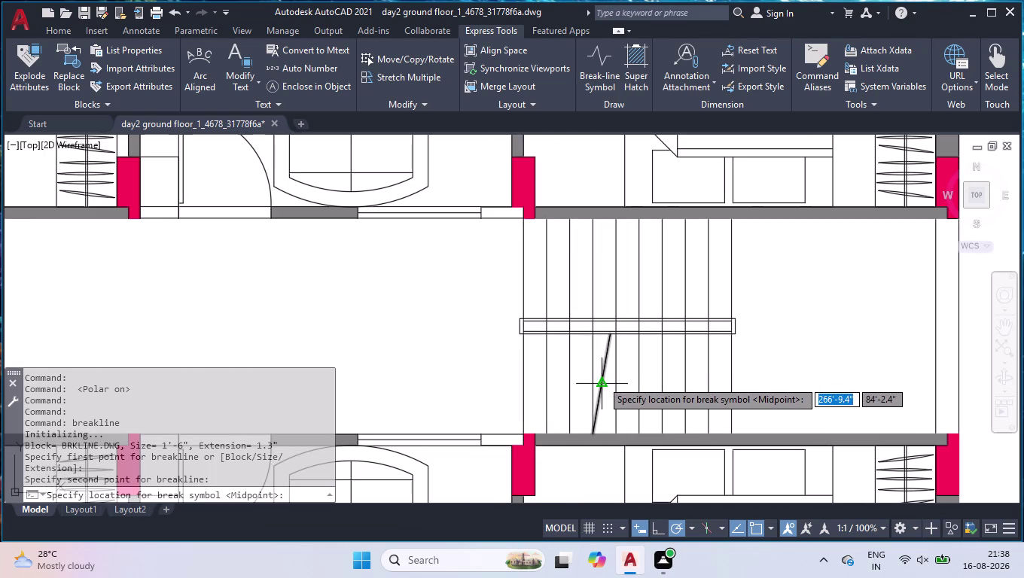
click(602, 380)
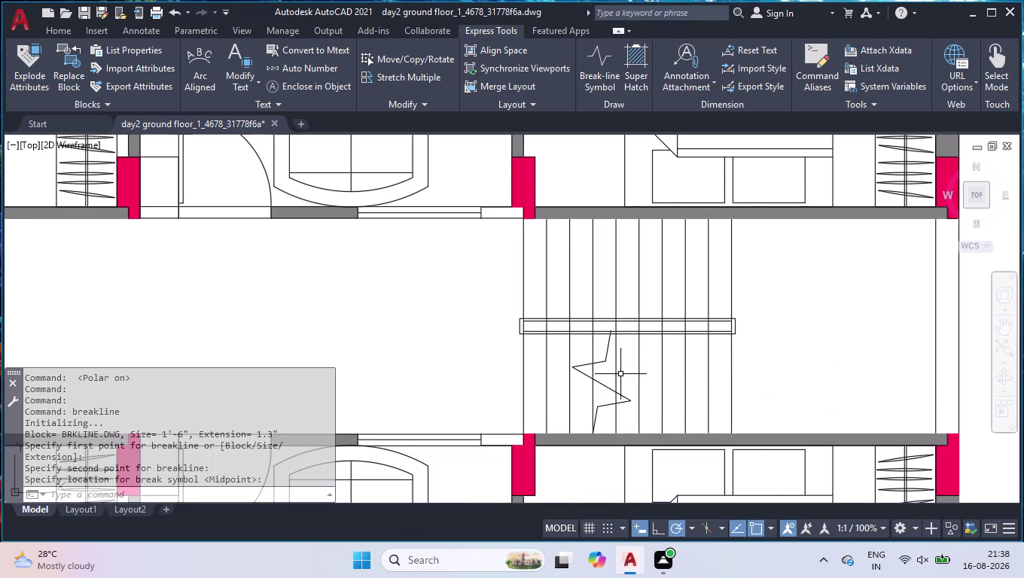
Select and erase the break-line symbol.
click(606, 359)
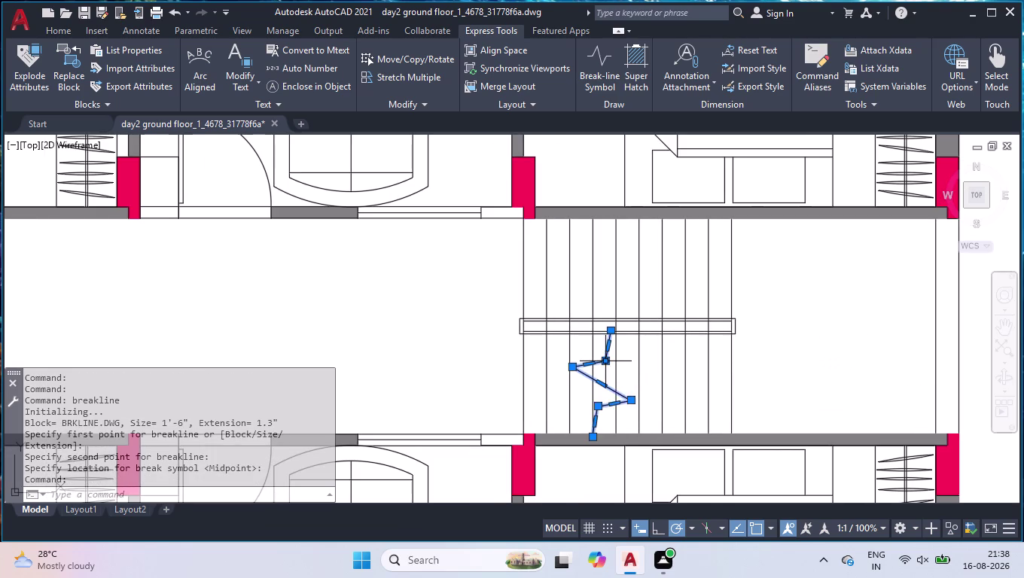
key(Delete)
key(Delete)
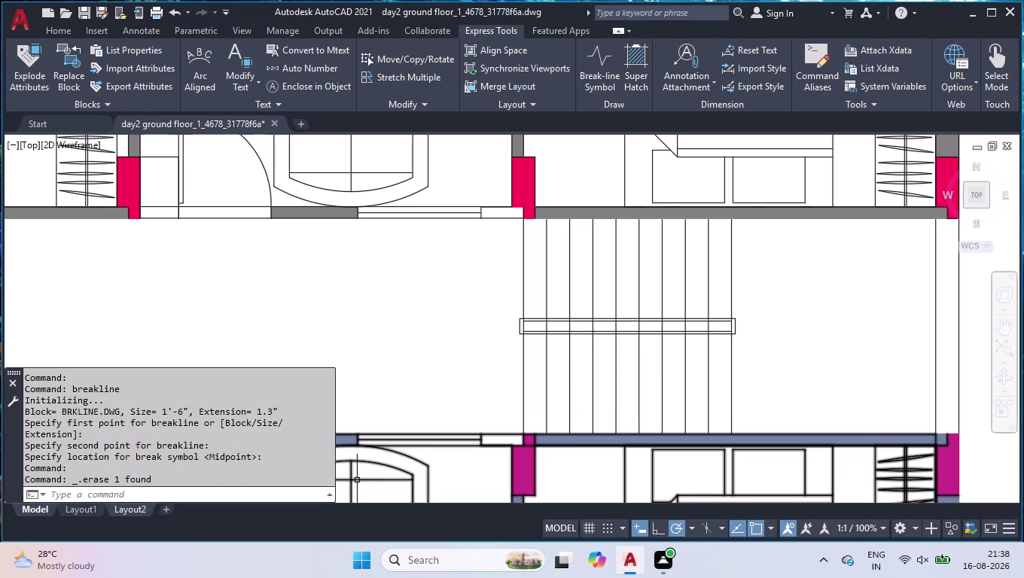
click(599, 61)
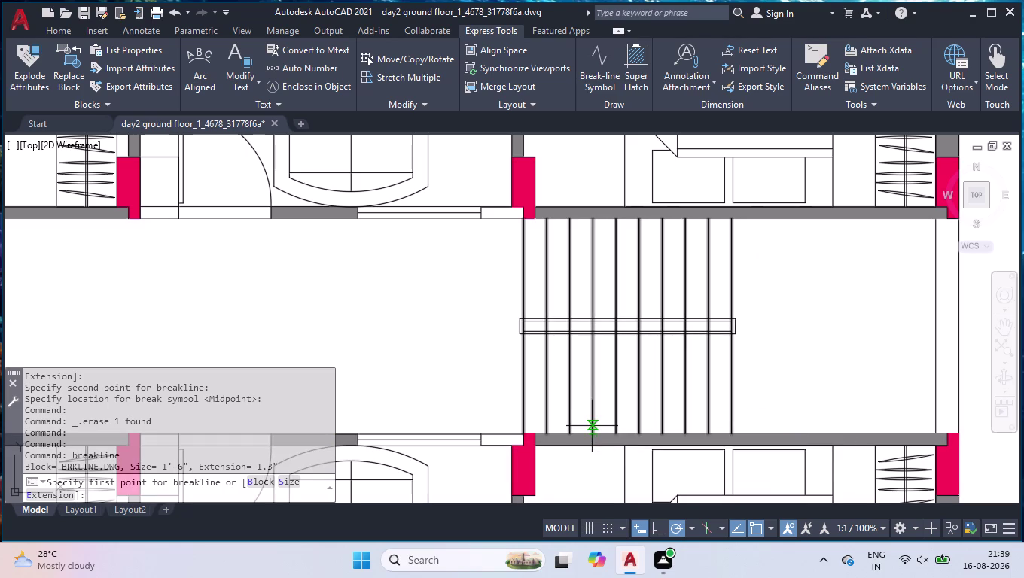
Draw a break-line symbol with 6" symbol size across the stair treads.
key(s)
key(Return)
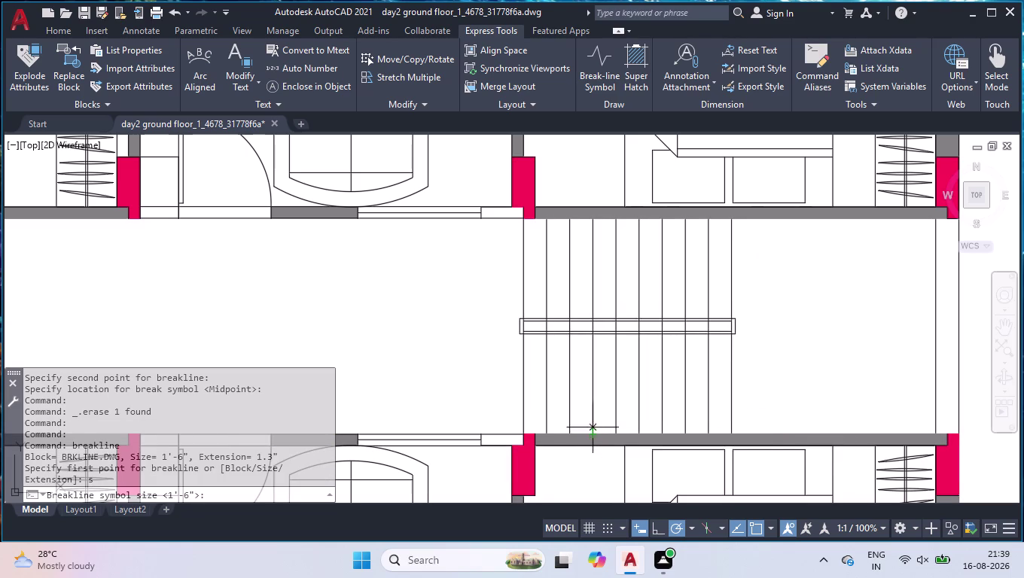
text(6)
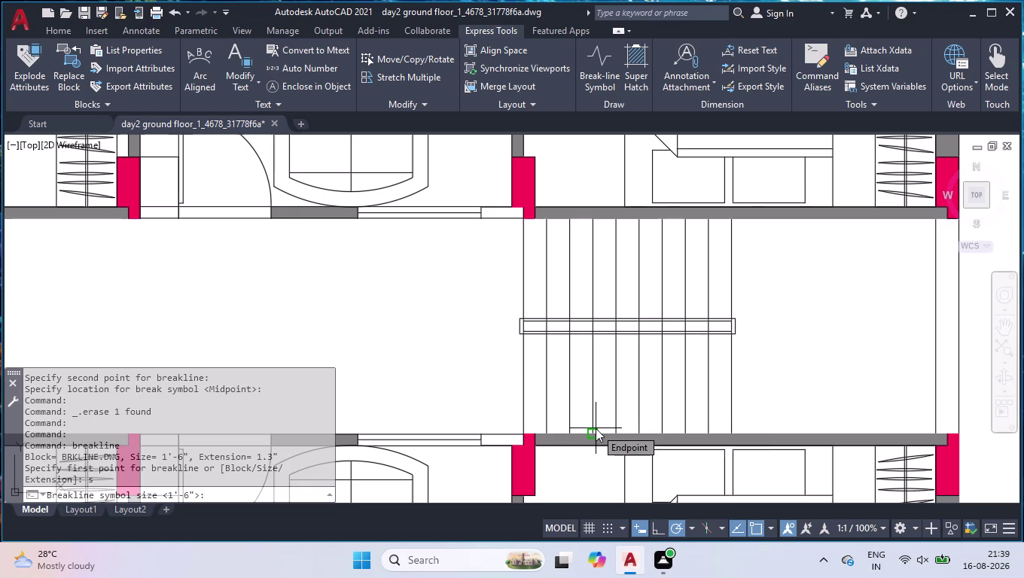
text(")
key(Return)
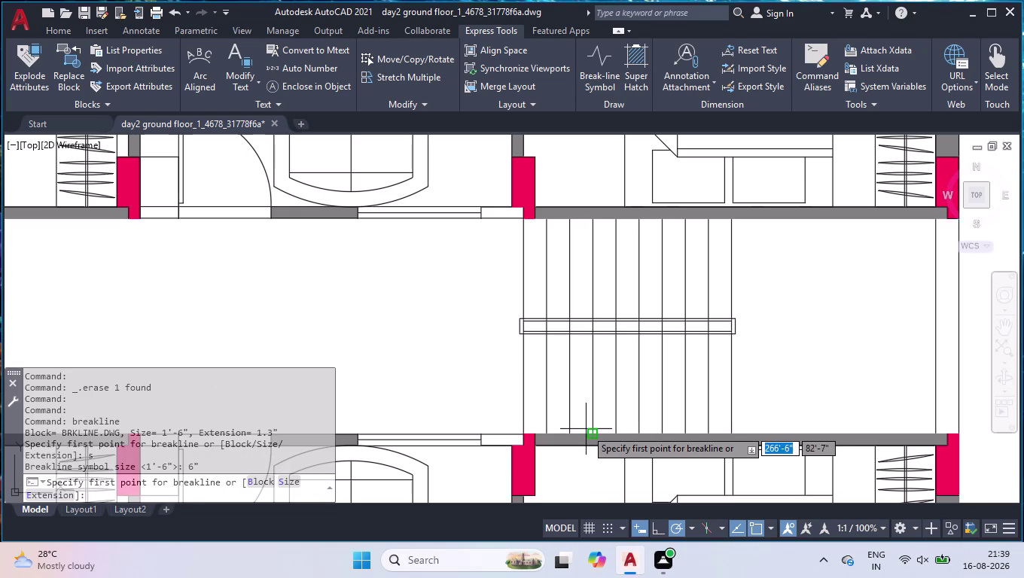
scroll(up, 3)
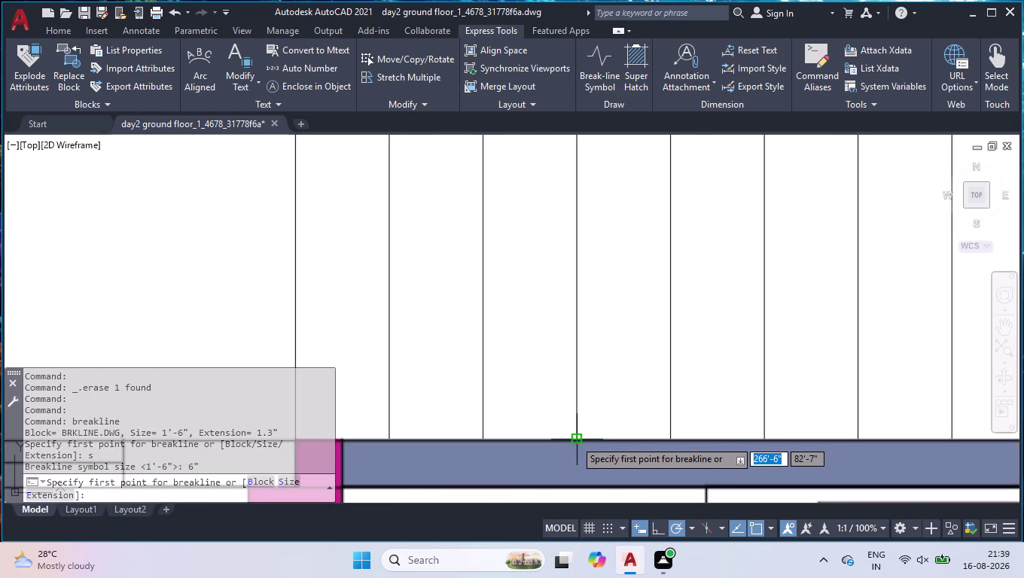
click(575, 437)
scroll(down, 3)
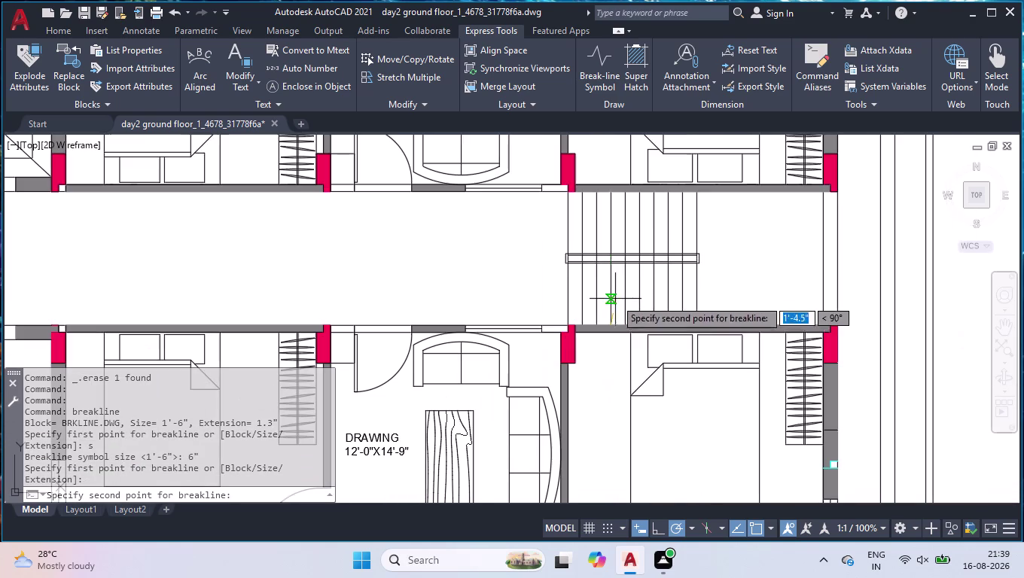
scroll(up, 3)
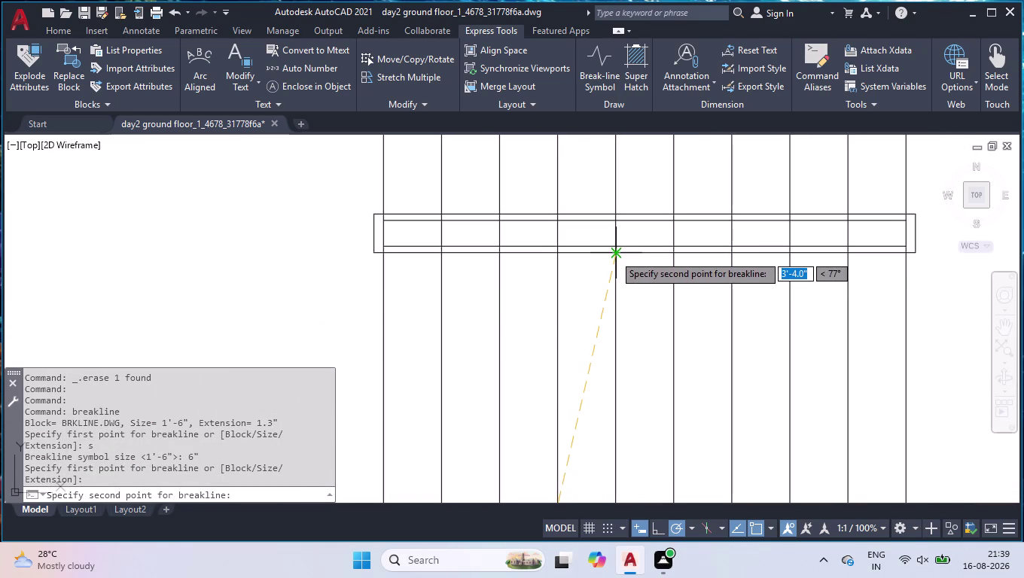
click(614, 255)
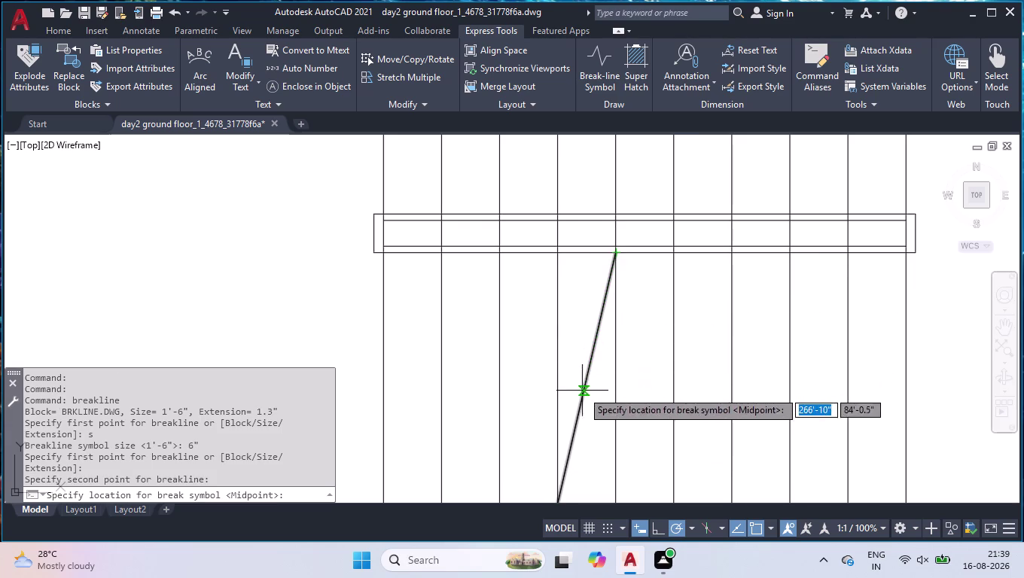
click(586, 379)
Erase the 6" break line.
scroll(down, 3)
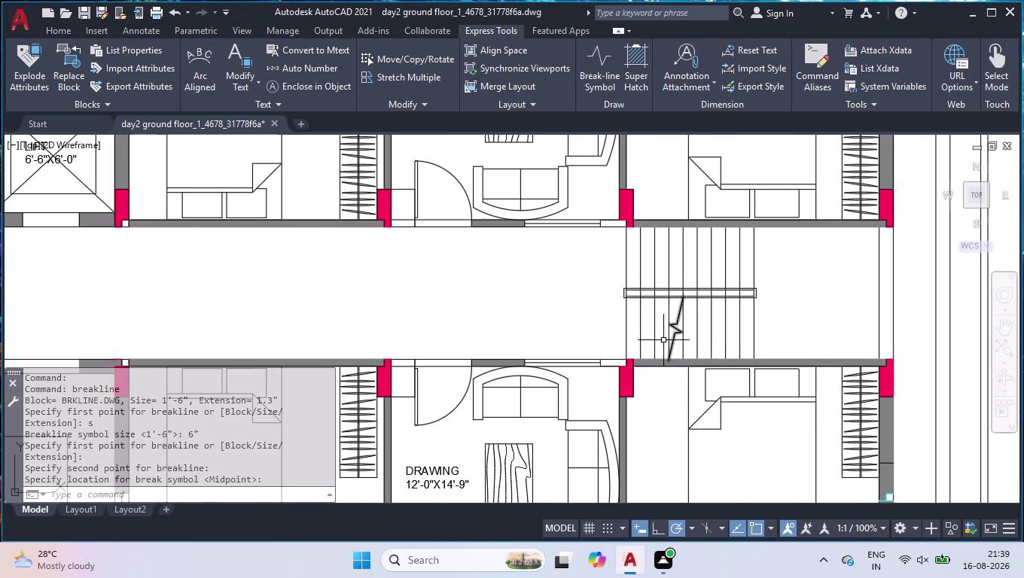
click(676, 326)
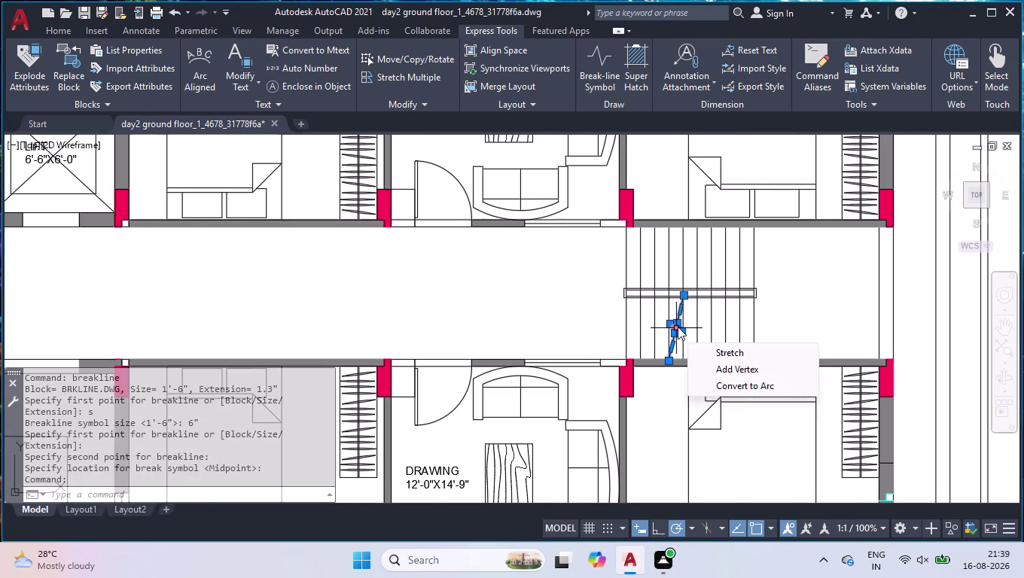
key(Delete)
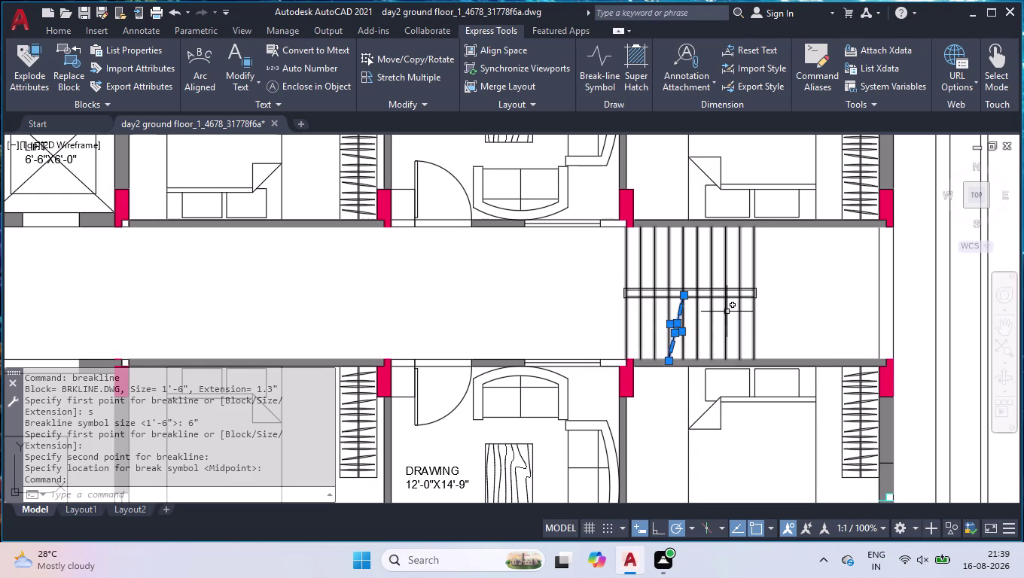
key(Delete)
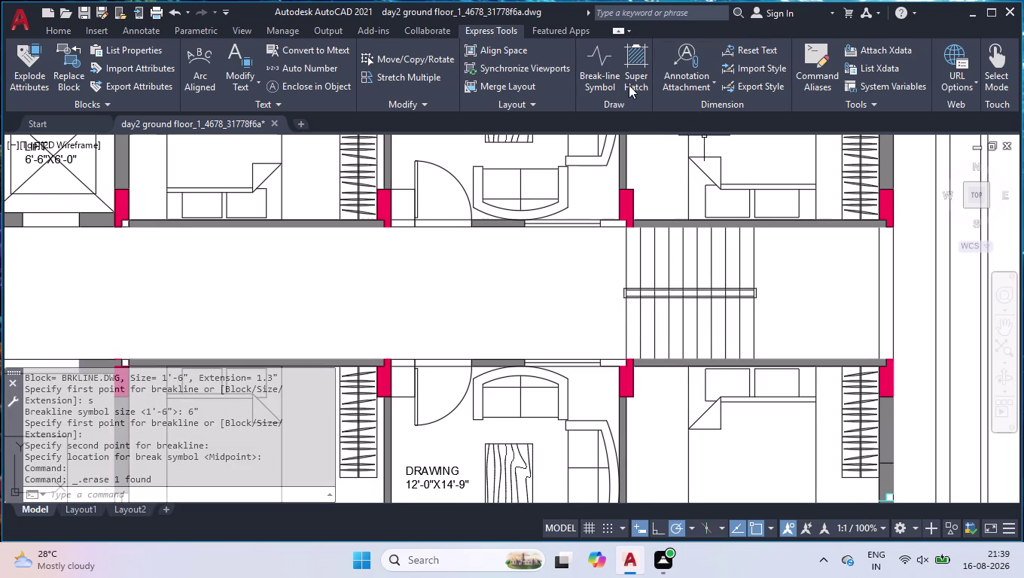
click(587, 67)
Draw a default-size break line from stair edge to handrail, then erase it.
scroll(up, 3)
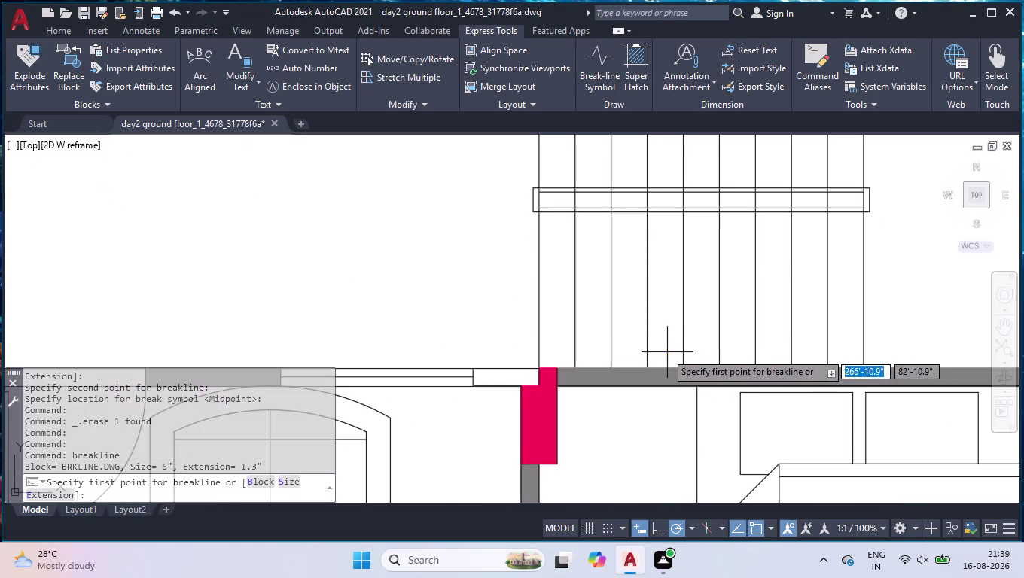
click(647, 367)
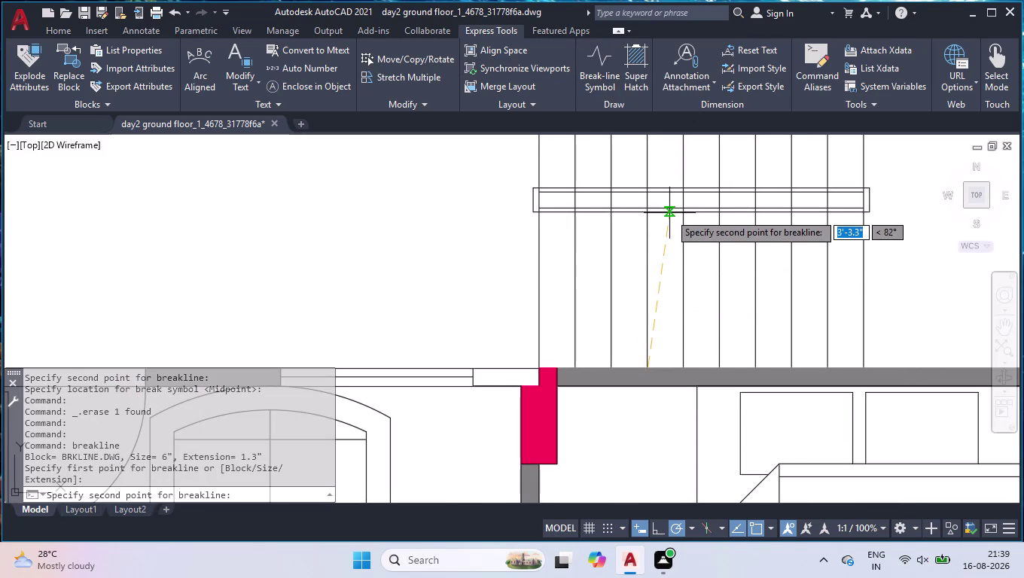
click(673, 213)
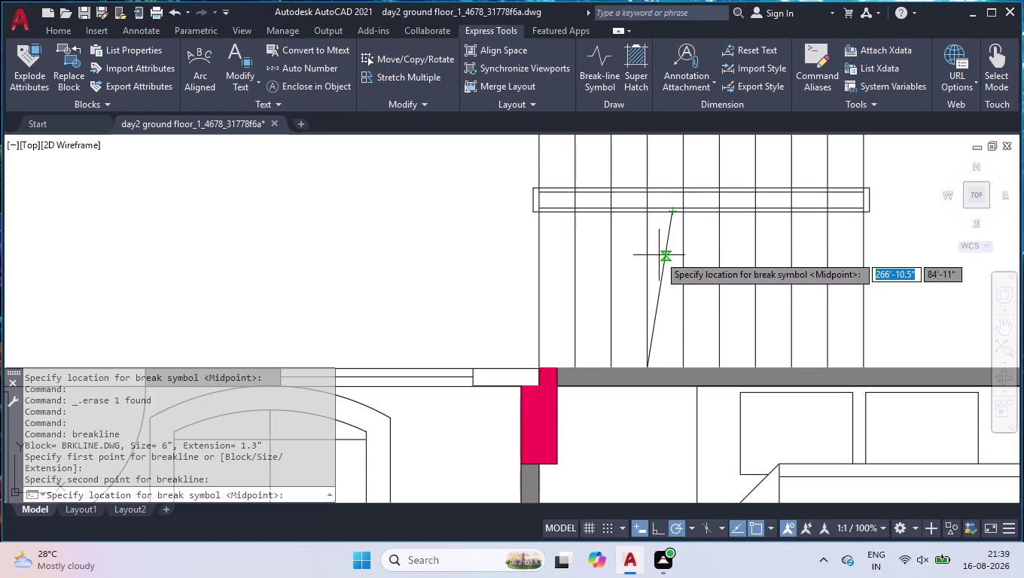
key(space)
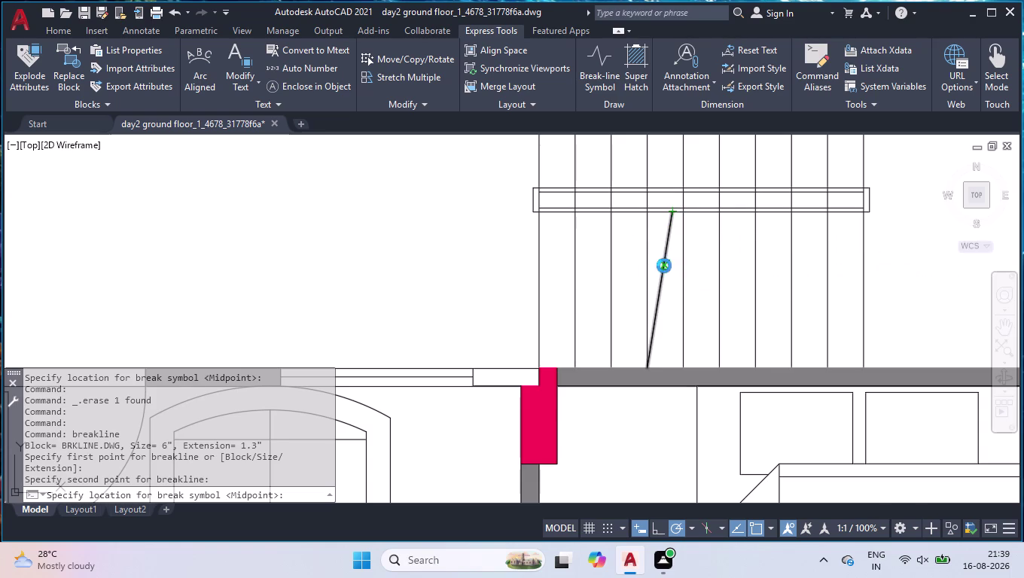
click(661, 266)
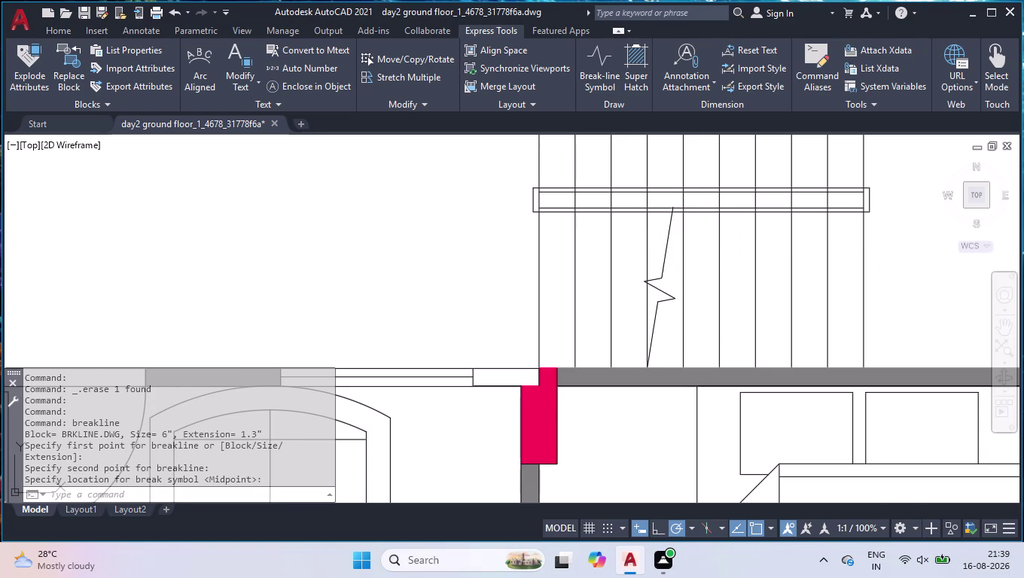
key(Delete)
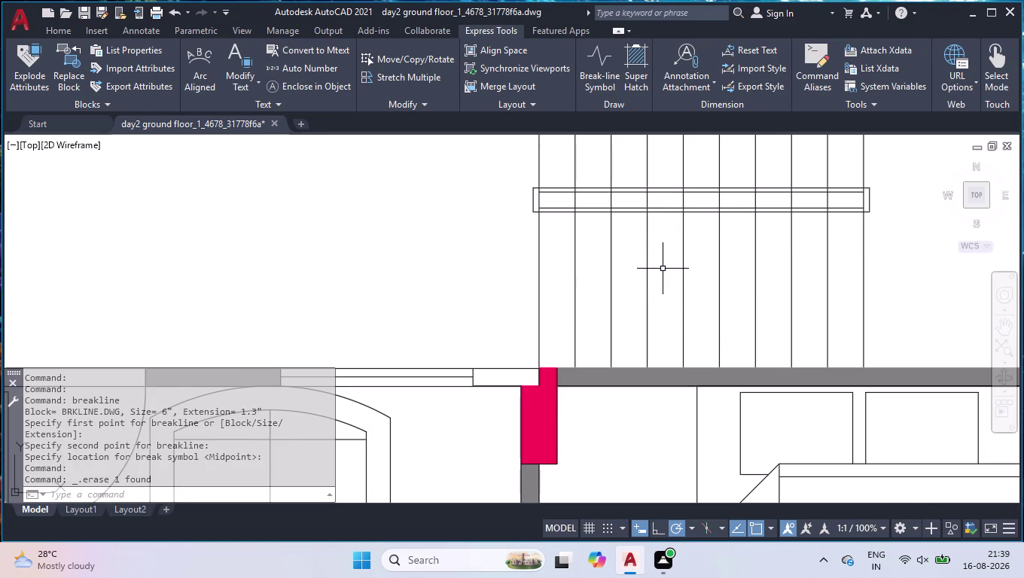
click(602, 64)
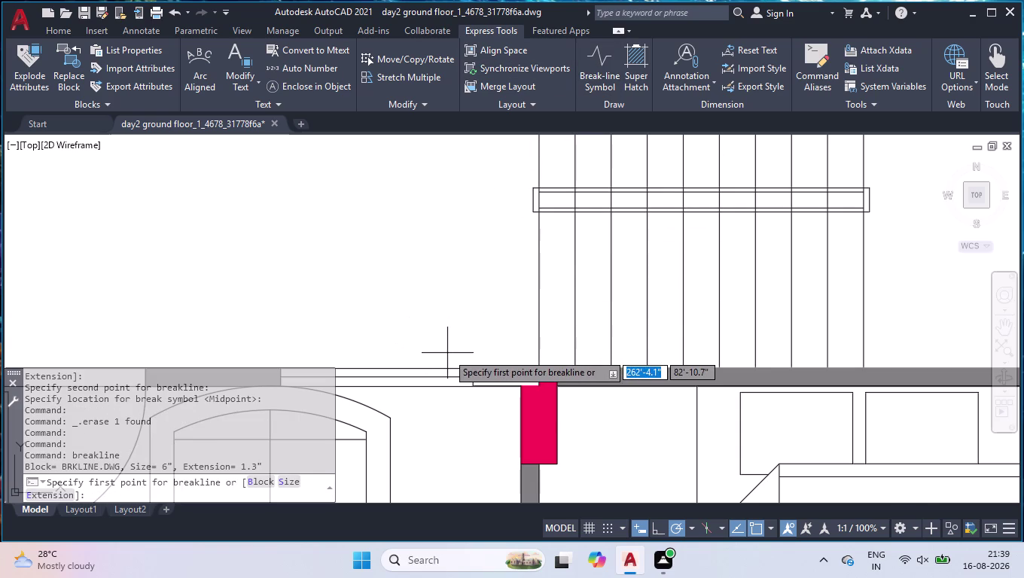
Draw a 3" break-line symbol from the lower stair edge to below the handrail.
key(s)
key(Return)
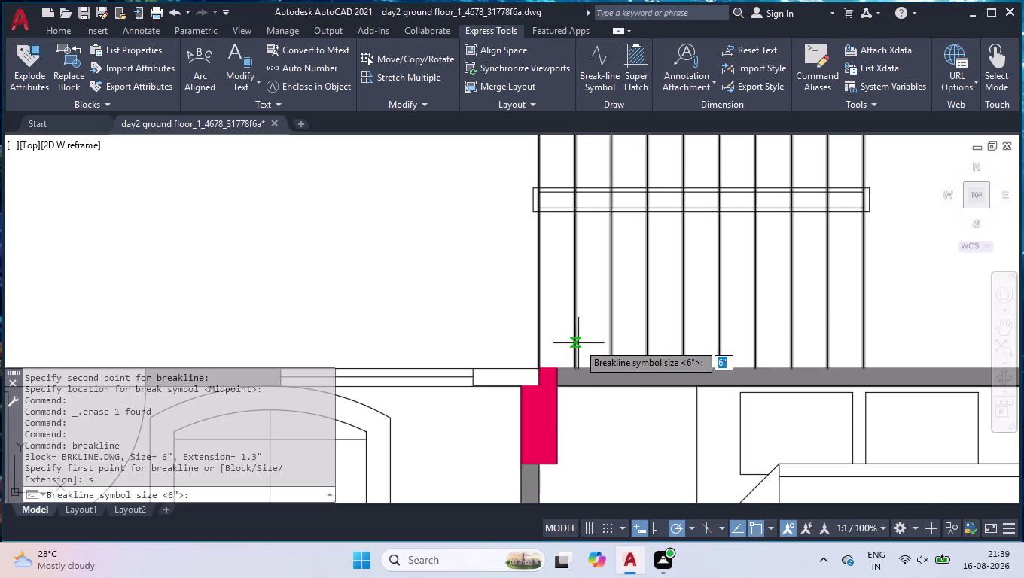
key(3)
key(shift+quotedbl)
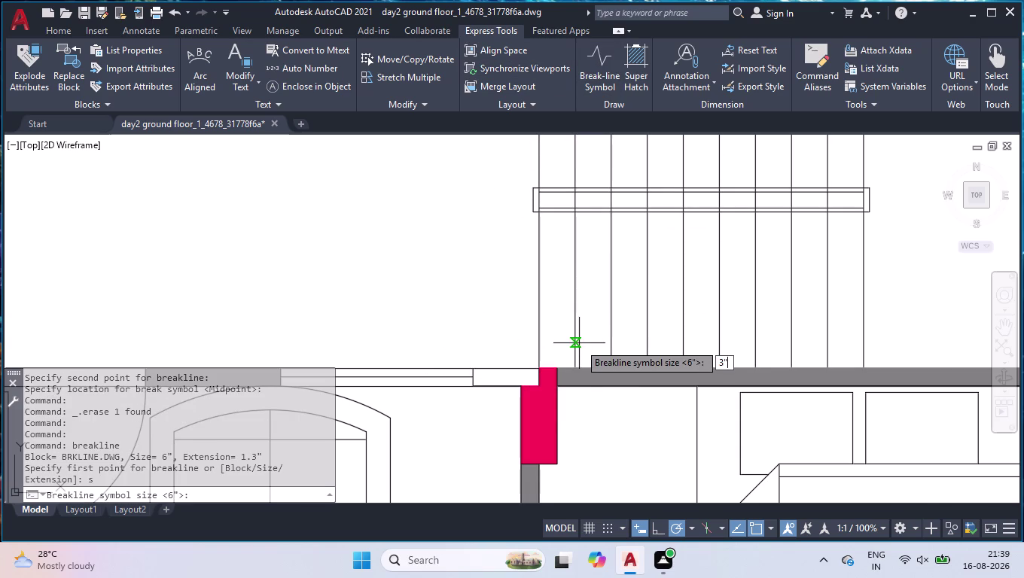
key(Return)
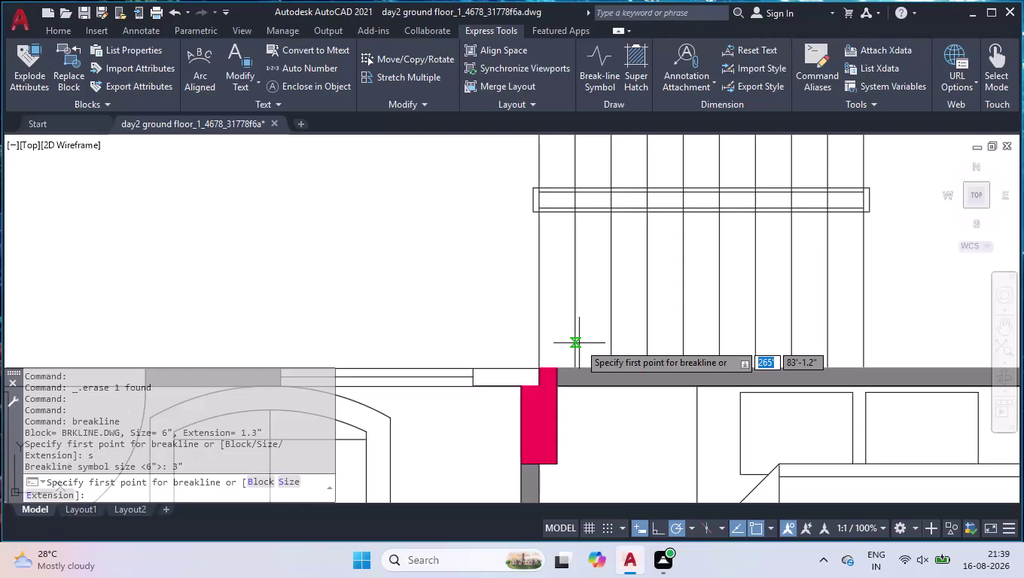
click(647, 367)
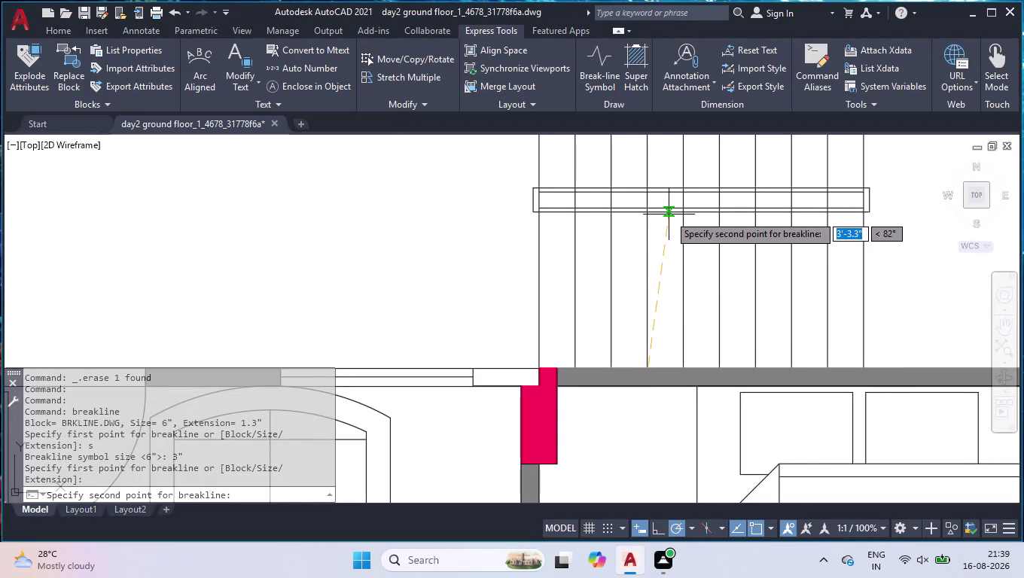
click(668, 213)
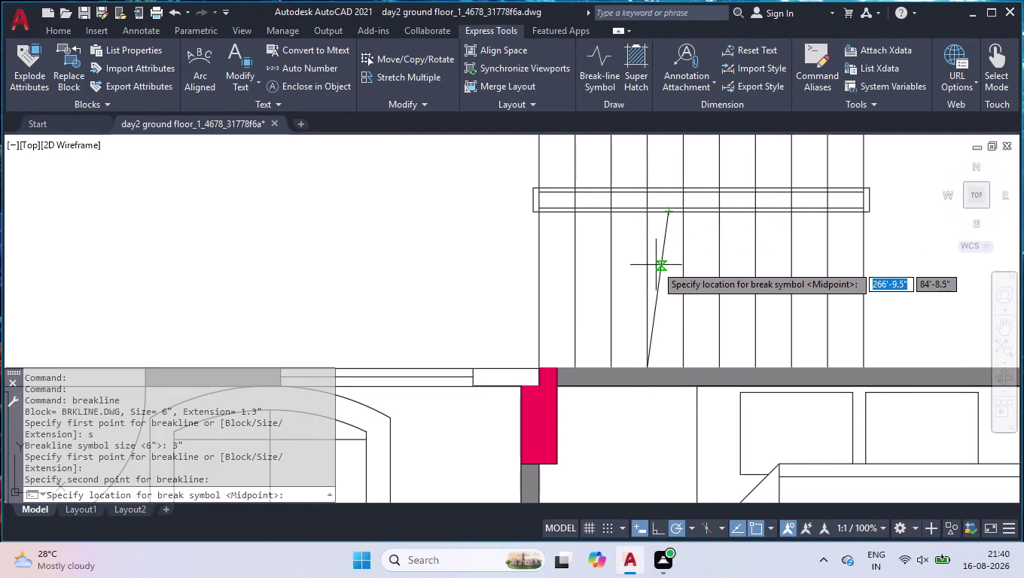
click(657, 290)
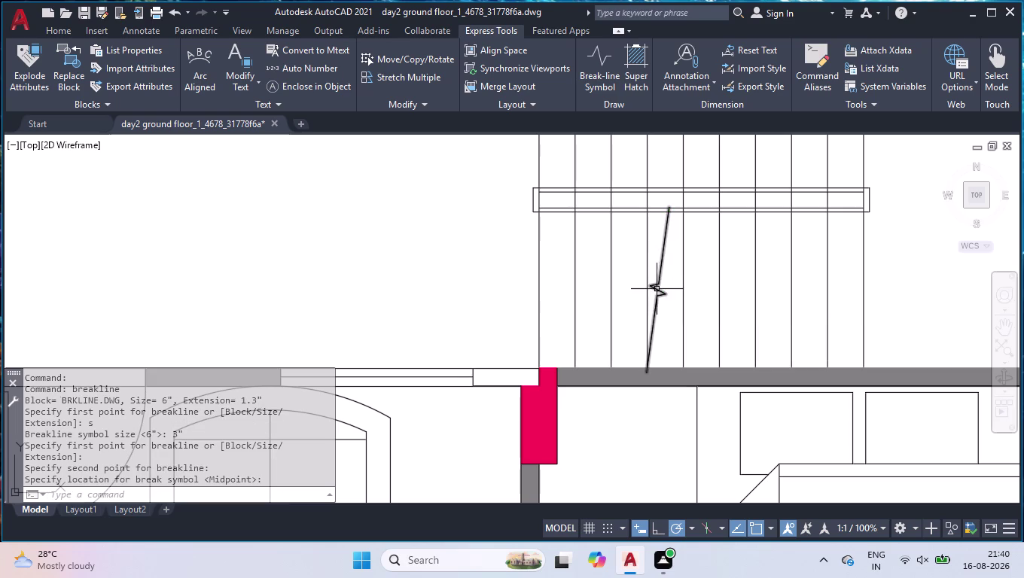
Copy the 3" break line 2.2" to the right of the original.
scroll(up, 3)
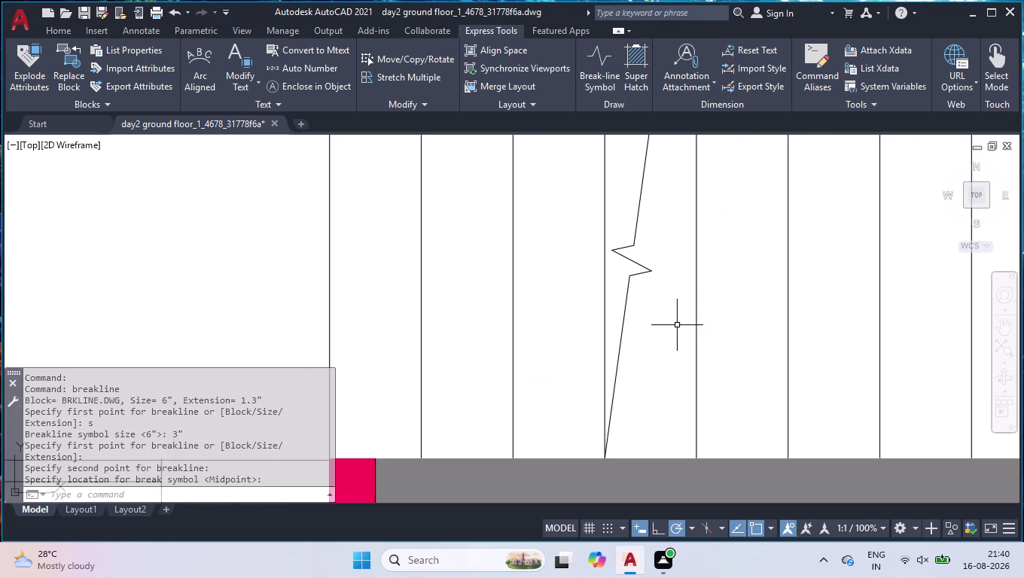
click(650, 272)
text(c)
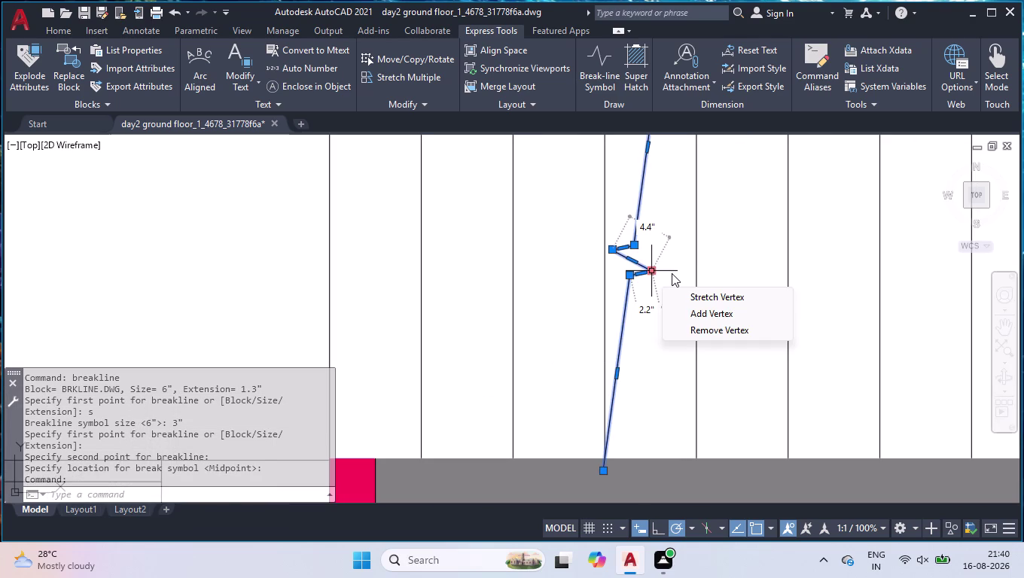
text(o)
key(Return)
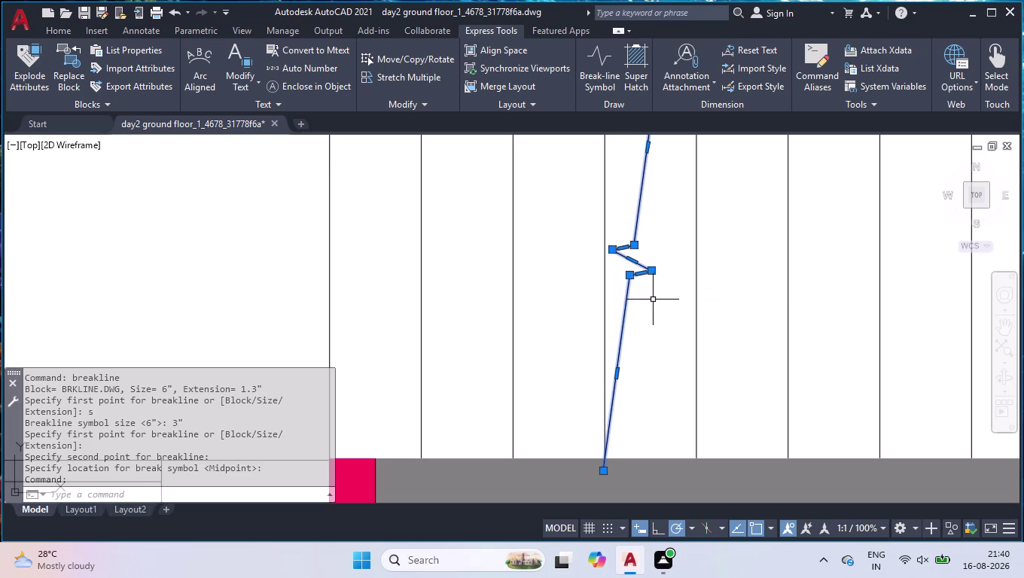
text(cop)
key(Return)
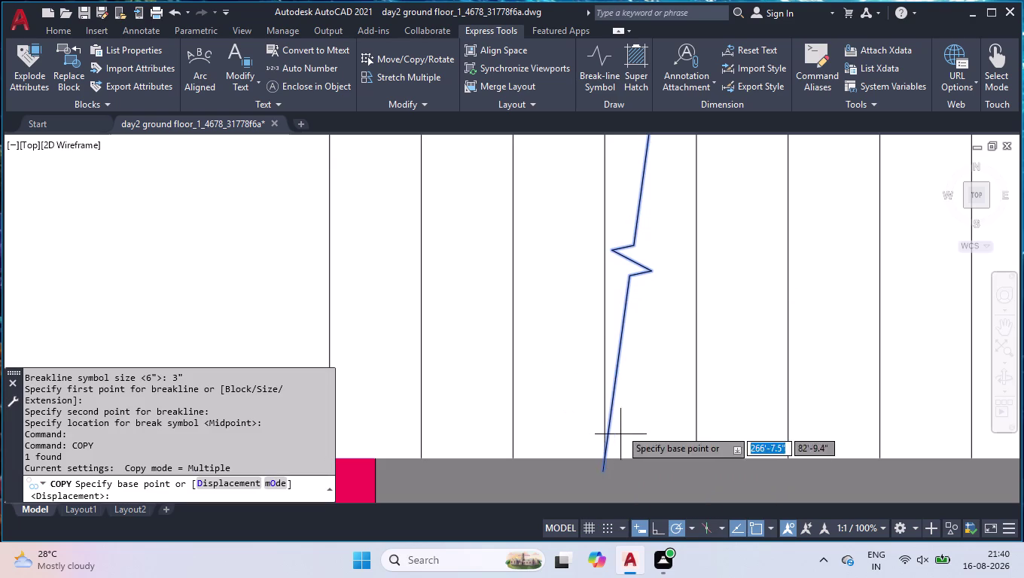
click(654, 274)
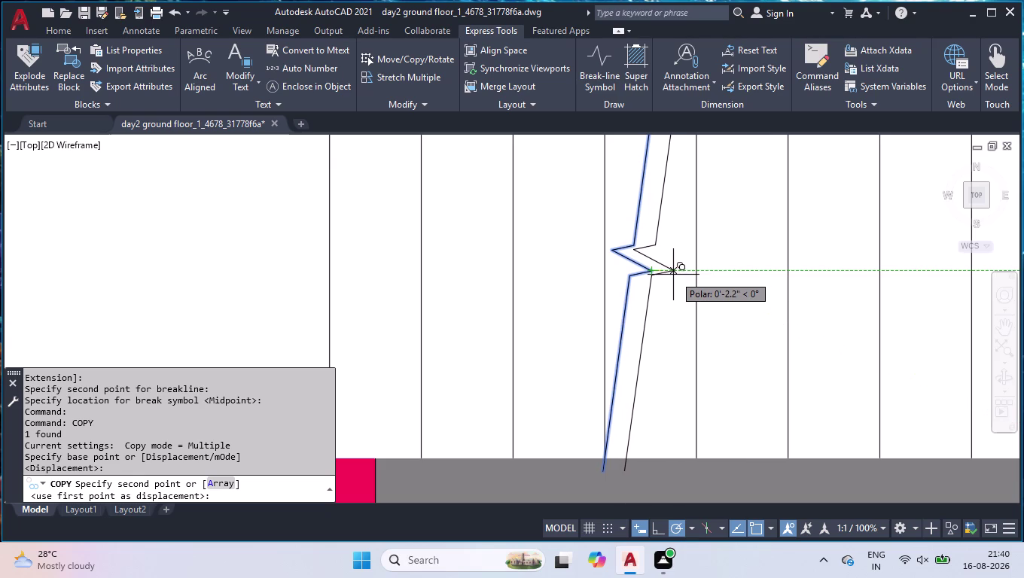
click(673, 275)
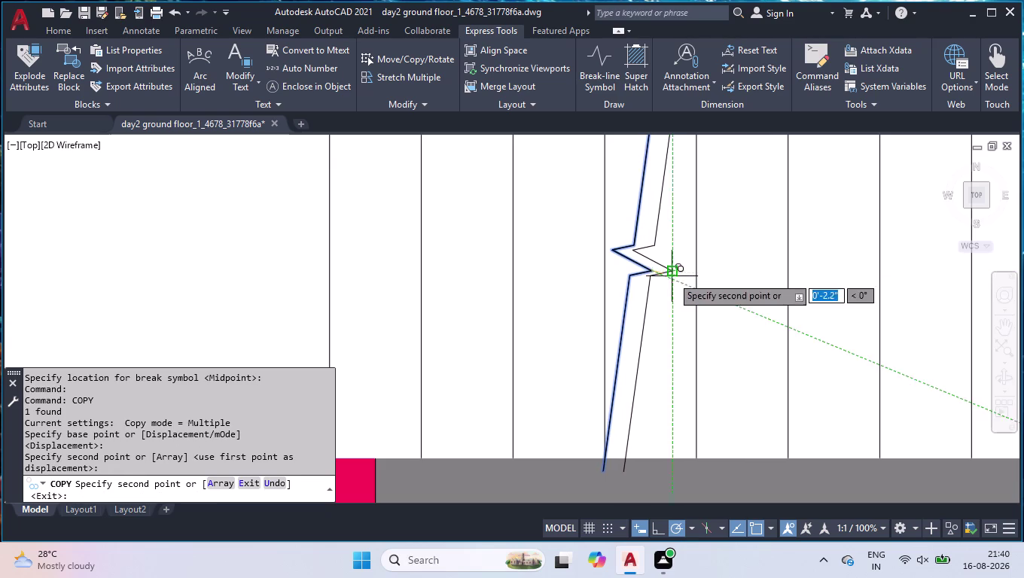
key(Return)
Zoom around the plan to inspect the double break line, then return to Home.
scroll(down, 3)
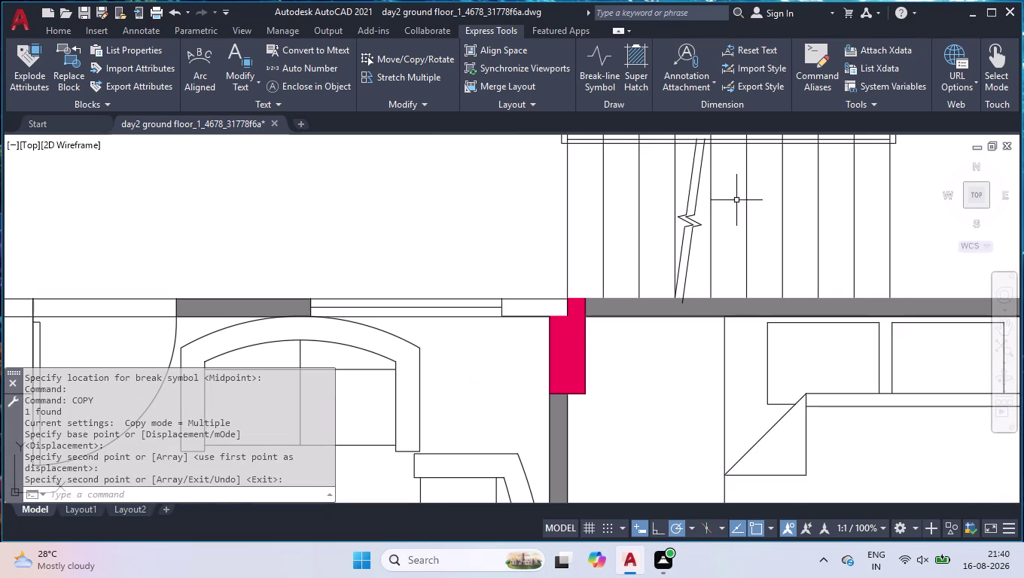
scroll(down, 3)
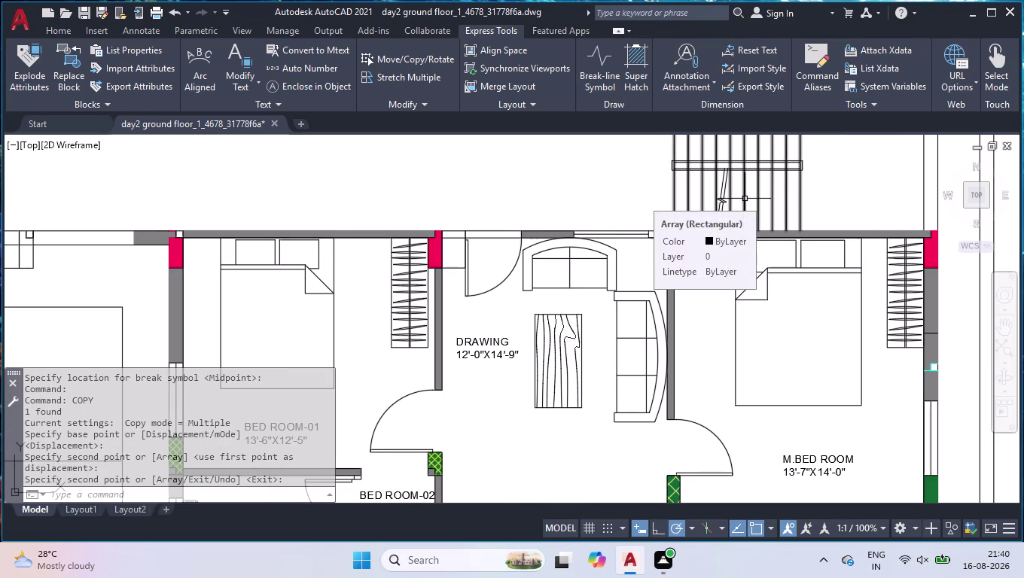
scroll(down, 3)
scroll(down, 3)
scroll(up, 3)
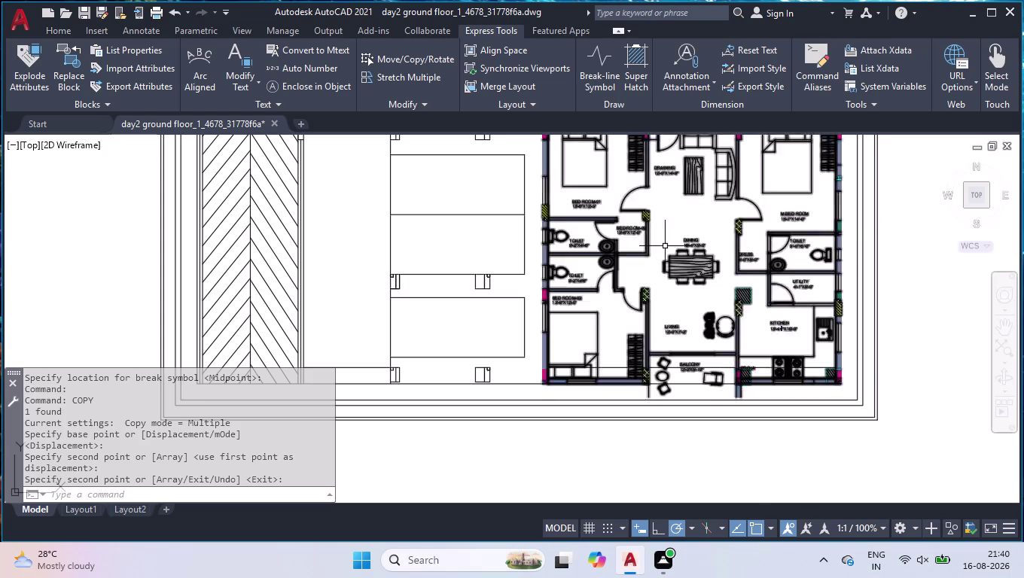
scroll(down, 3)
scroll(up, 3)
scroll(up, 3)
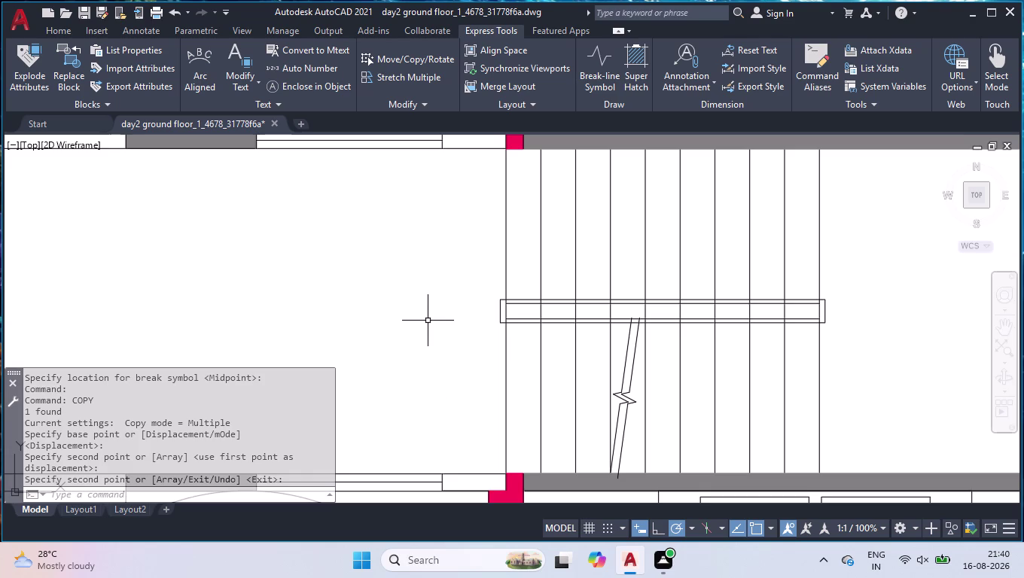
click(51, 29)
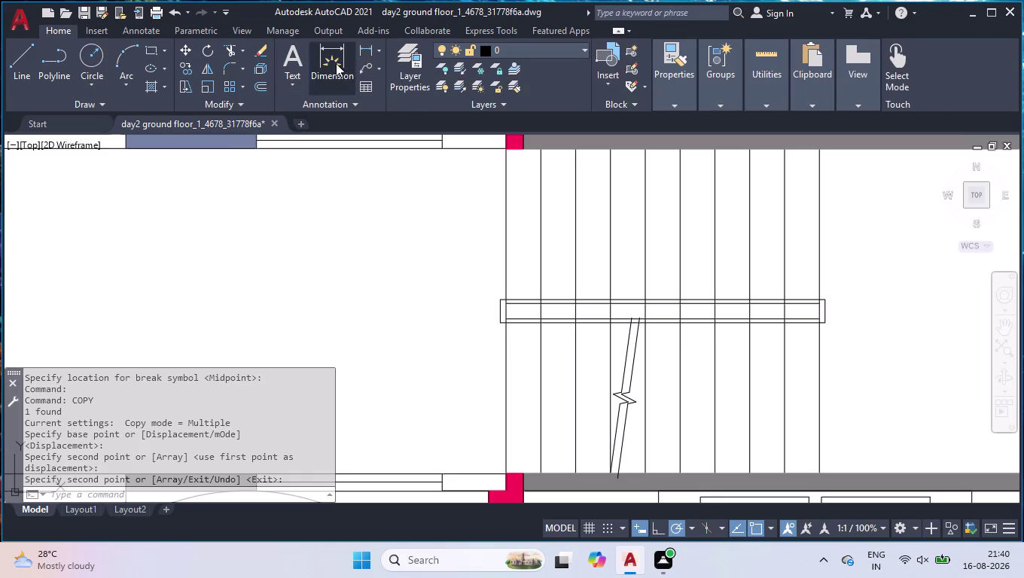
Place a multiline text label reading '20' beside the stair's lower end.
click(293, 59)
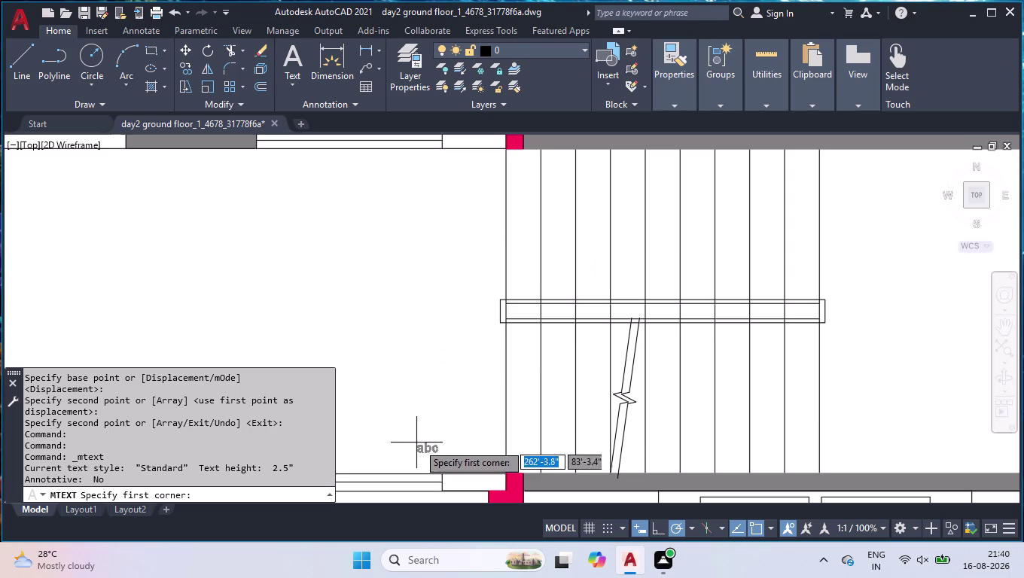
click(450, 425)
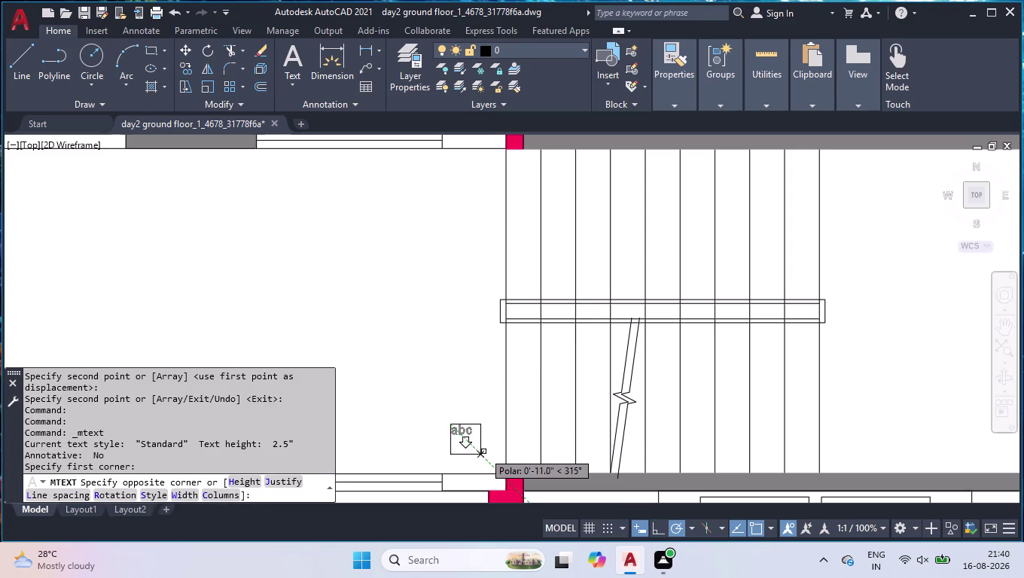
click(484, 452)
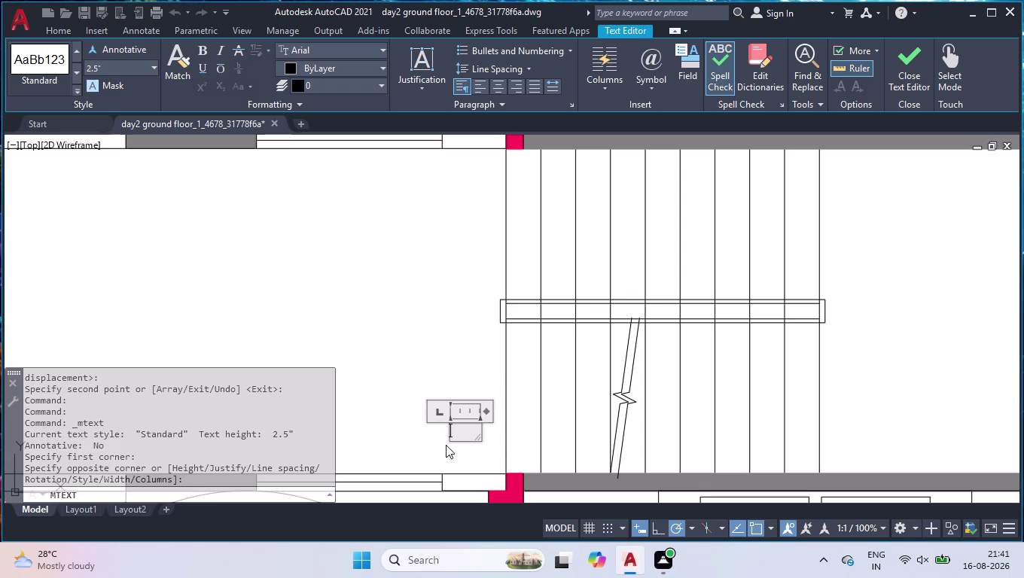
text(2)
text(0)
key(Return)
click(369, 389)
click(456, 433)
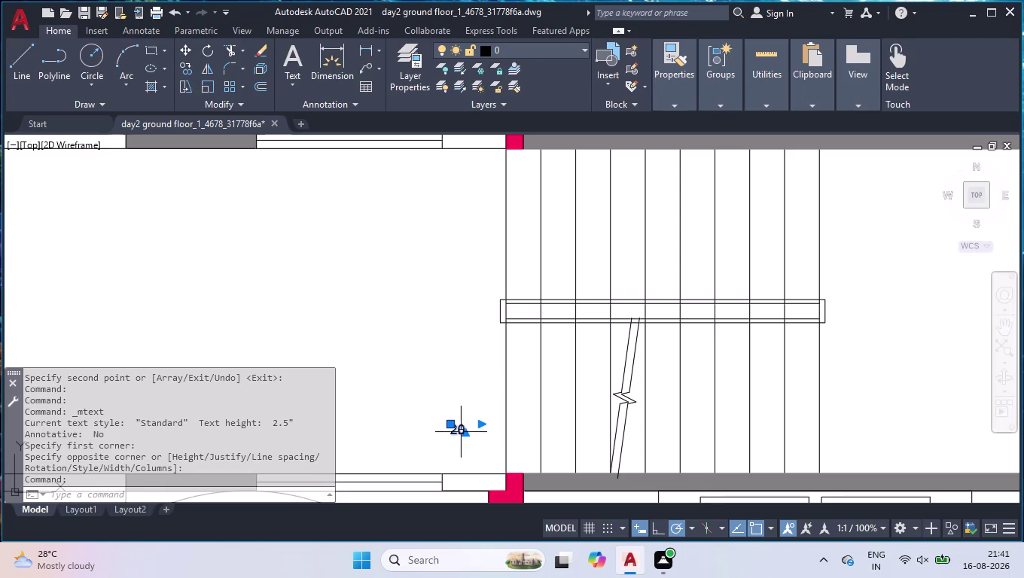
Copy the '20' label from its base point onto each of the ten upper-flight treads.
text(co)
key(Return)
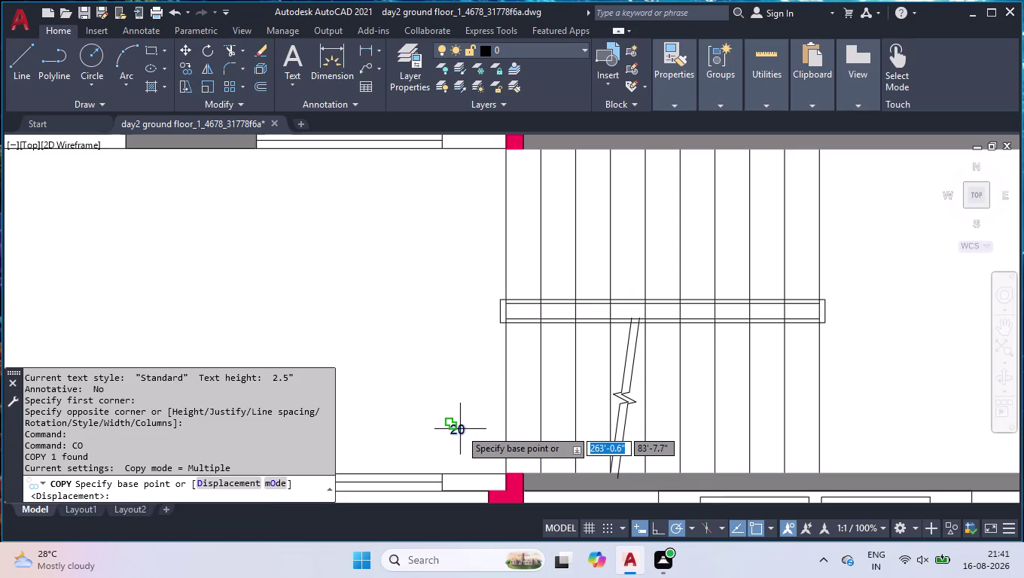
click(455, 427)
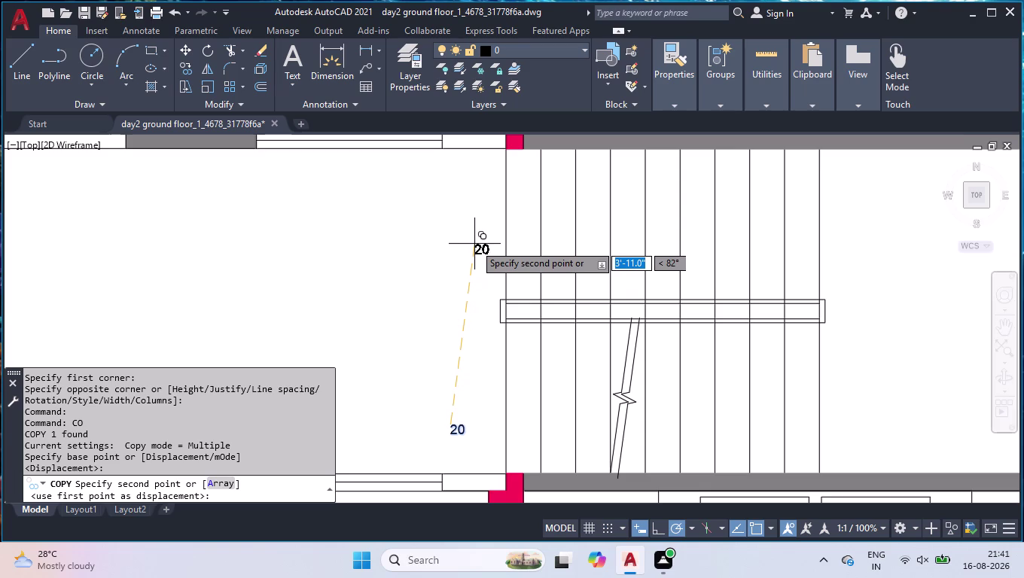
click(514, 242)
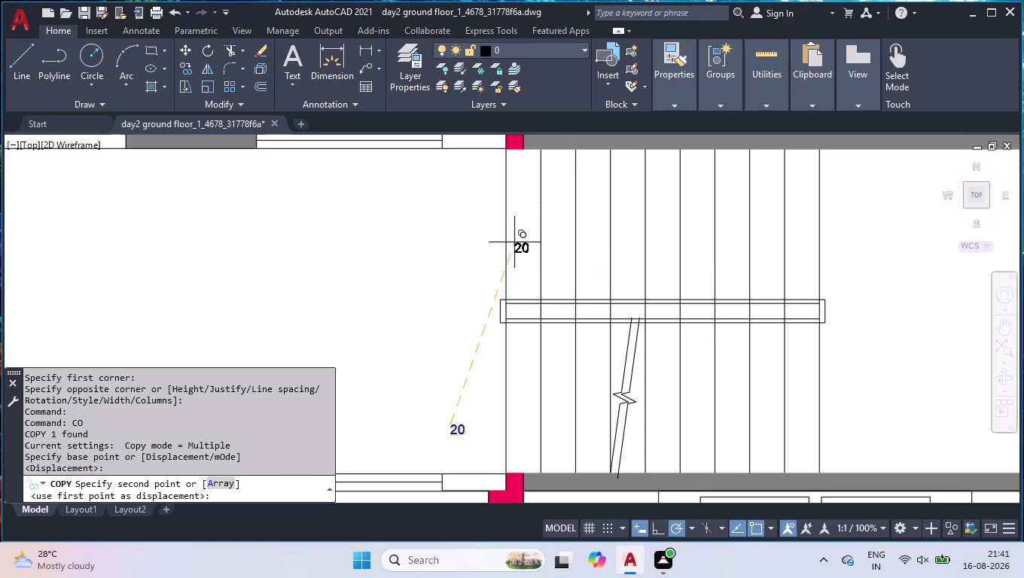
click(554, 241)
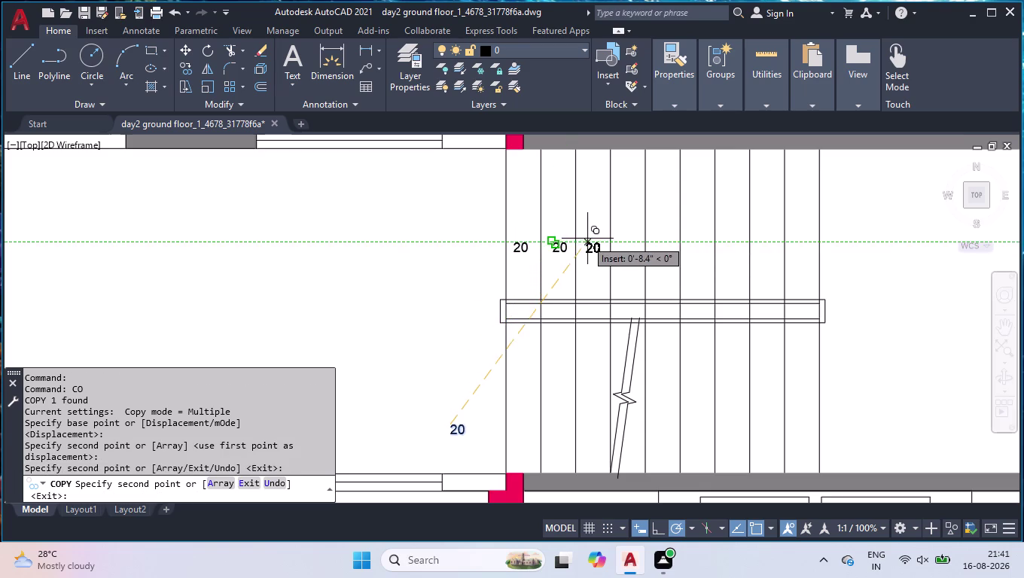
click(587, 238)
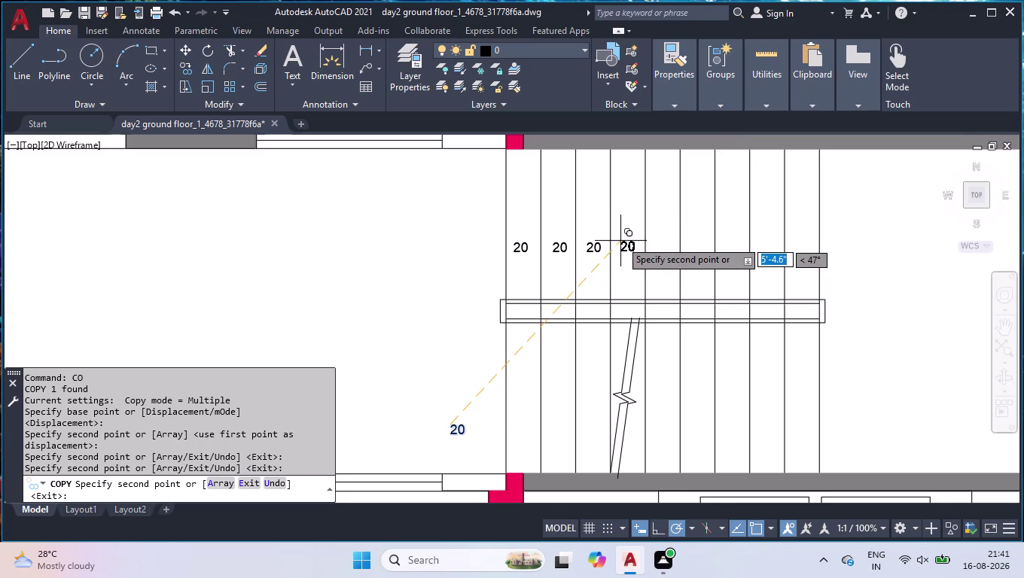
click(620, 241)
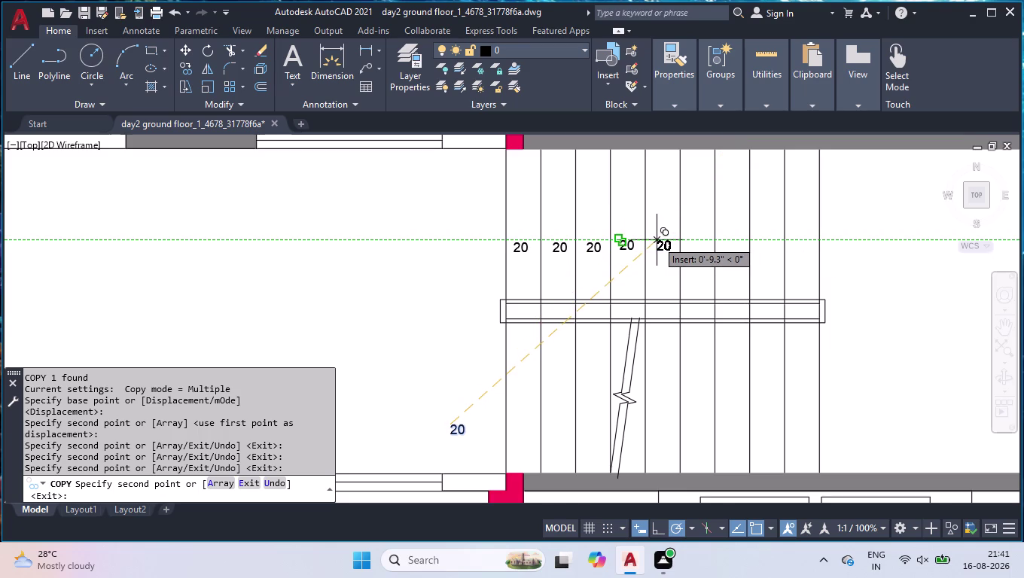
click(657, 240)
click(694, 240)
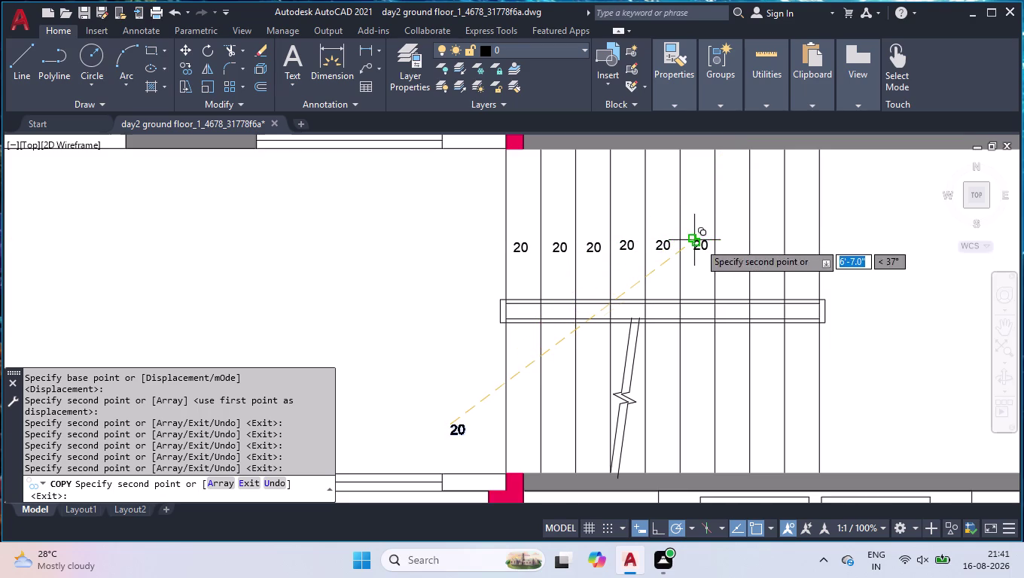
click(728, 246)
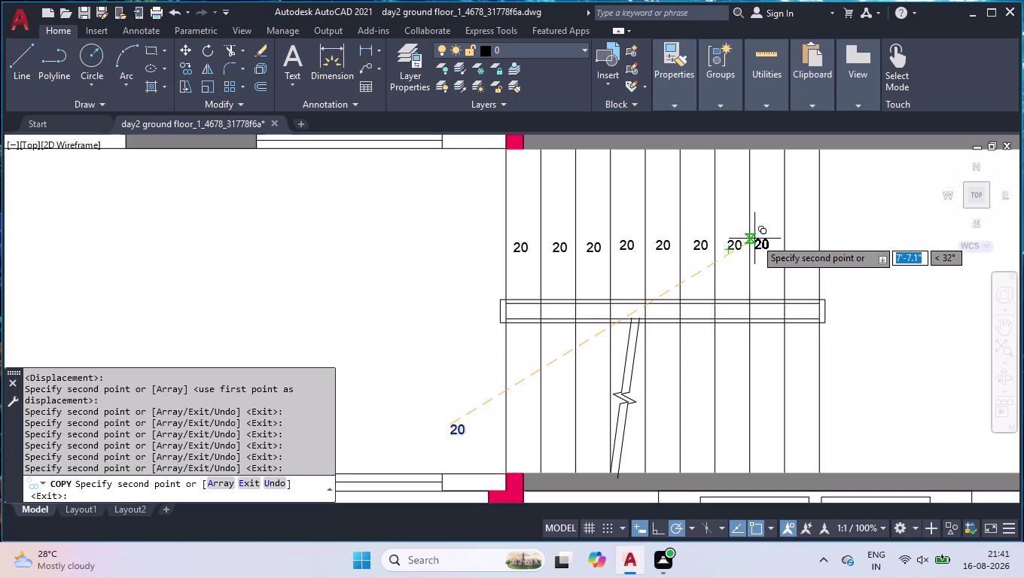
click(758, 237)
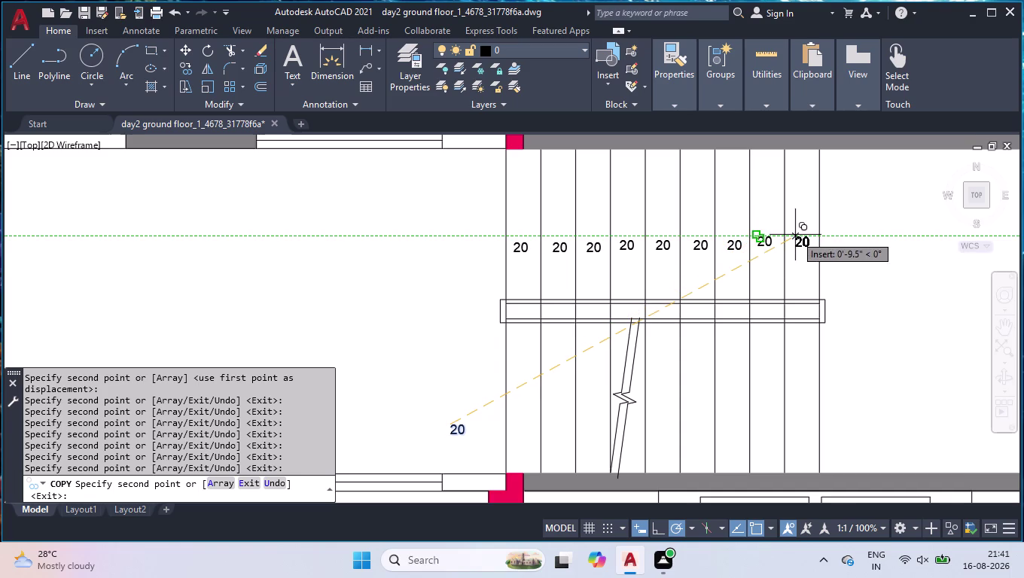
click(795, 235)
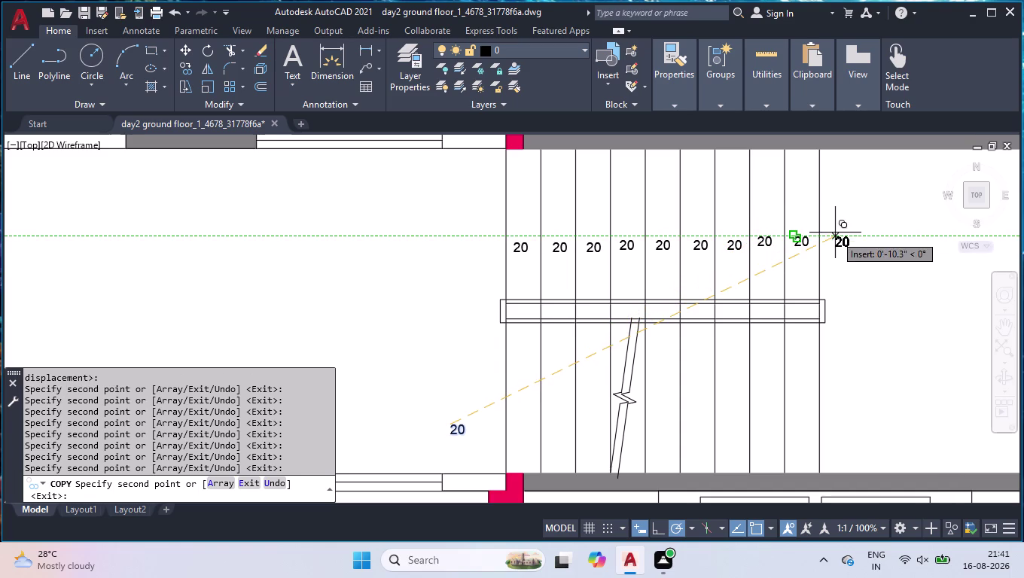
click(835, 237)
scroll(down, 3)
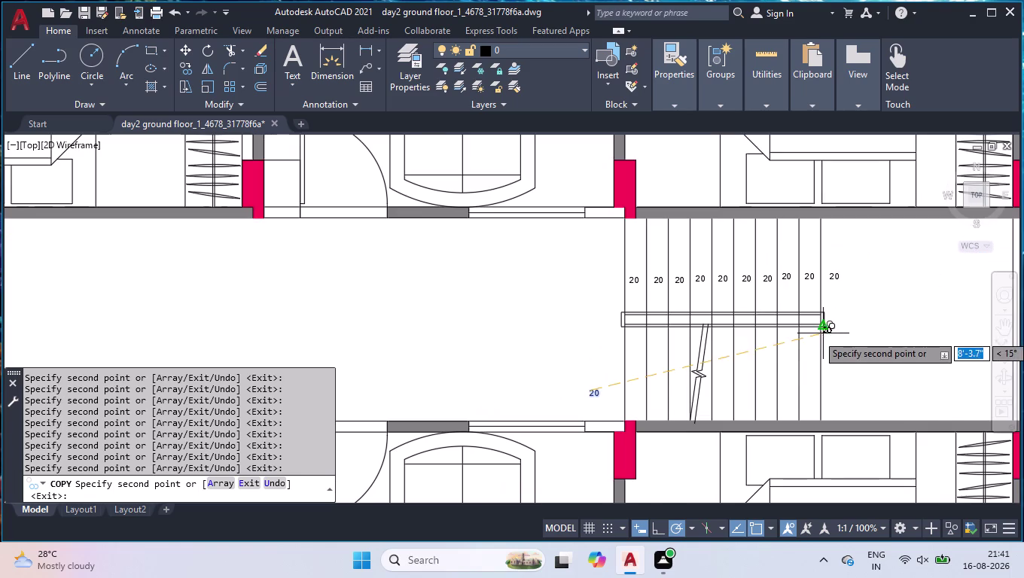
Place '20' copies on the nine lower-flight treads, keep the command window, and finish copying.
scroll(up, 3)
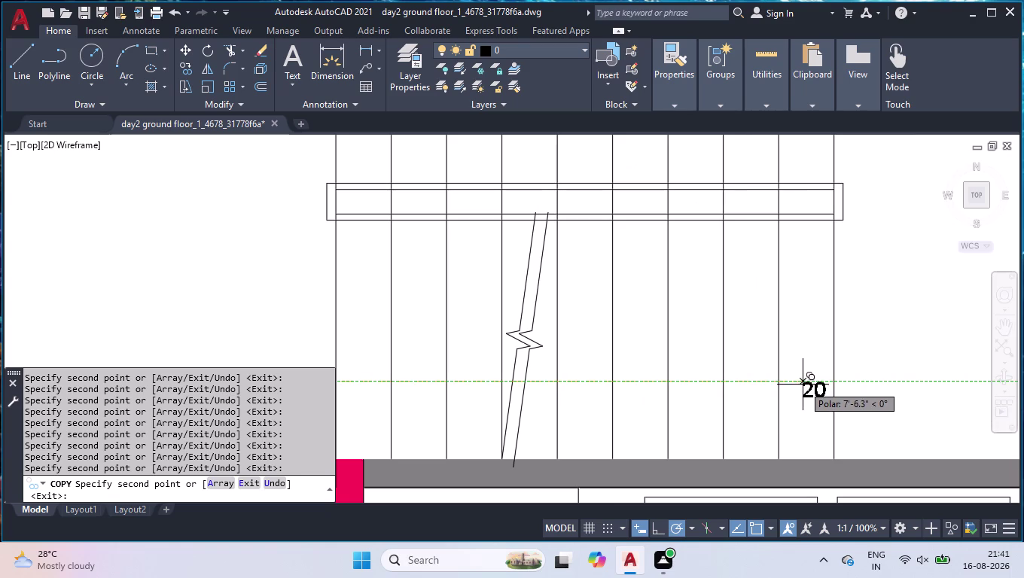
click(799, 386)
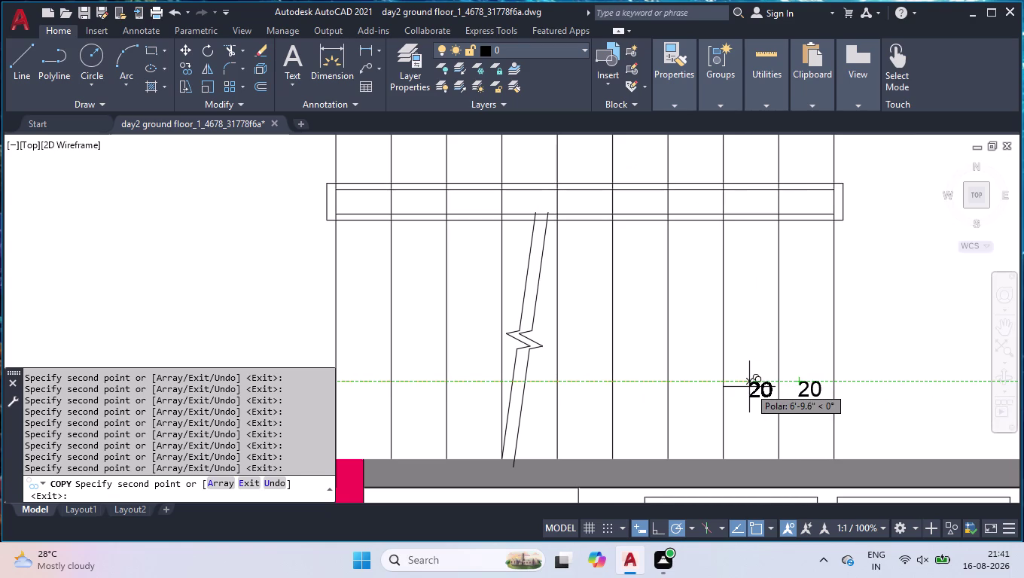
click(749, 387)
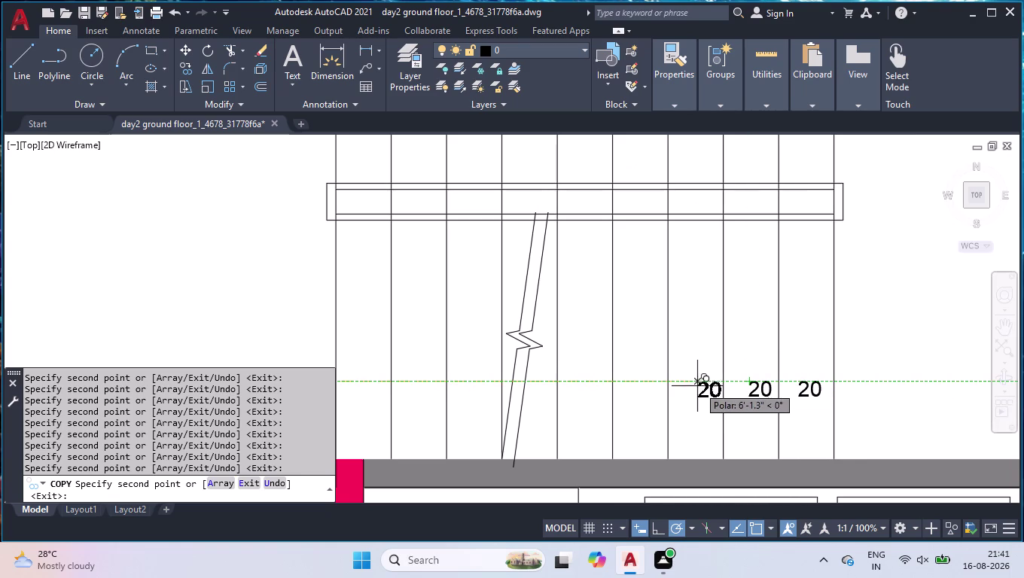
click(691, 383)
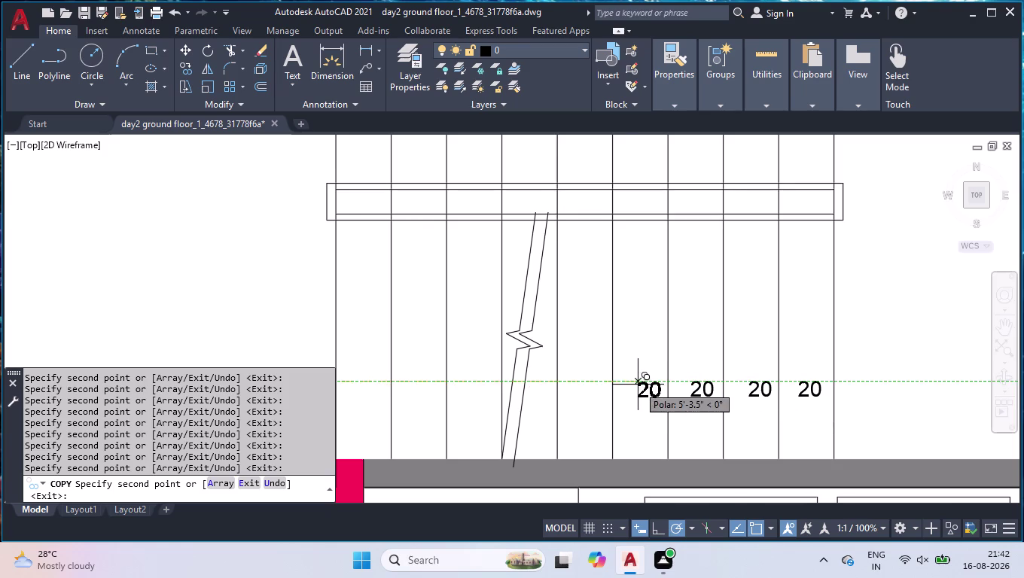
click(637, 384)
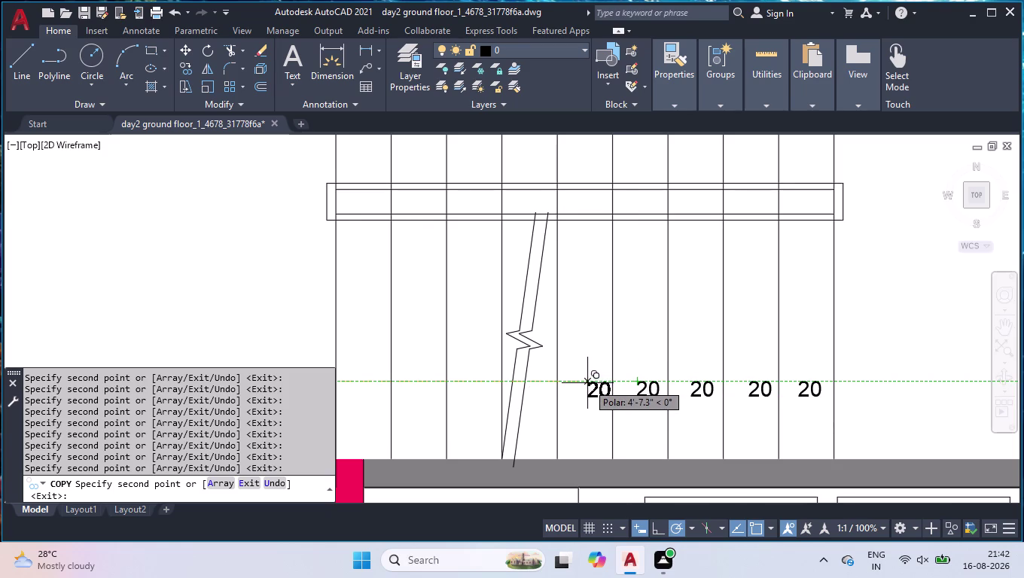
click(588, 384)
click(473, 383)
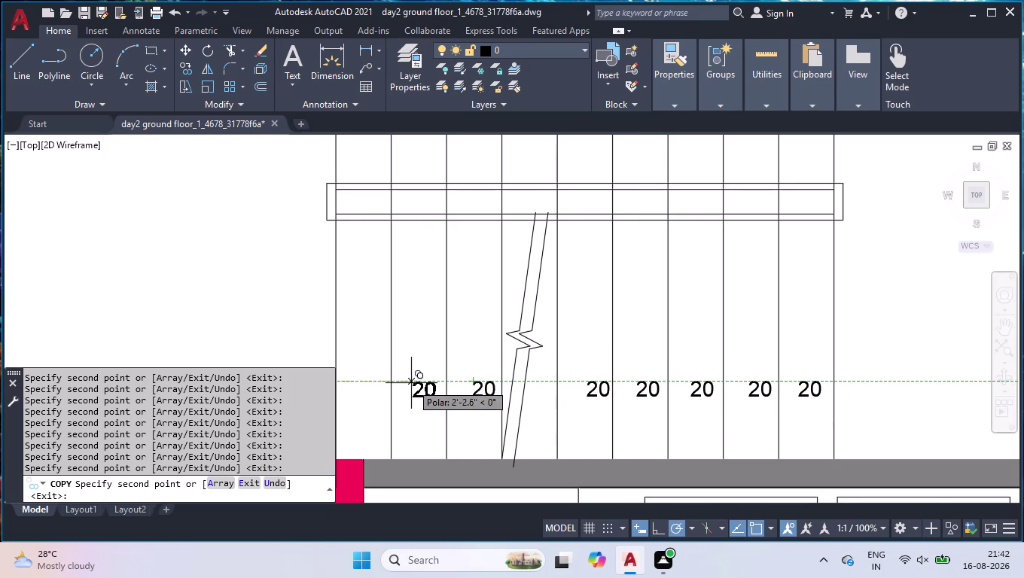
click(406, 381)
click(359, 381)
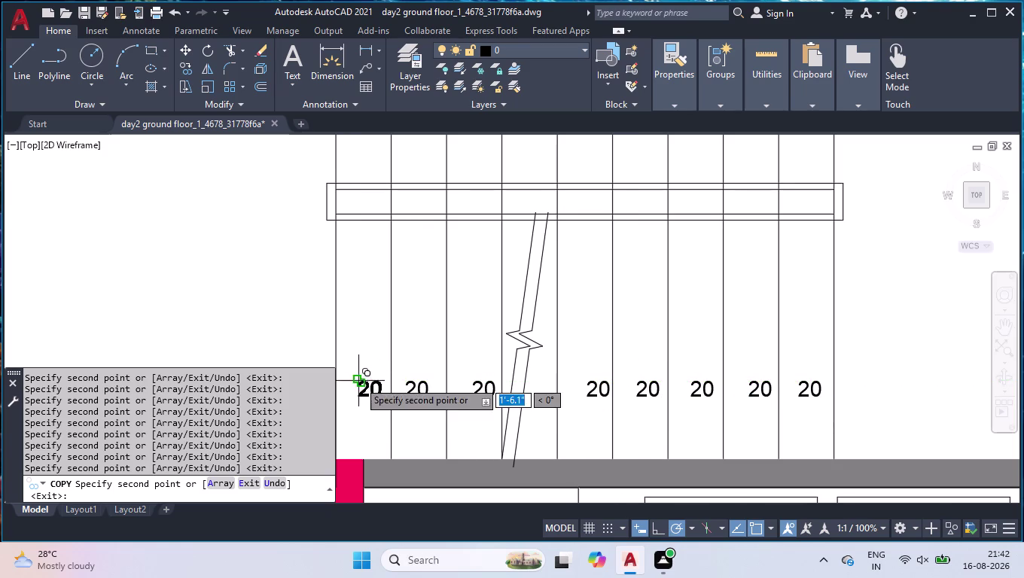
click(16, 387)
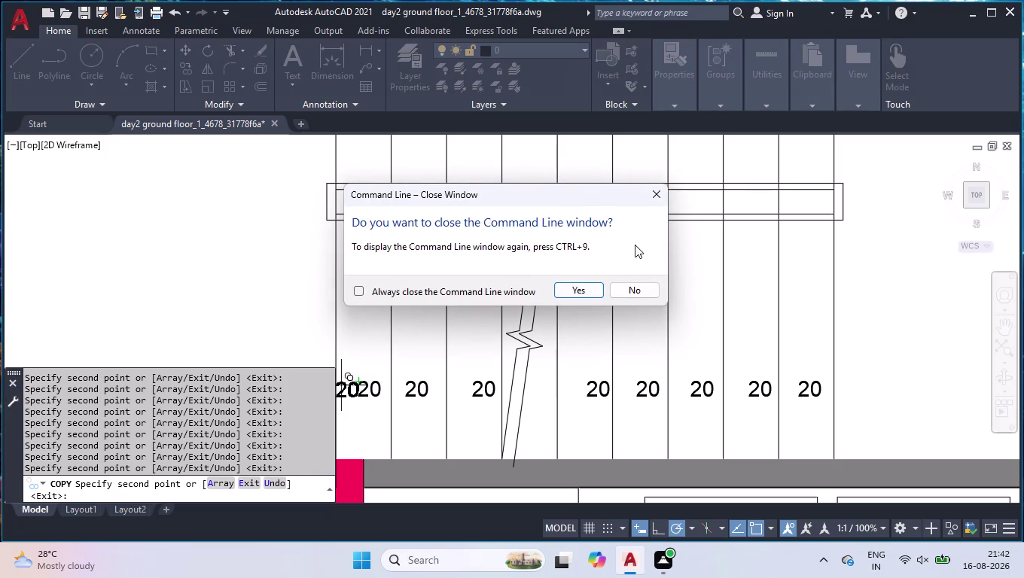
click(653, 199)
key(Return)
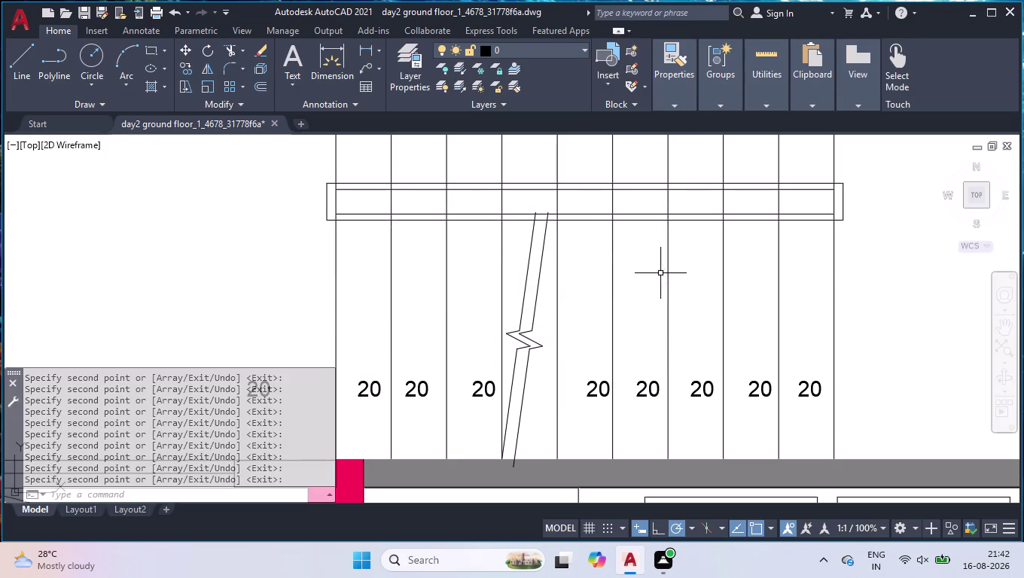
Dock the command line at the bottom of the screen and cancel the stray copy.
drag(182, 363, 181, 382)
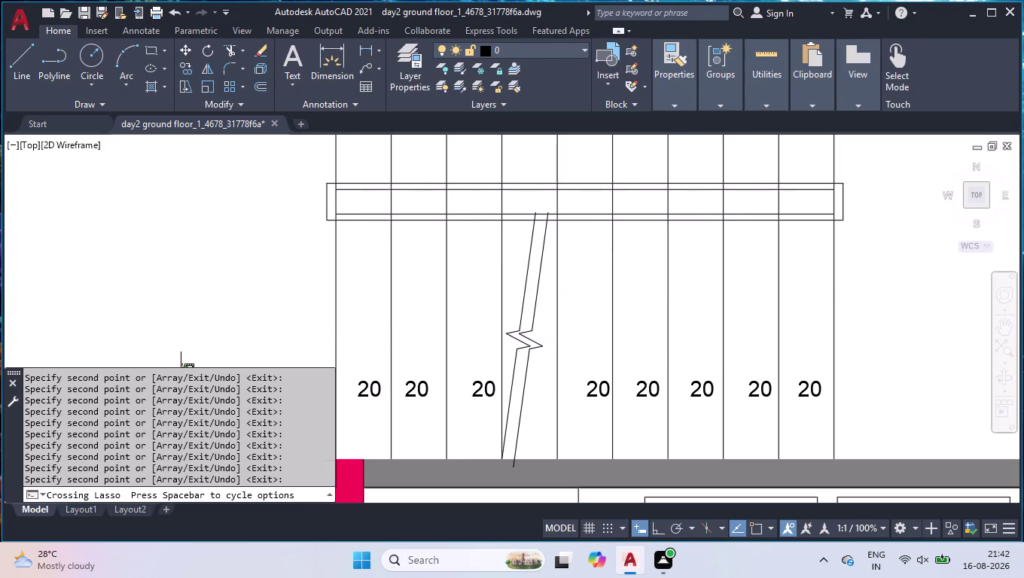
drag(181, 369, 169, 470)
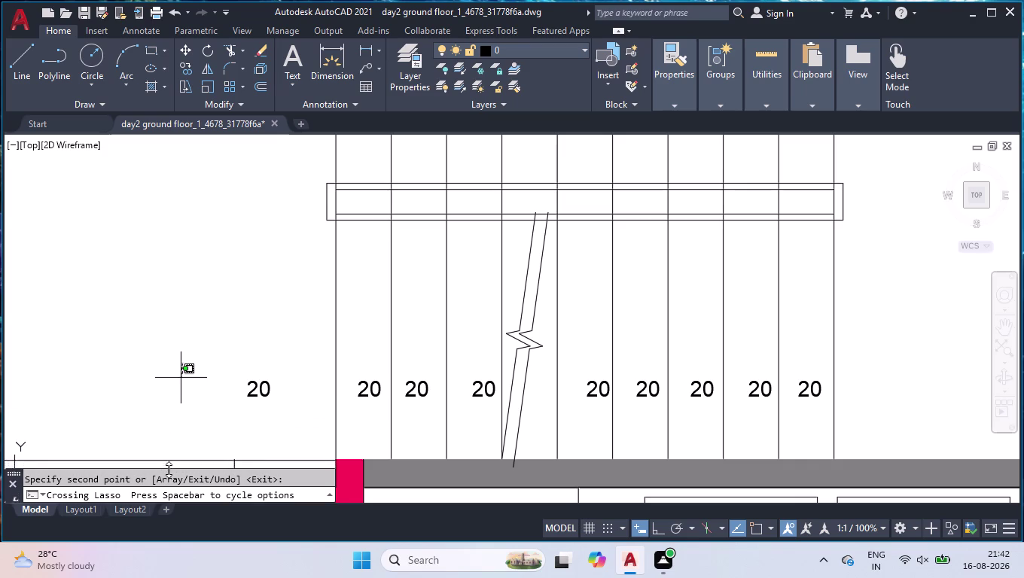
drag(169, 470, 171, 486)
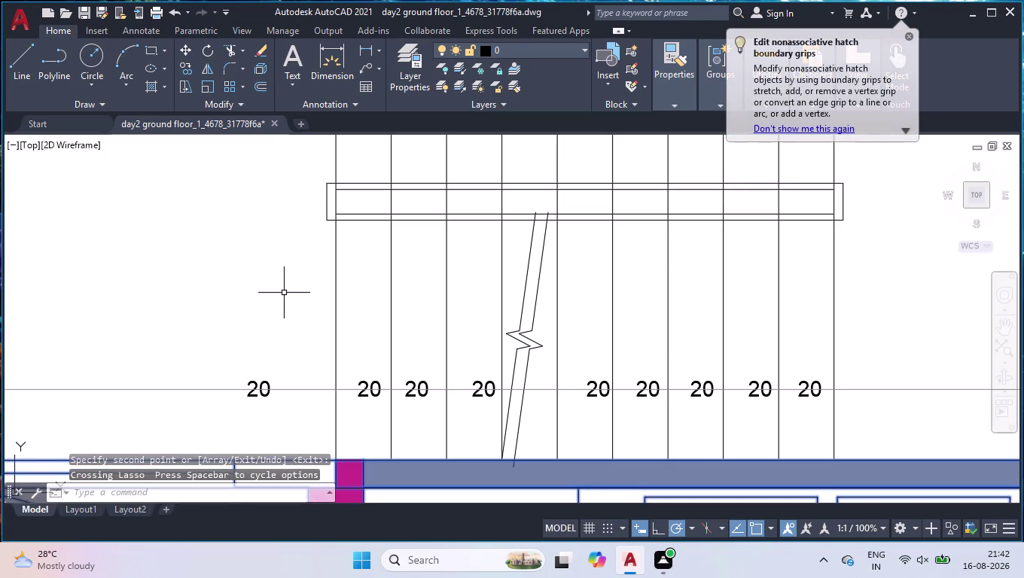
key(Return)
key(Return)
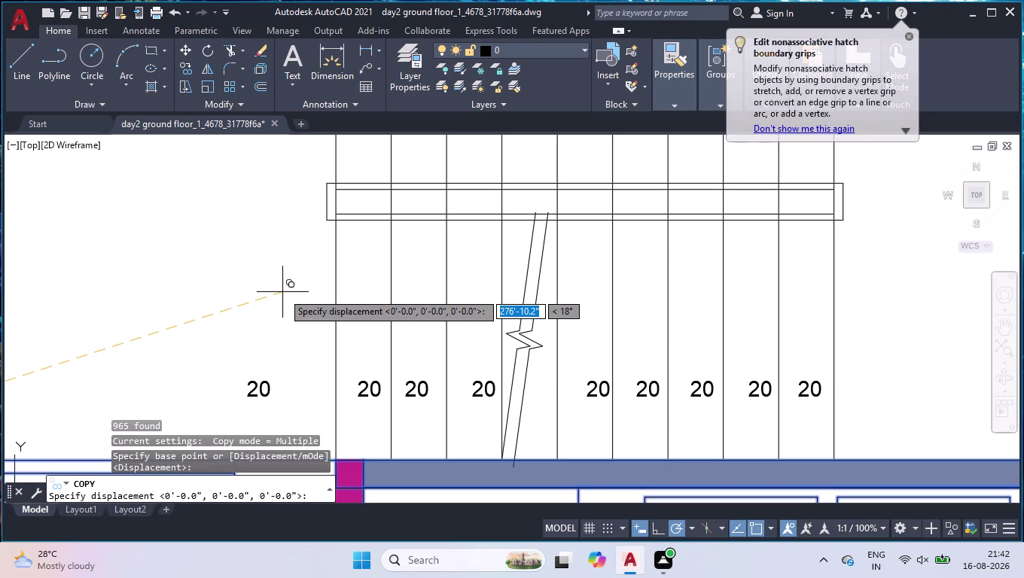
key(Return)
Zoom in on the stair numbers and show the Express Tools tab.
scroll(down, 3)
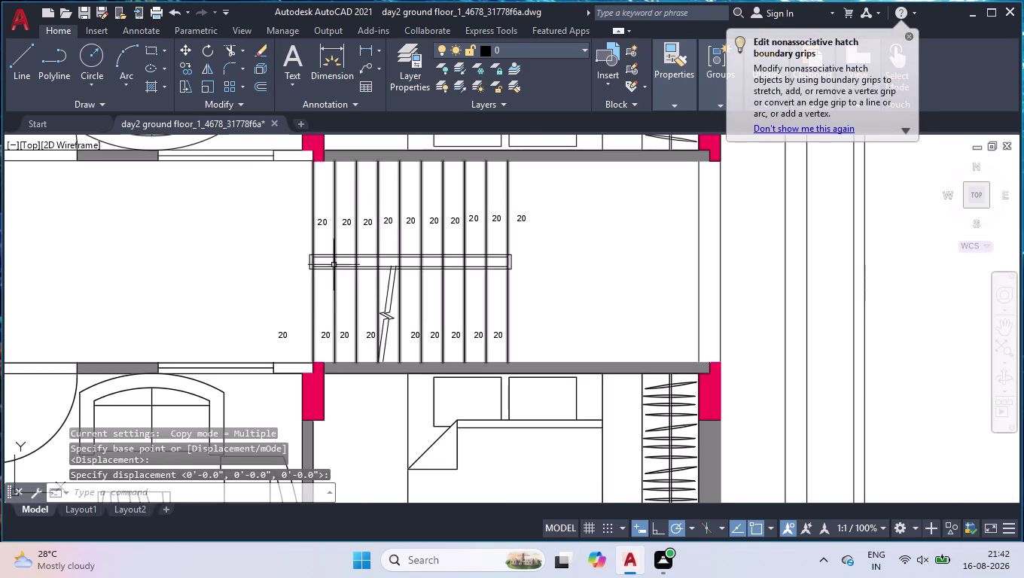
scroll(up, 3)
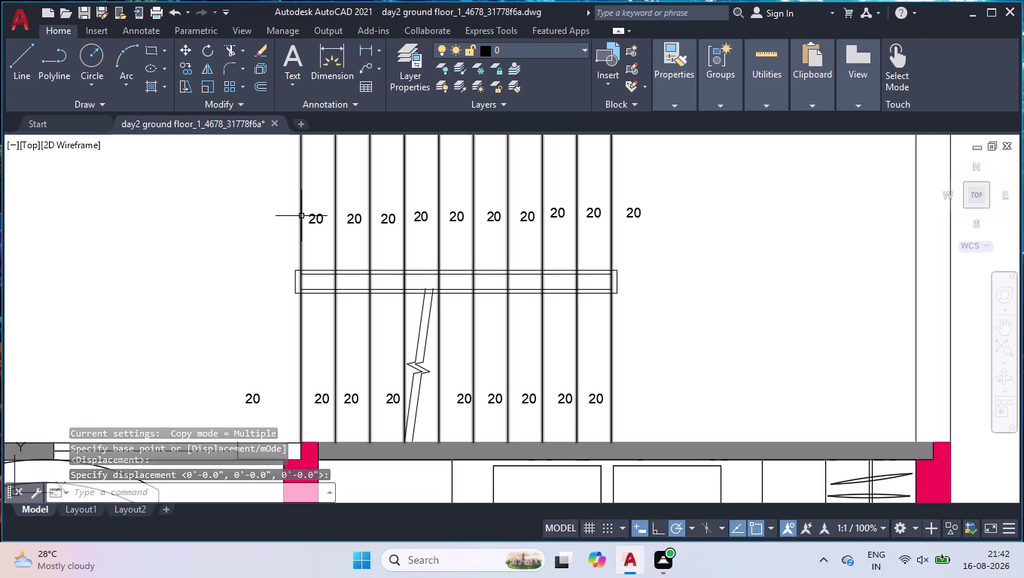
scroll(up, 3)
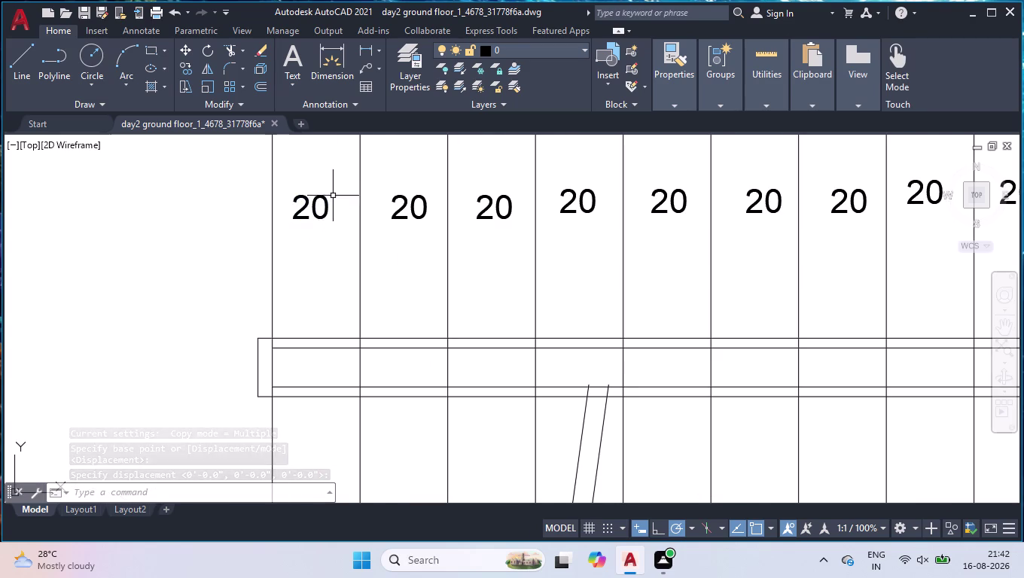
click(501, 34)
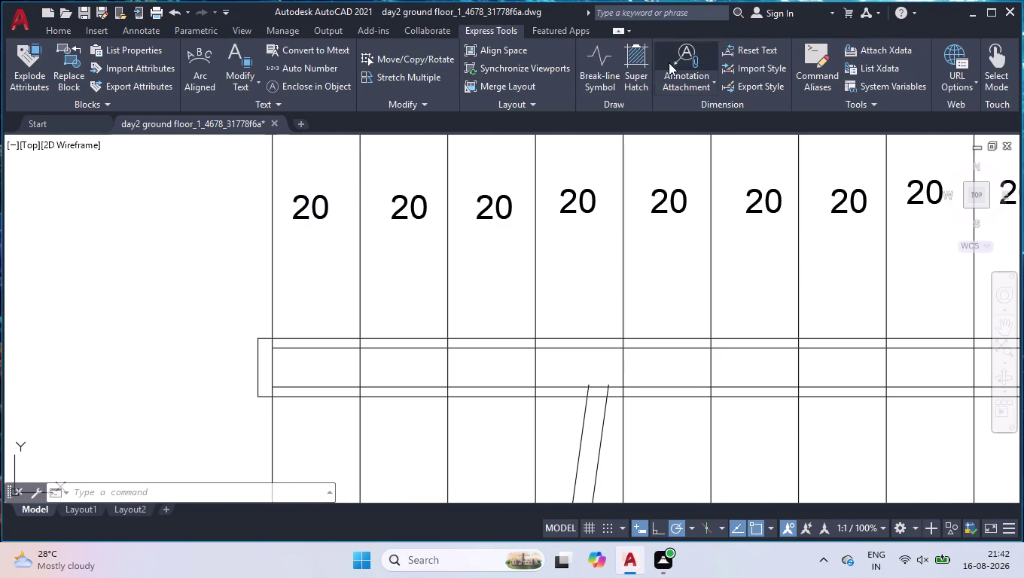
Start Auto Number and select all nineteen tread labels in stair order across both flights.
click(331, 71)
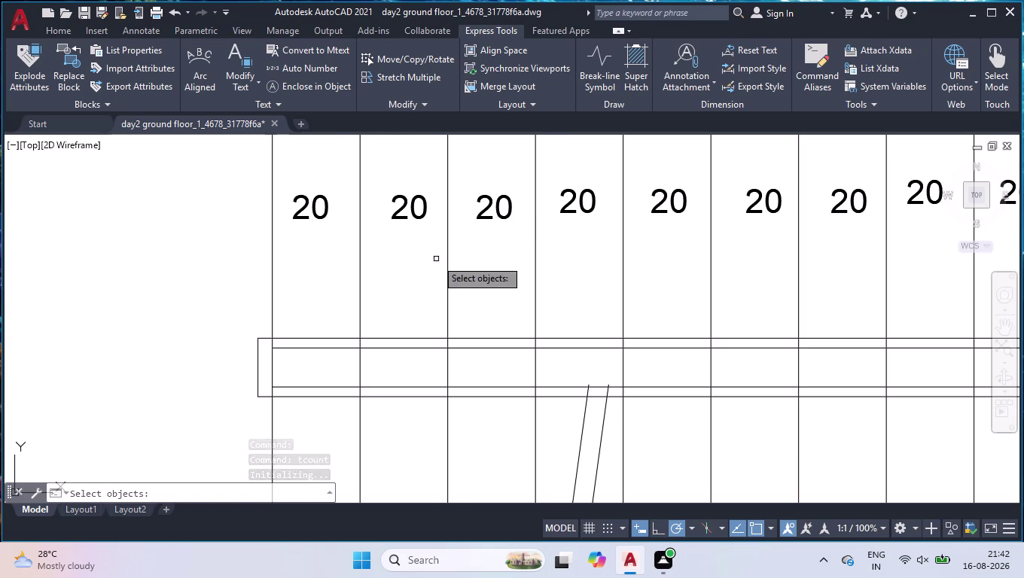
scroll(down, 3)
scroll(down, 3)
click(448, 389)
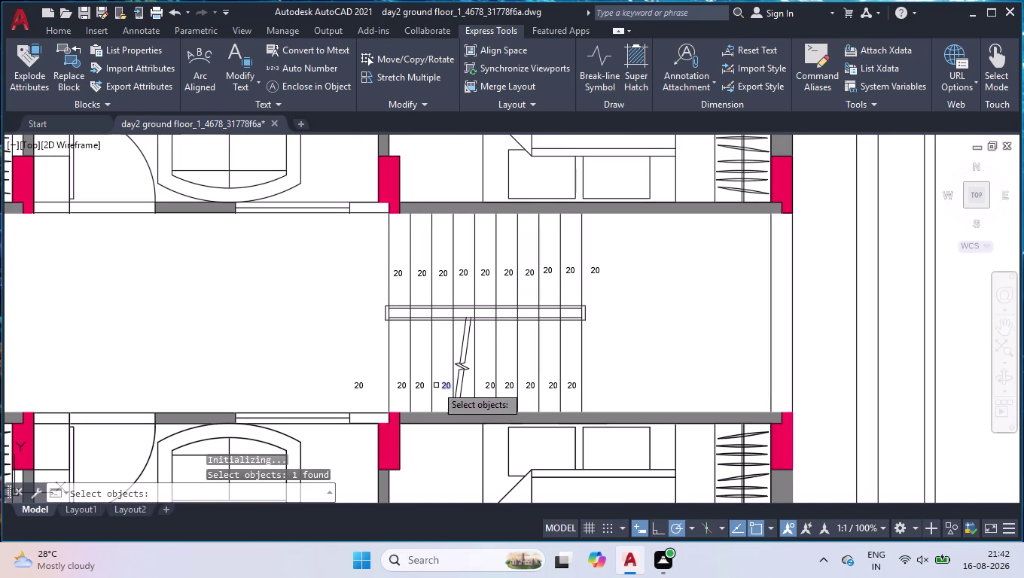
click(422, 386)
click(397, 386)
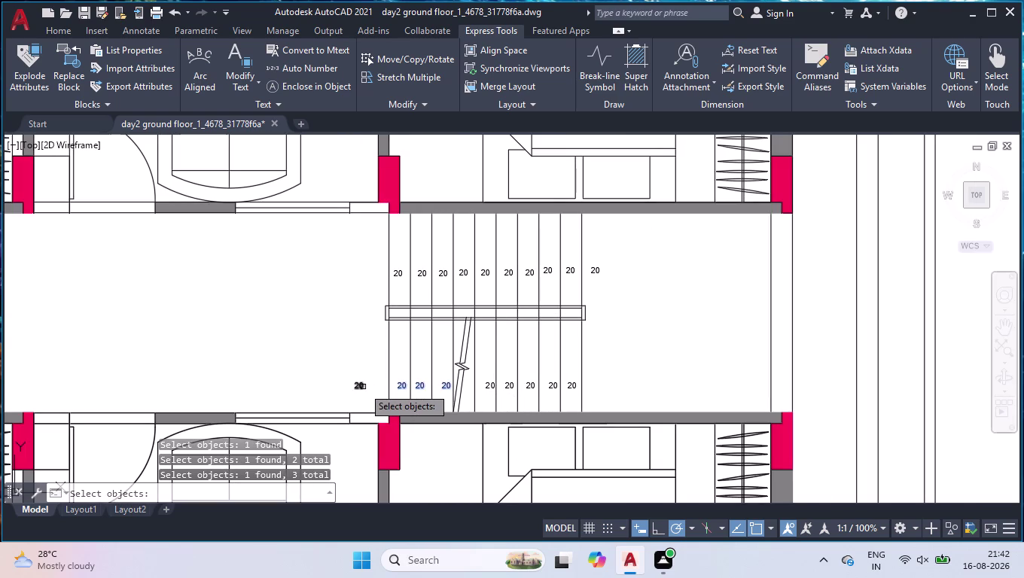
click(363, 388)
click(396, 272)
click(422, 274)
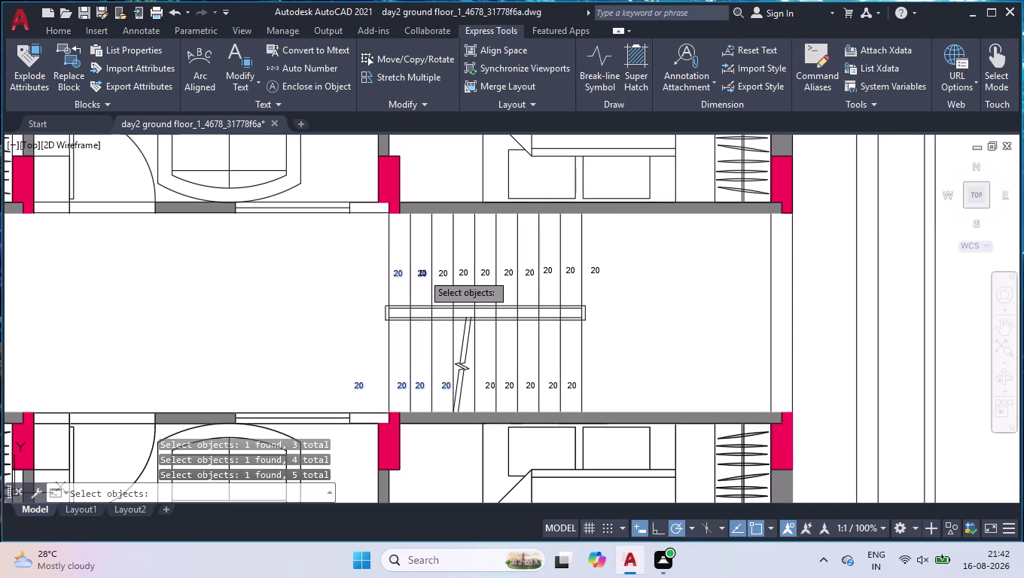
click(443, 276)
click(461, 274)
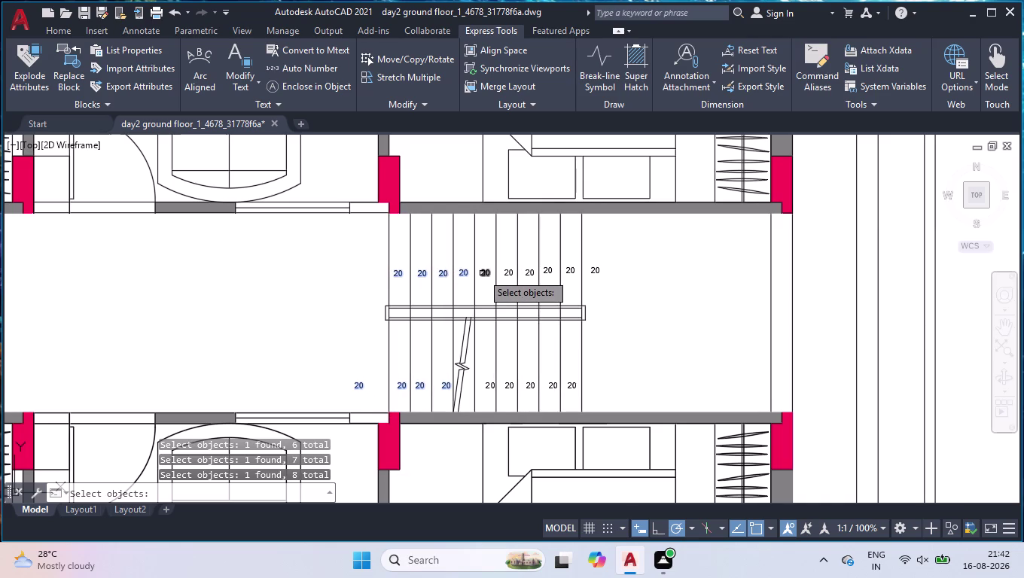
click(482, 274)
click(508, 274)
click(529, 274)
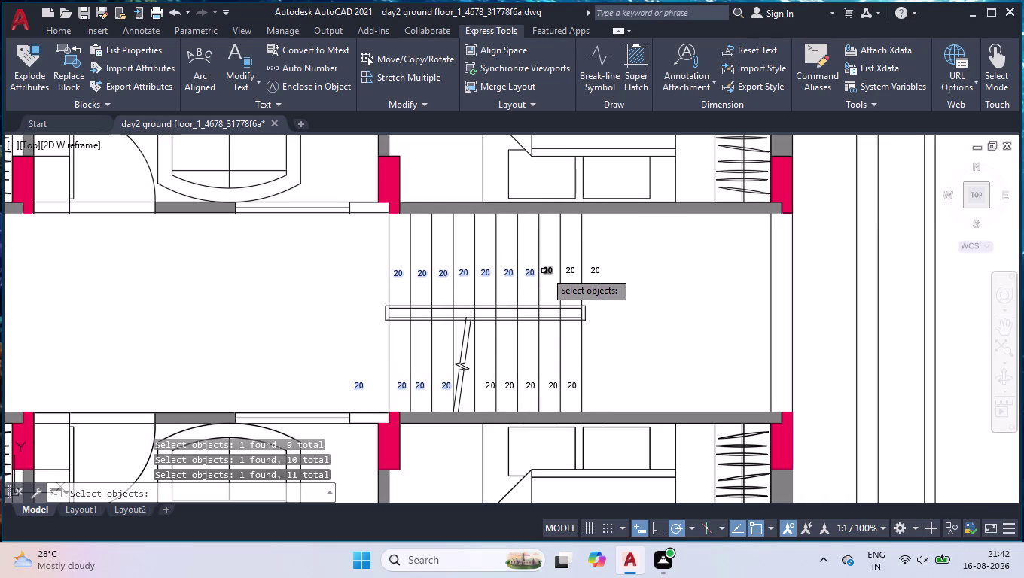
click(545, 272)
click(565, 273)
click(595, 271)
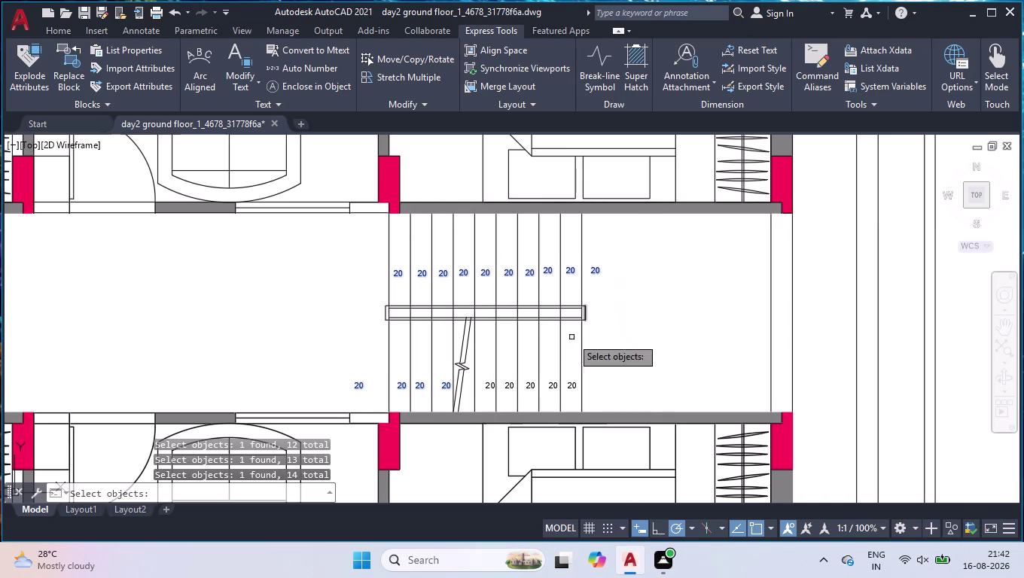
click(571, 384)
click(553, 388)
click(528, 388)
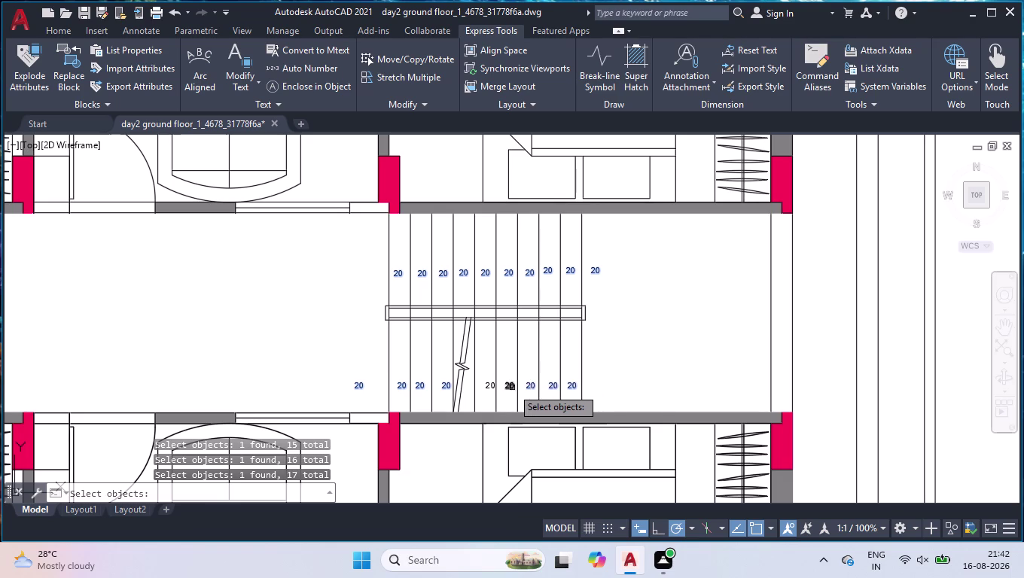
click(512, 388)
click(491, 386)
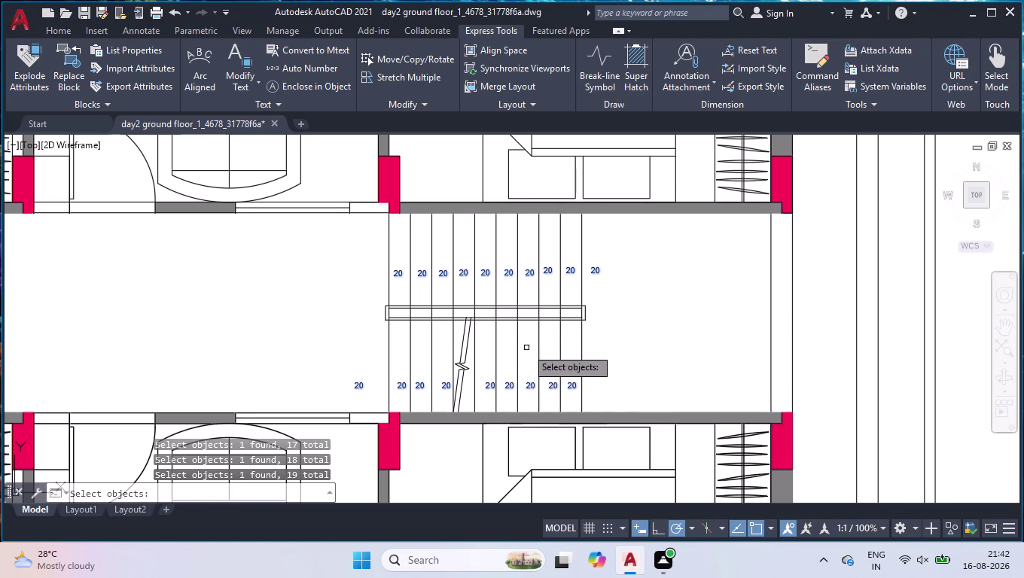
key(Return)
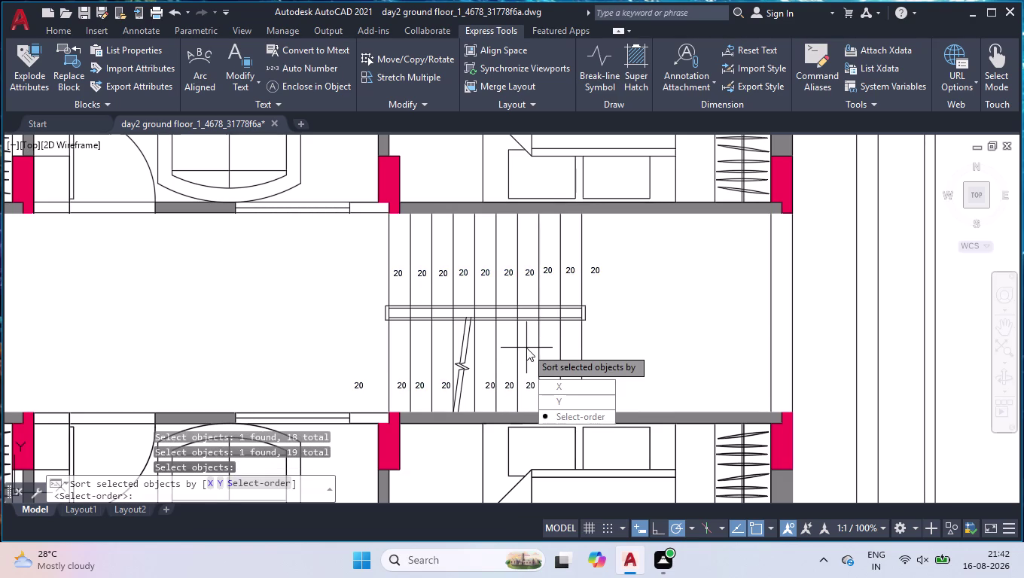
Number the labels in picking order from 17 with increment 1, overwriting the existing text.
drag(542, 416, 526, 348)
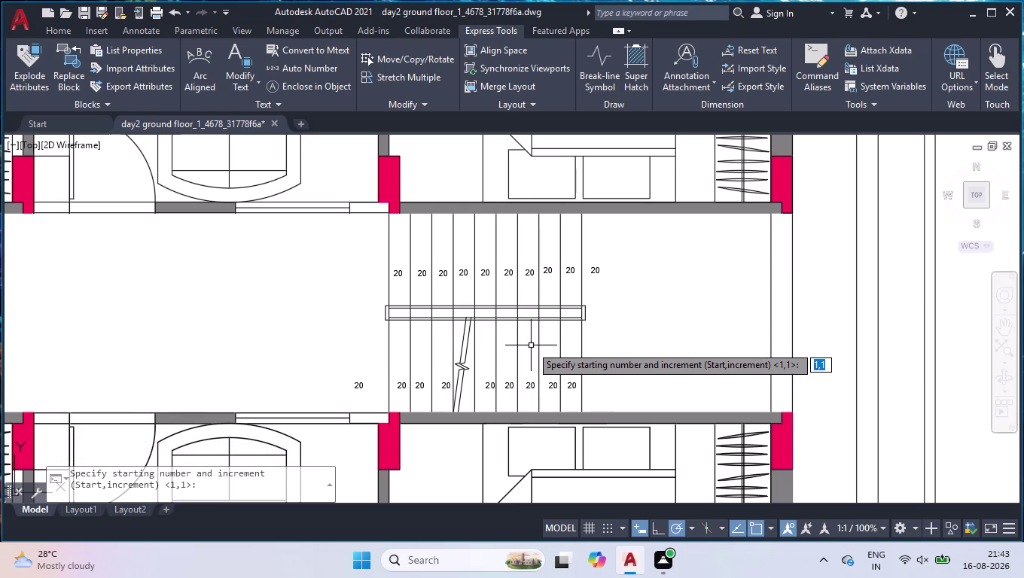
text(17)
text(,1)
key(Return)
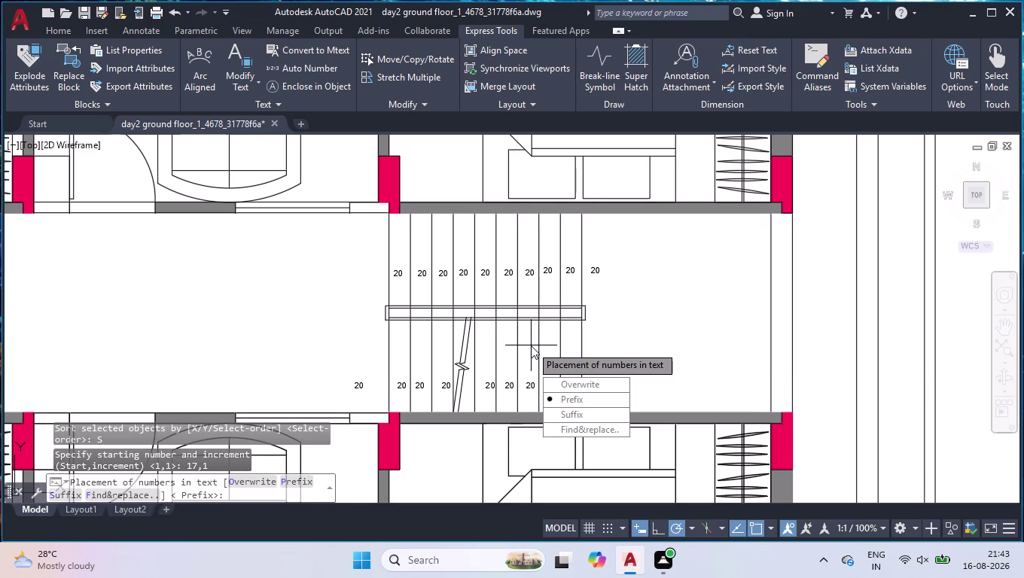
drag(583, 386, 531, 346)
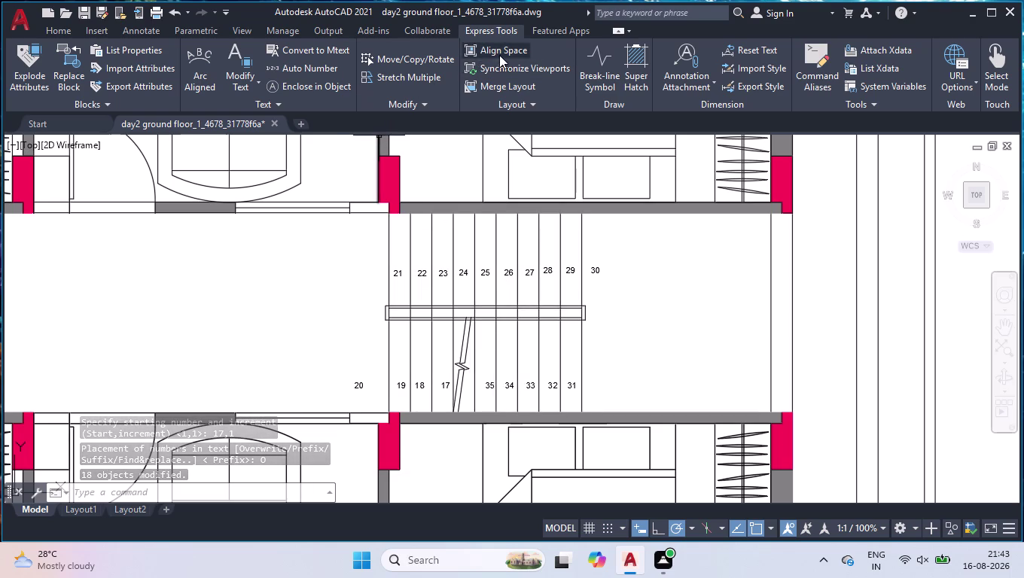
click(310, 81)
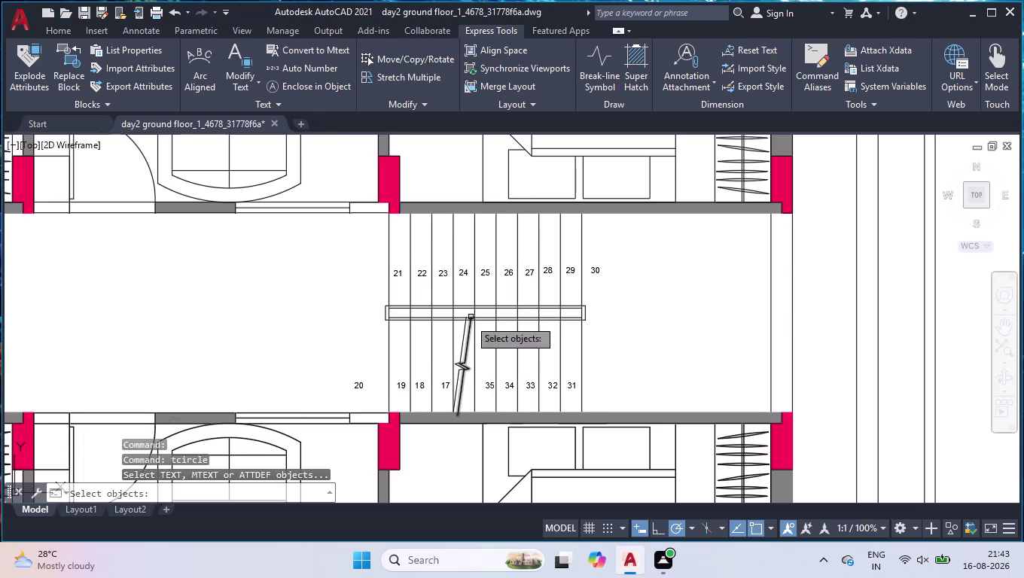
Enclose tread number 17 in a circle using the default offset.
click(442, 386)
right_click(375, 344)
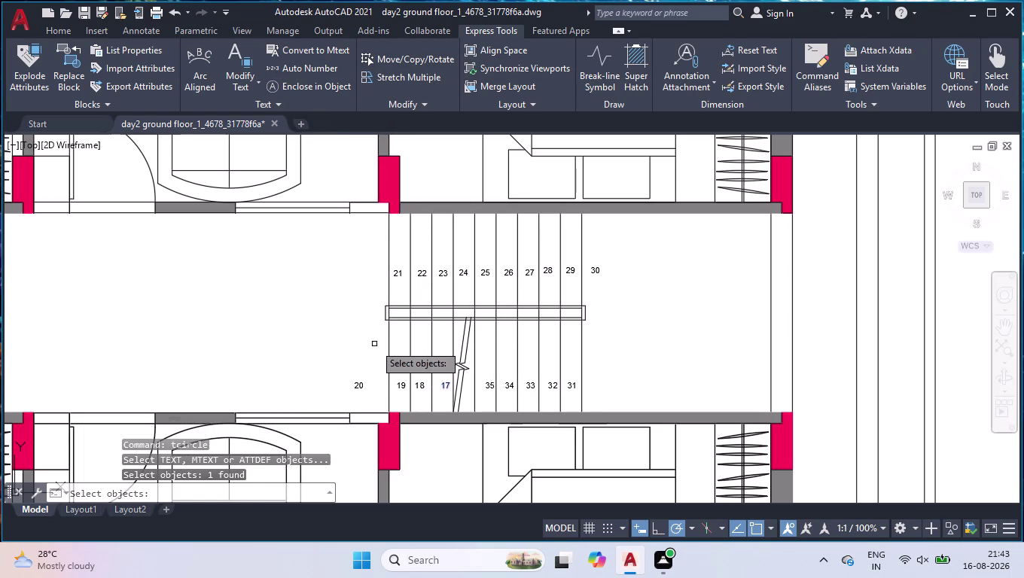
click(367, 357)
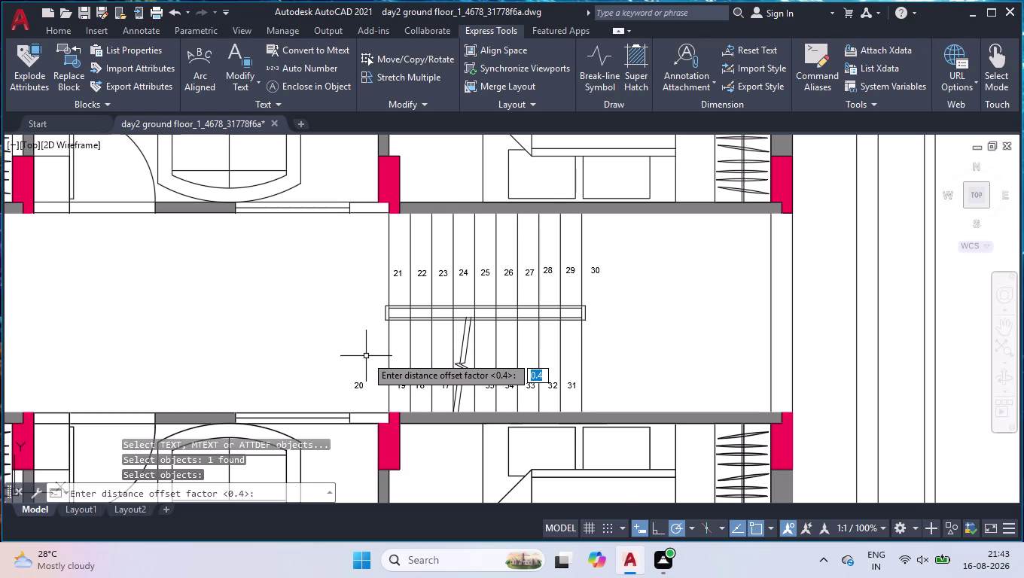
key(space)
key(space)
key(space)
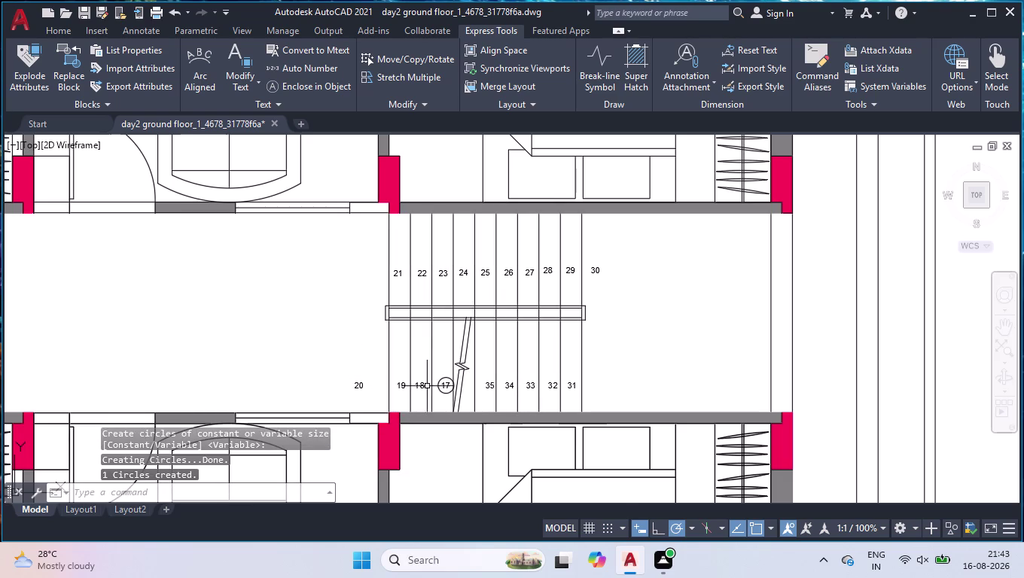
Enclose the remaining tread numbers, 18 through 35, in circles with the default offset.
click(283, 84)
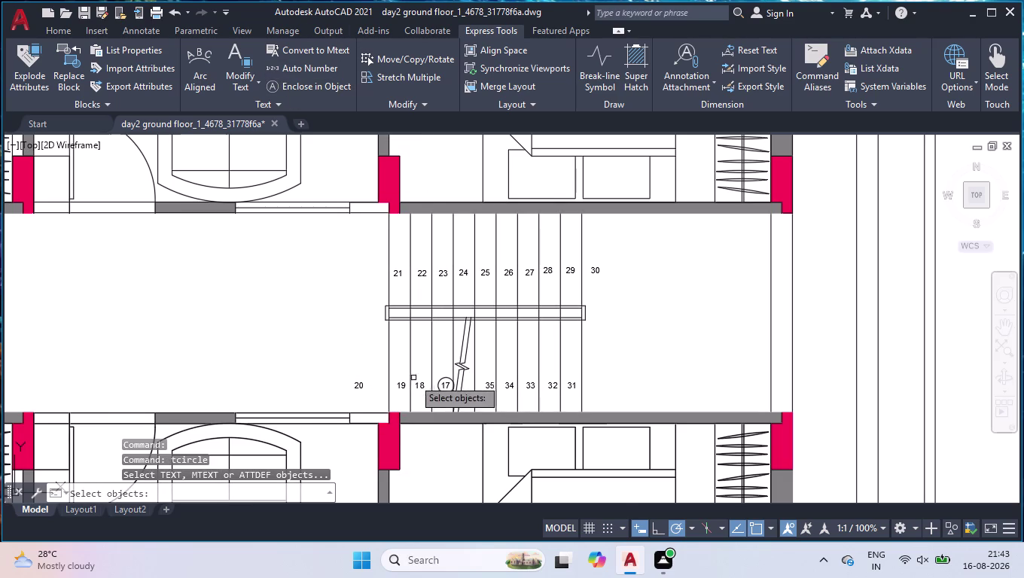
click(418, 387)
click(406, 384)
click(360, 387)
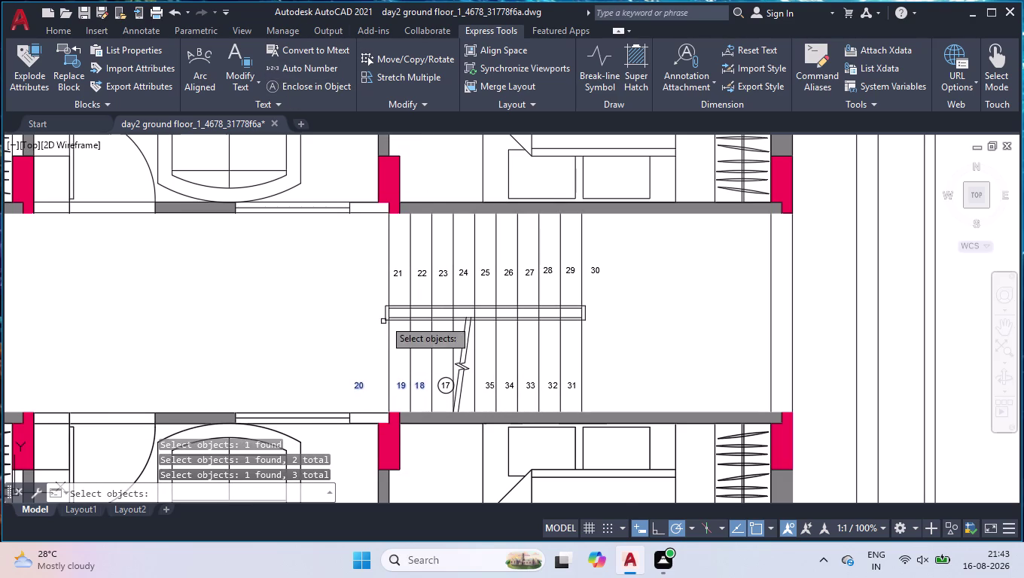
click(397, 276)
click(421, 272)
click(445, 276)
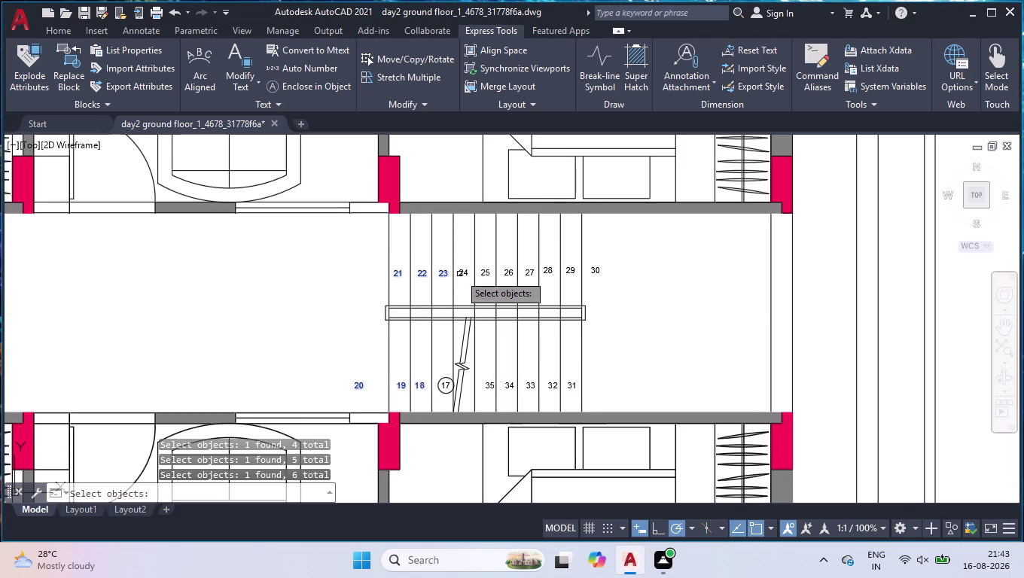
click(465, 270)
click(481, 275)
click(511, 275)
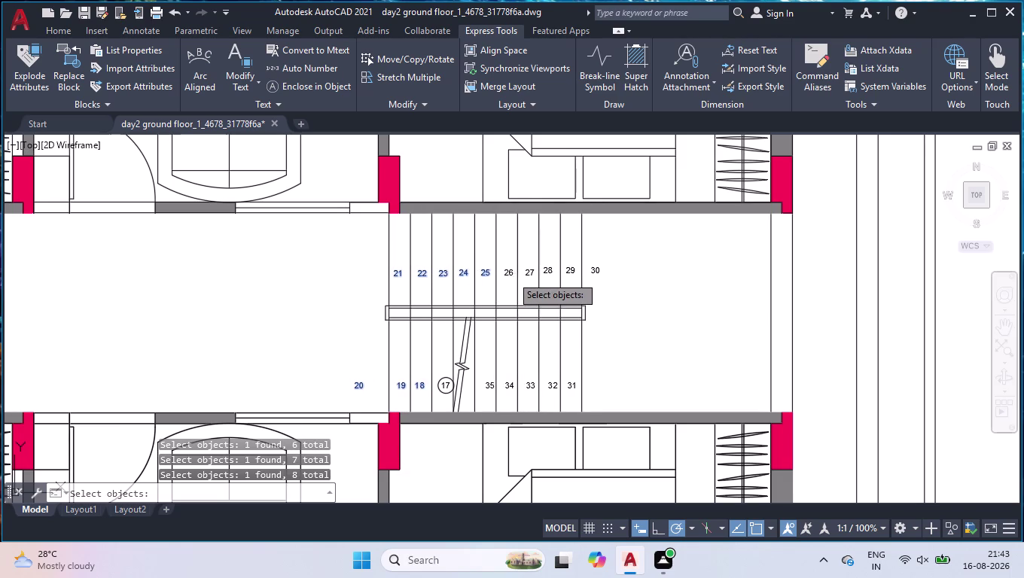
click(529, 272)
click(545, 272)
click(567, 271)
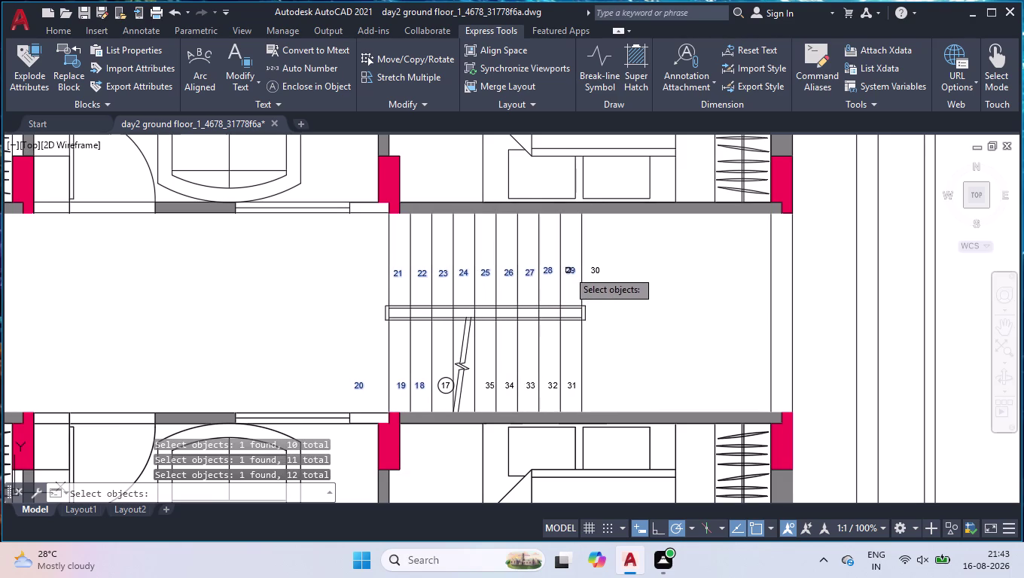
click(595, 272)
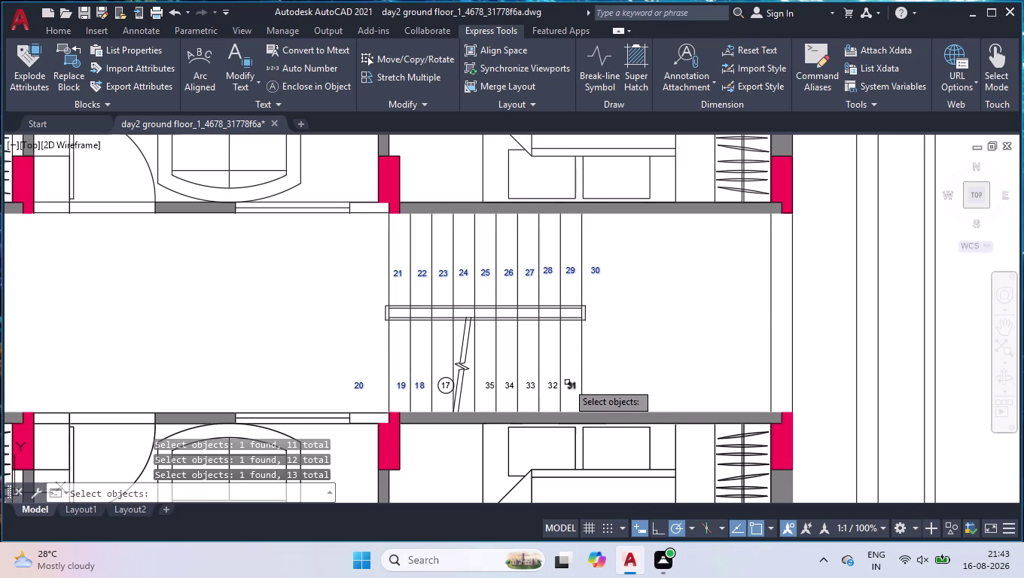
click(572, 389)
click(551, 384)
click(531, 387)
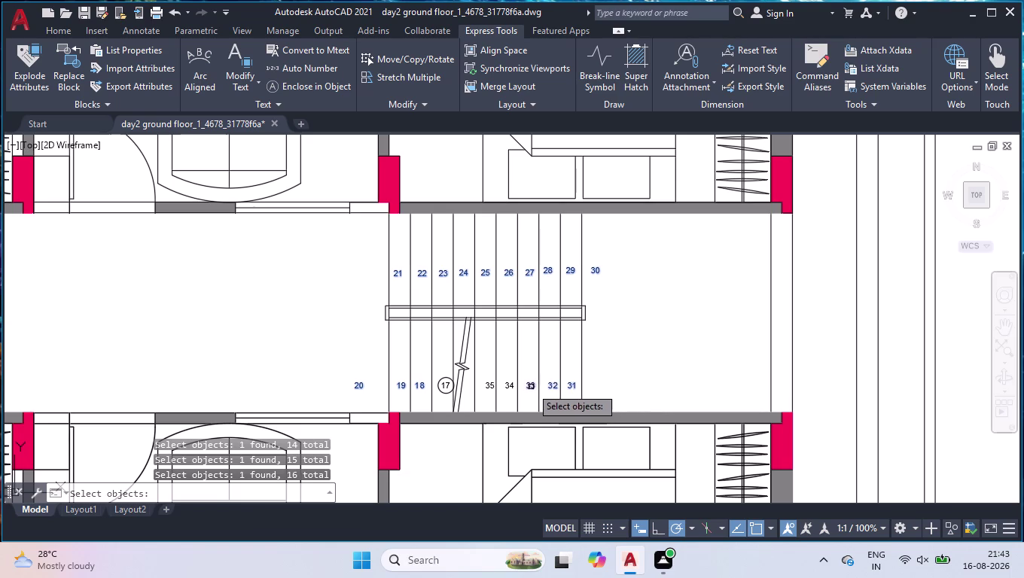
click(511, 388)
click(487, 387)
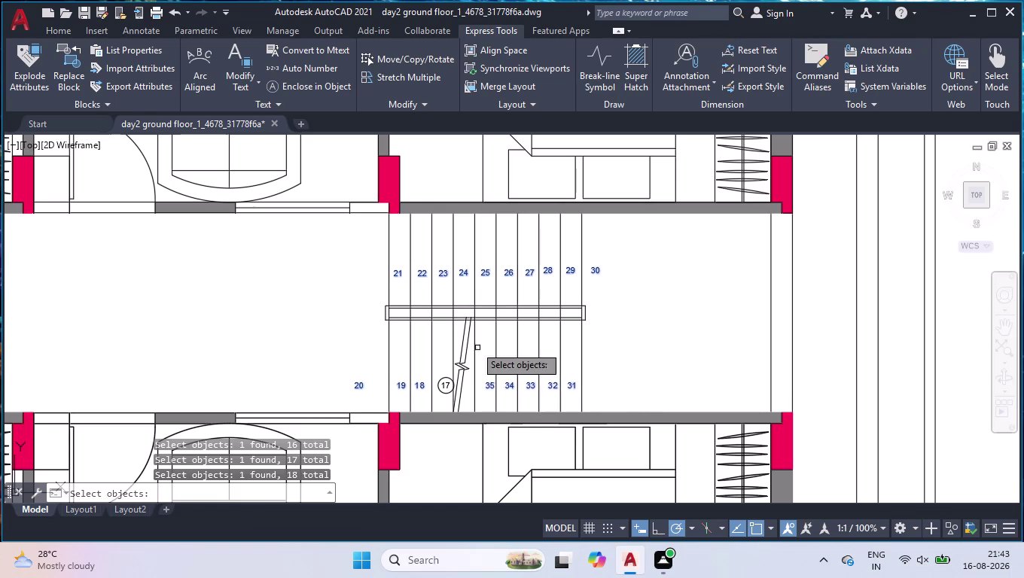
key(Return)
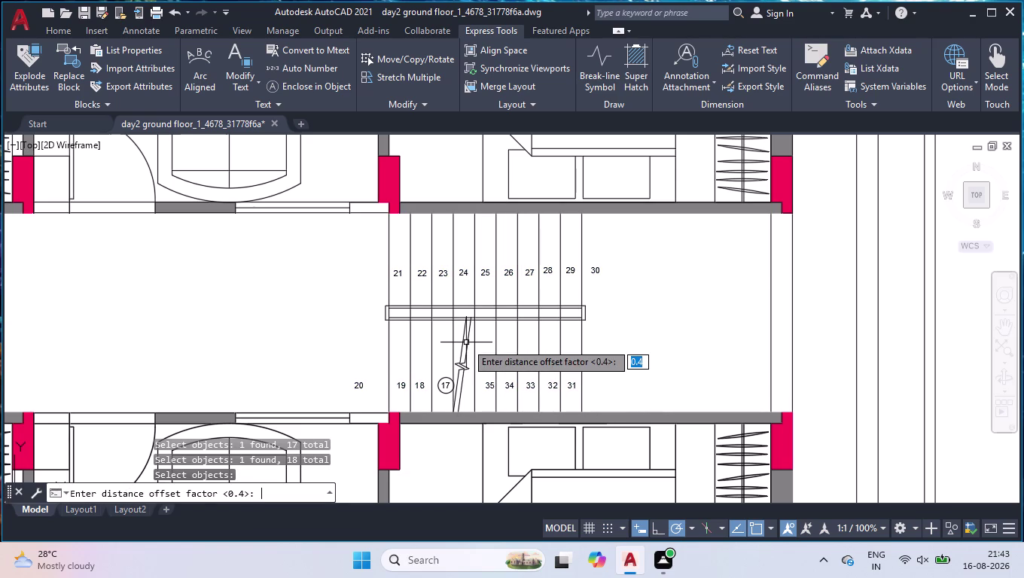
key(Return)
key(Return)
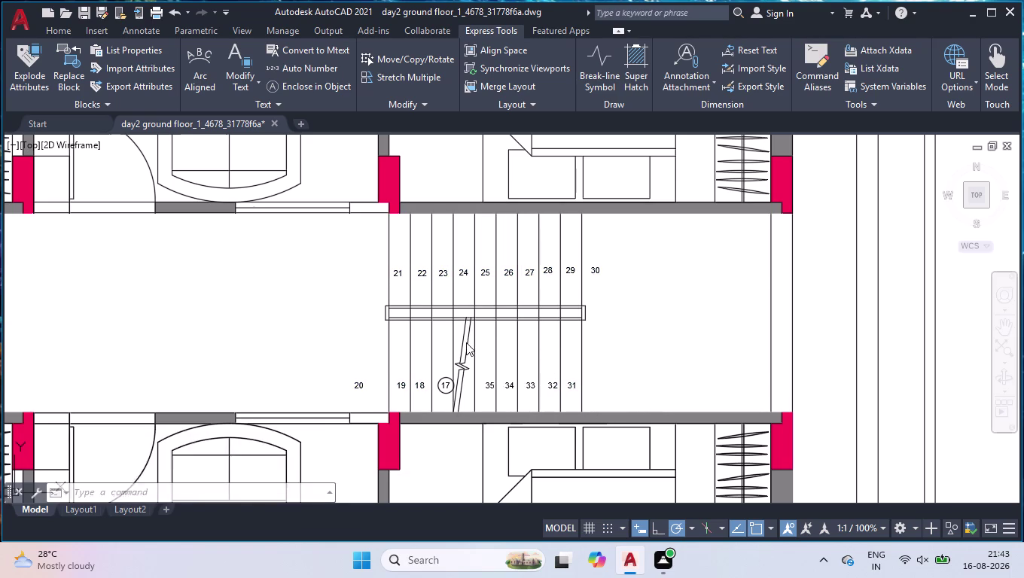
key(Return)
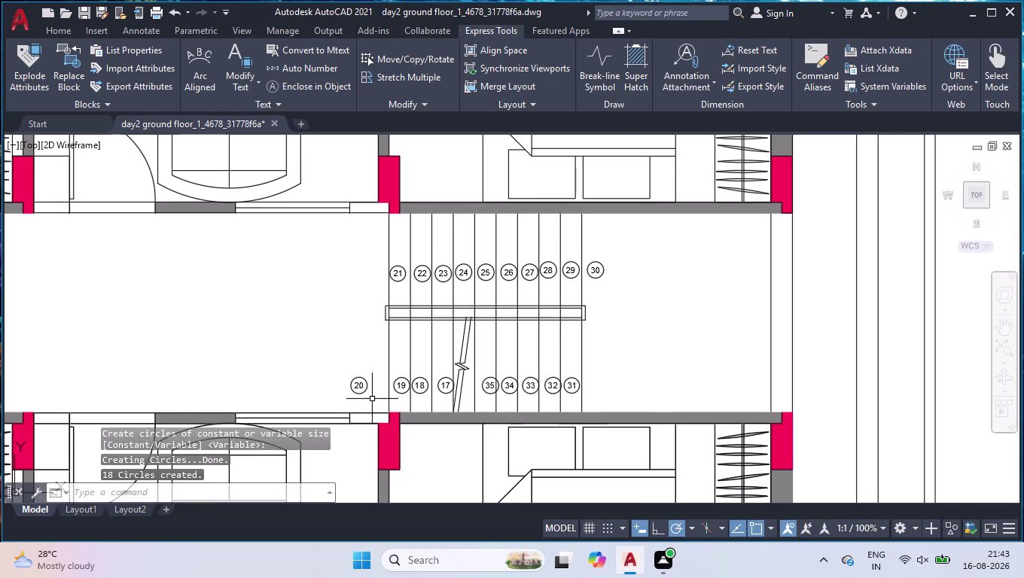
scroll(up, 3)
click(371, 351)
click(298, 387)
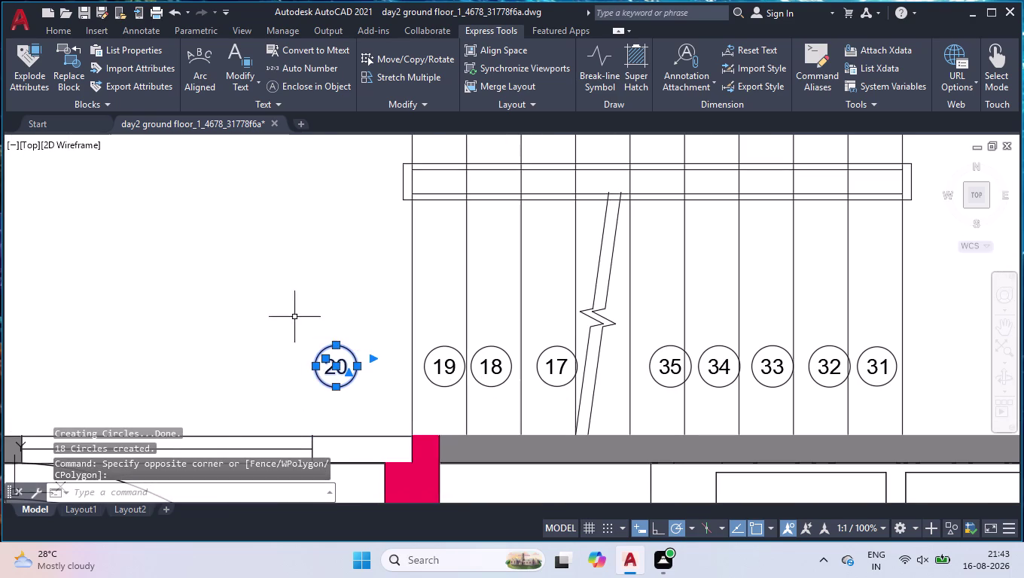
right_click(289, 308)
click(336, 410)
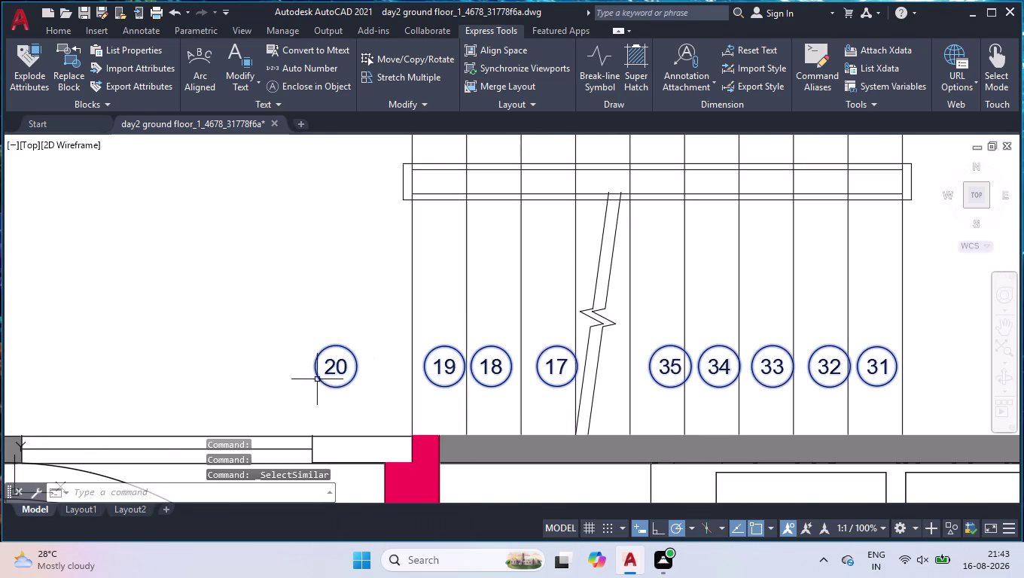
scroll(down, 3)
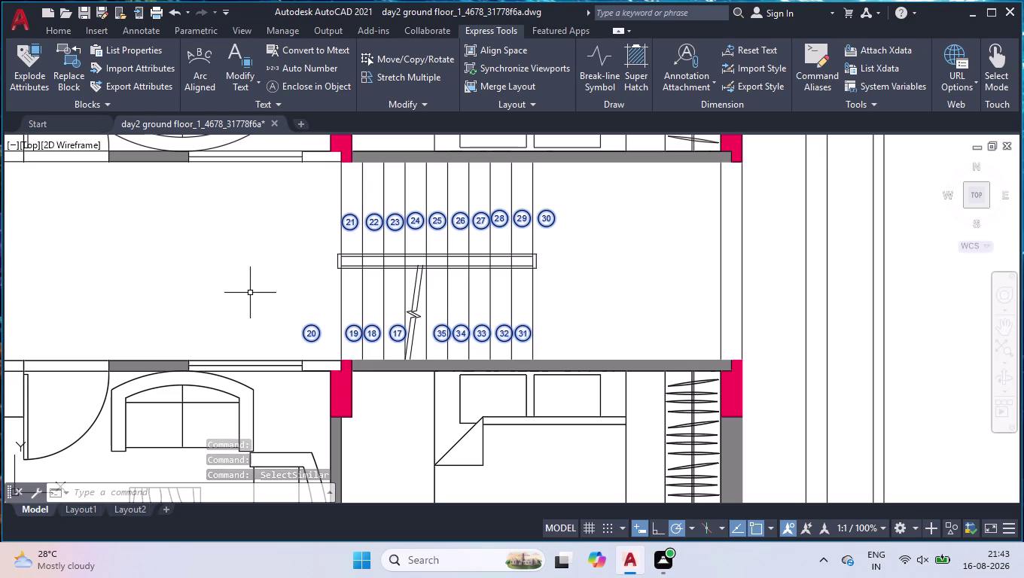
key(ctrl+1)
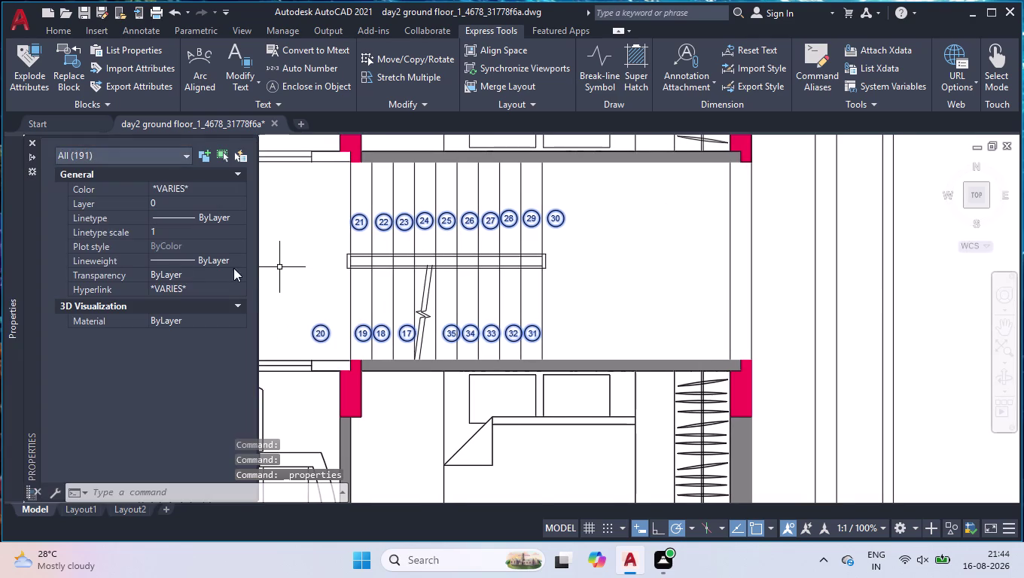
click(195, 186)
click(203, 187)
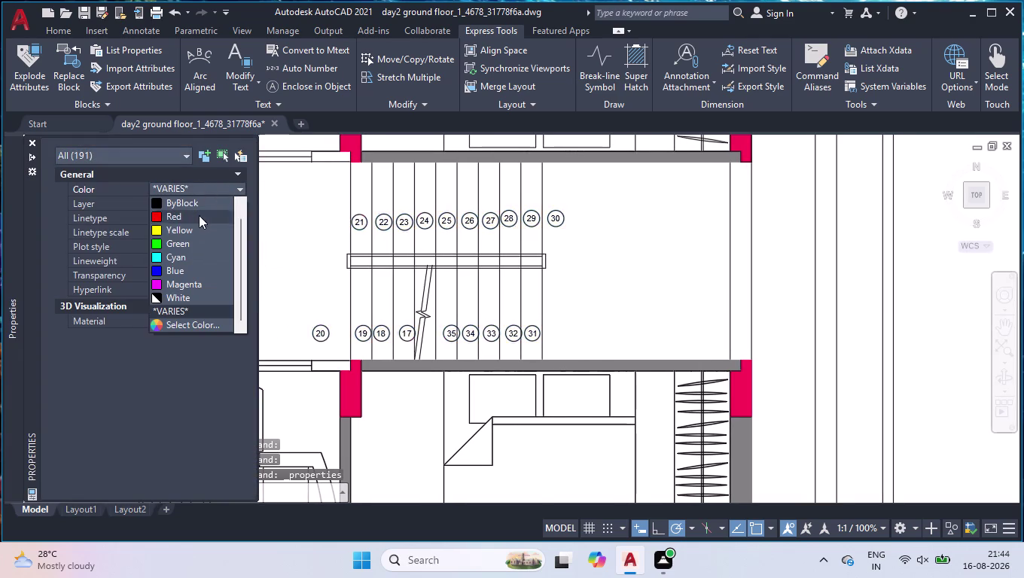
click(192, 254)
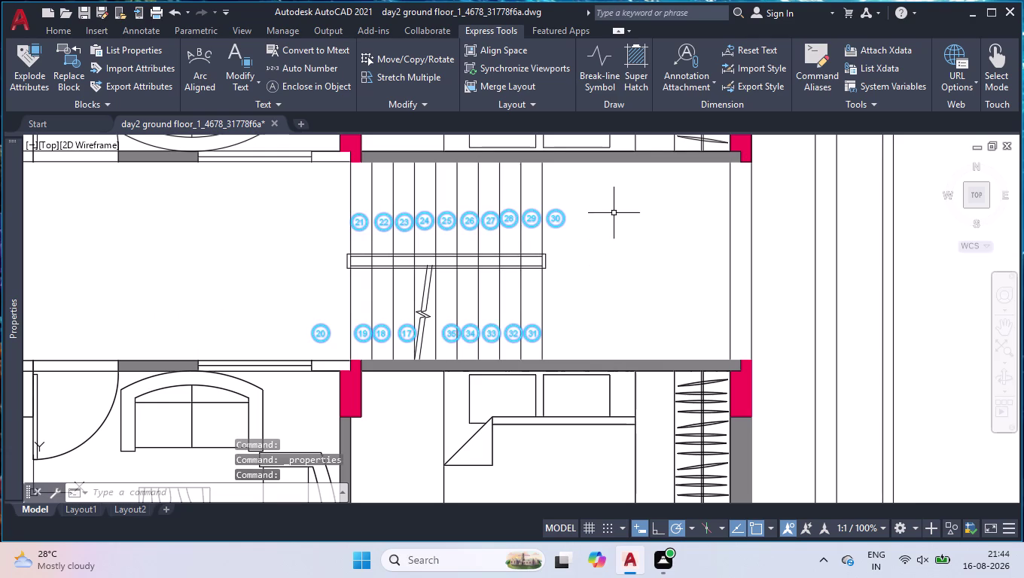
click(603, 194)
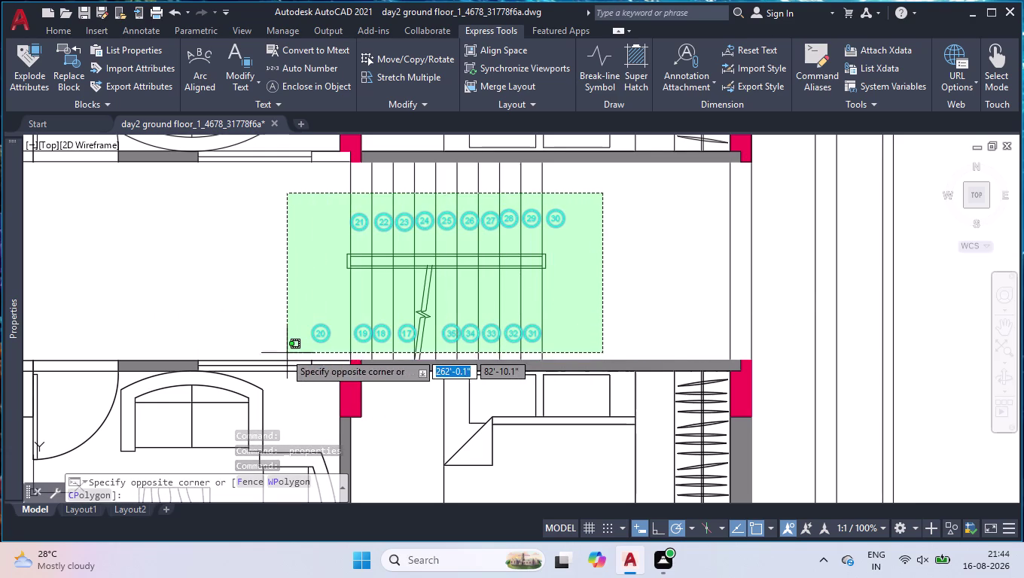
click(280, 350)
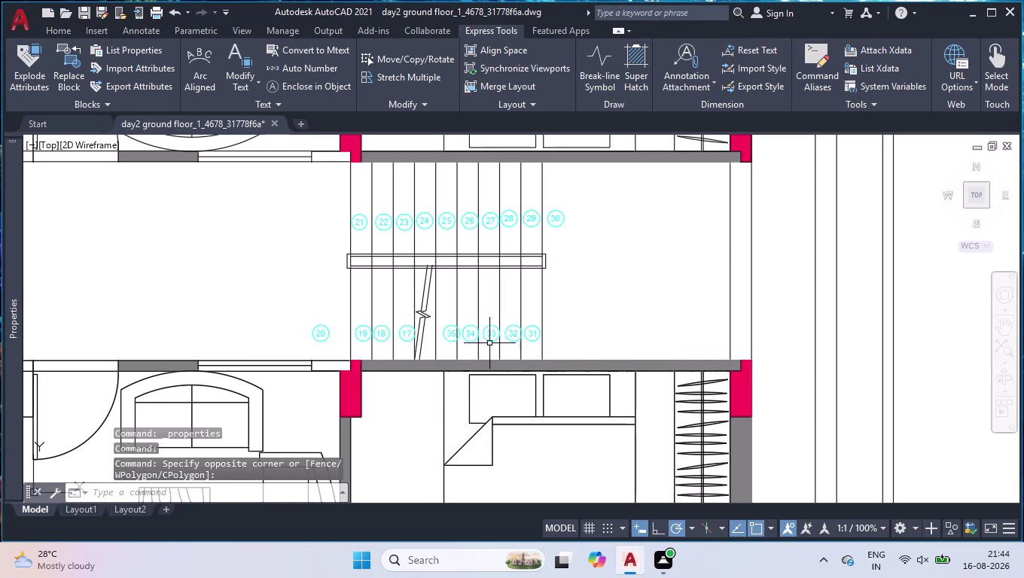
Select and inspect the circle around number 17, then clear the selection.
scroll(up, 3)
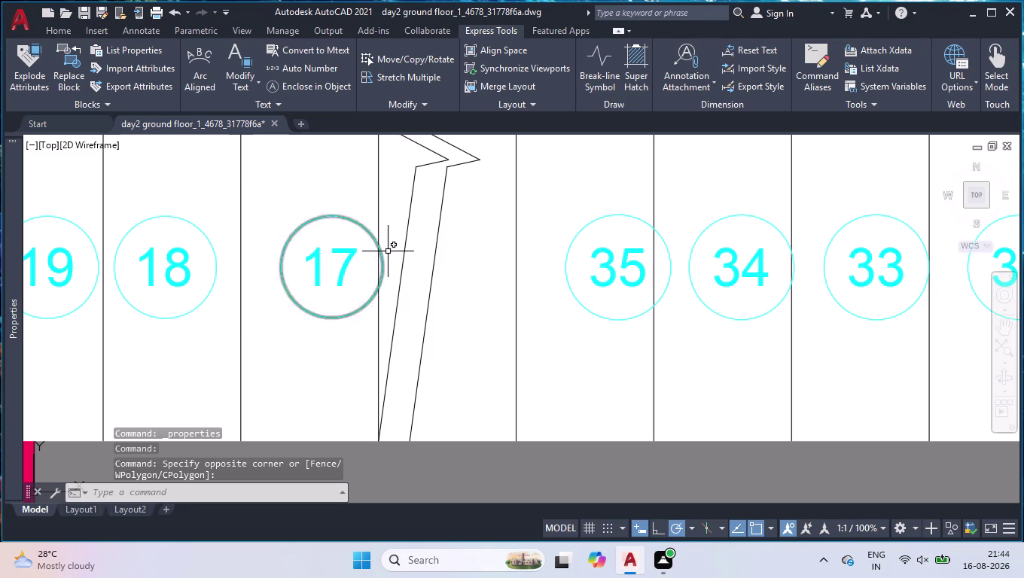
click(355, 208)
click(331, 270)
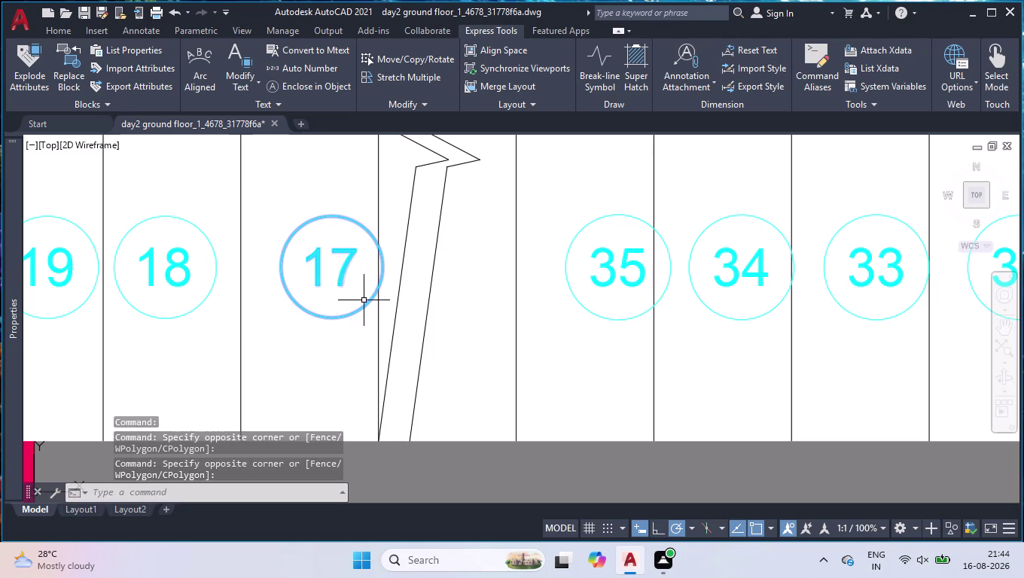
click(333, 315)
click(331, 269)
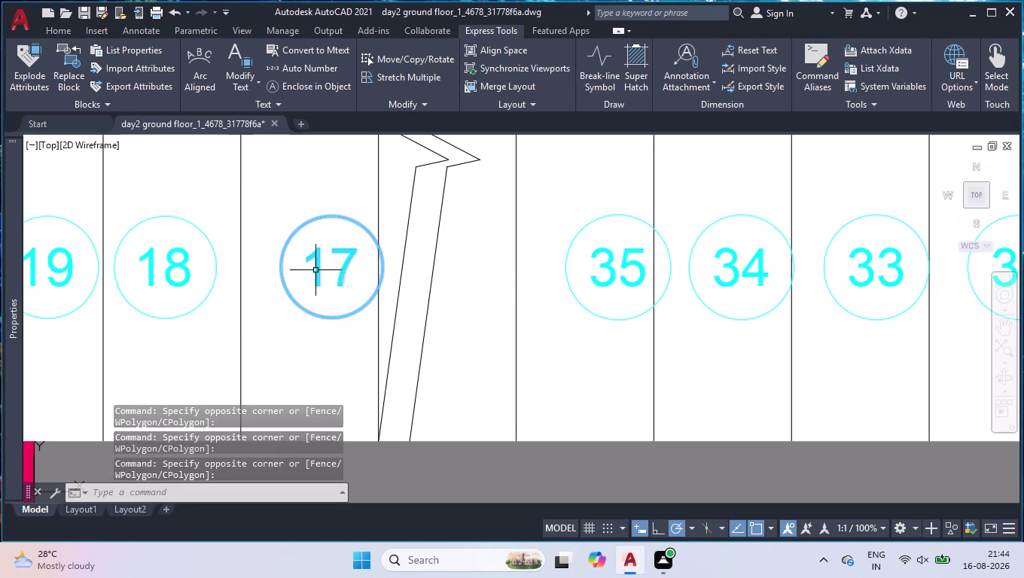
drag(315, 265, 315, 256)
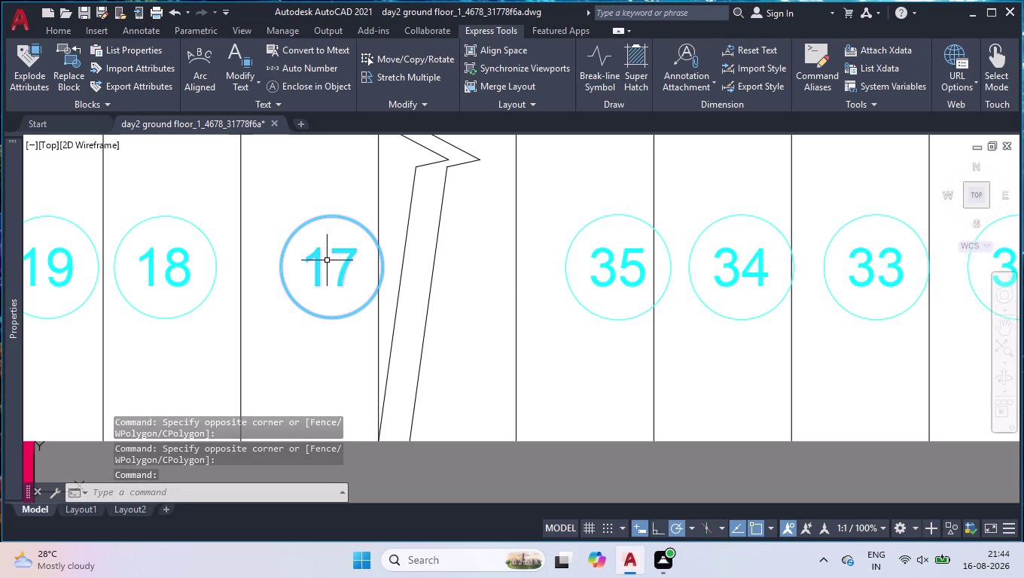
click(387, 207)
click(357, 270)
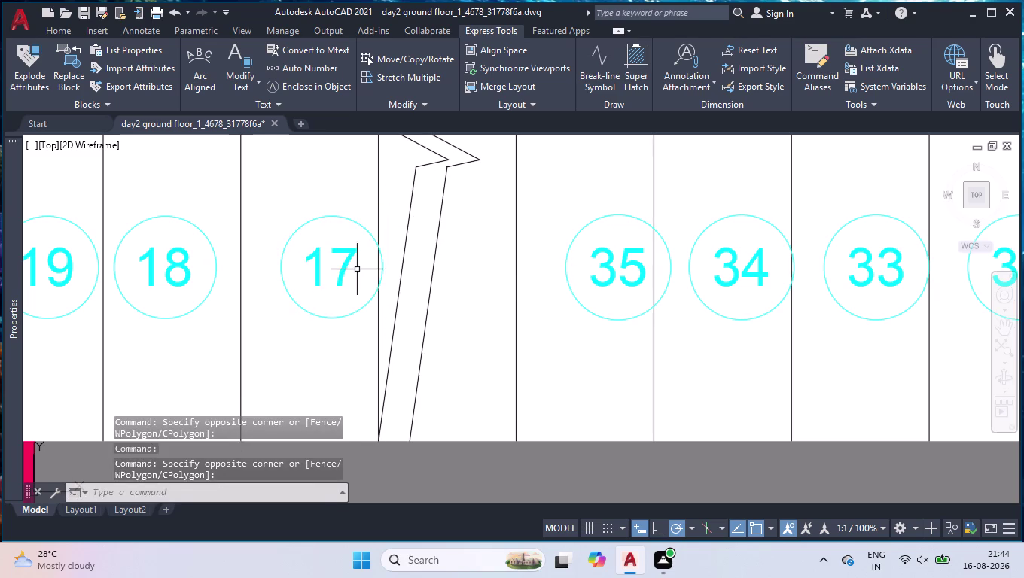
Zoom out to review the whole ground floor plan, then go to the Start page.
scroll(down, 3)
scroll(down, 3)
scroll(up, 3)
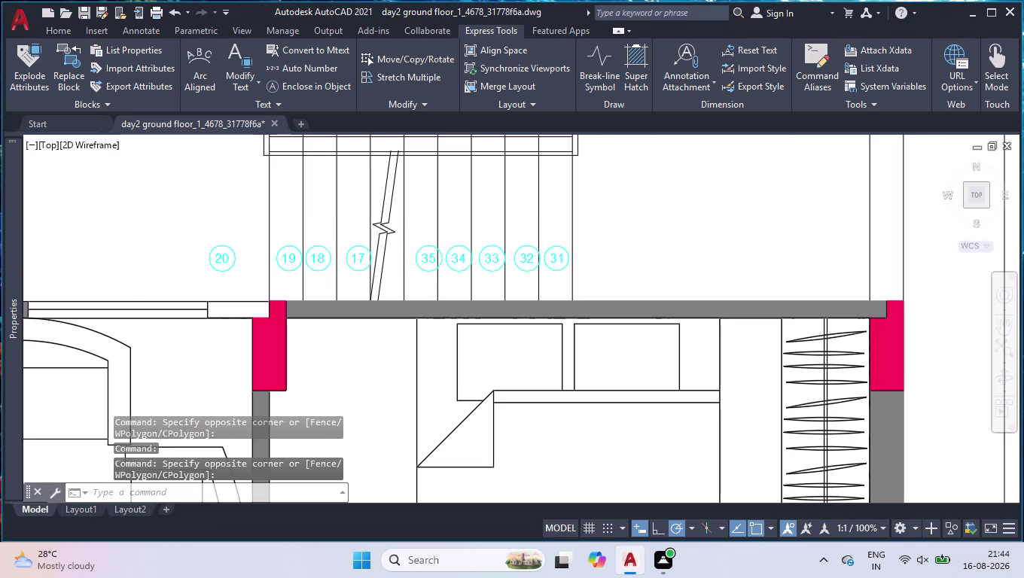
click(419, 257)
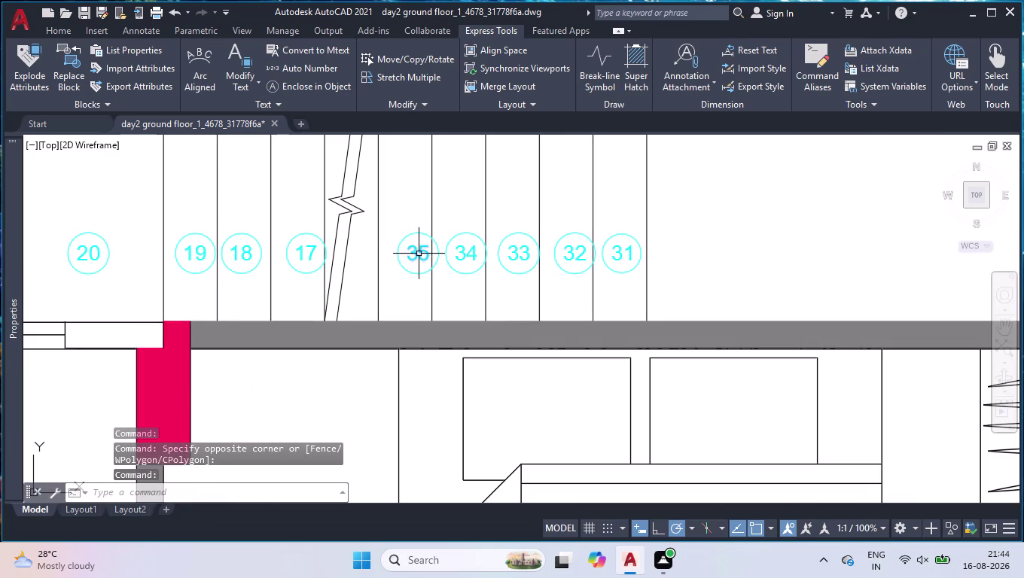
scroll(down, 3)
scroll(down, 3)
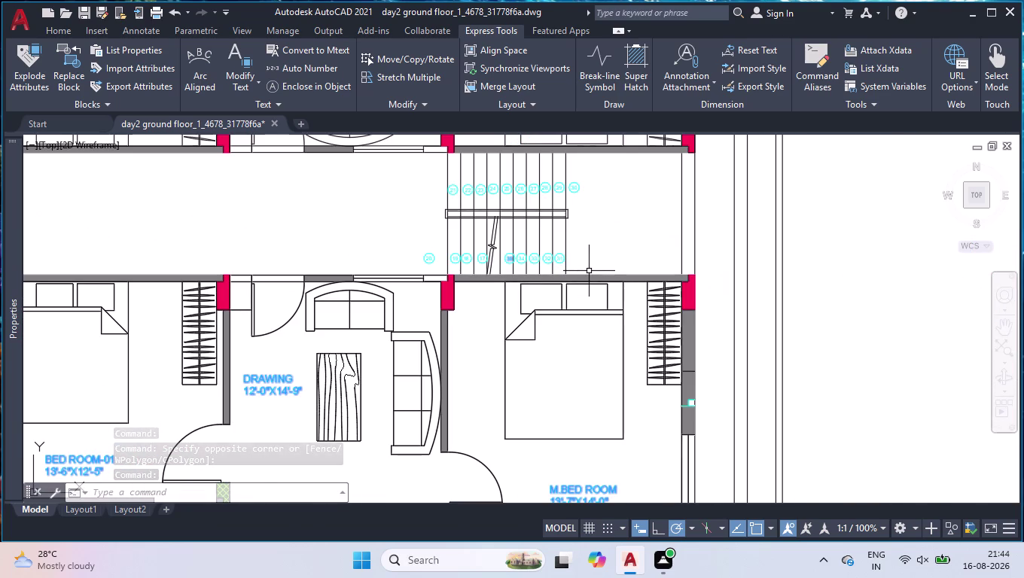
scroll(down, 3)
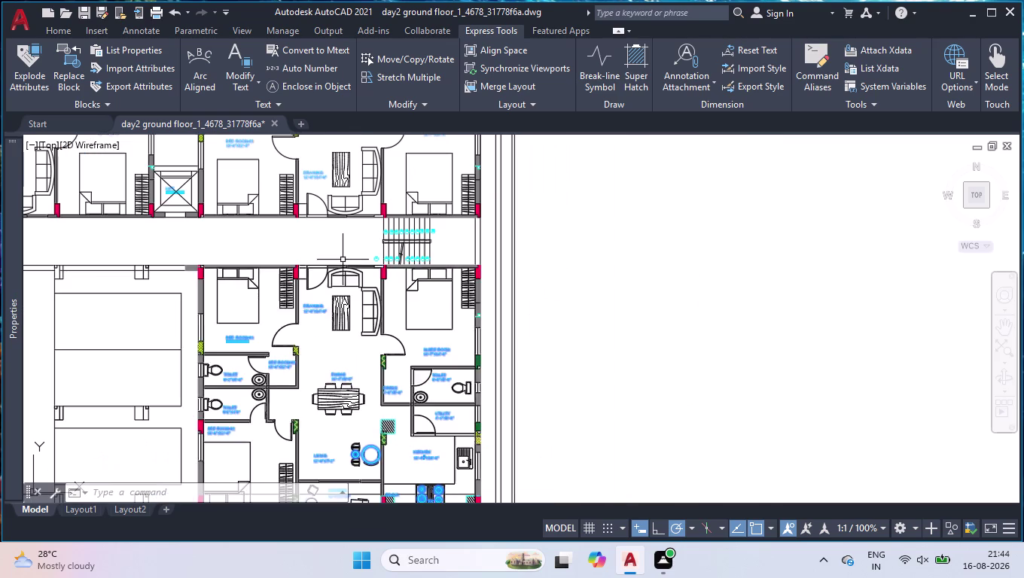
scroll(down, 3)
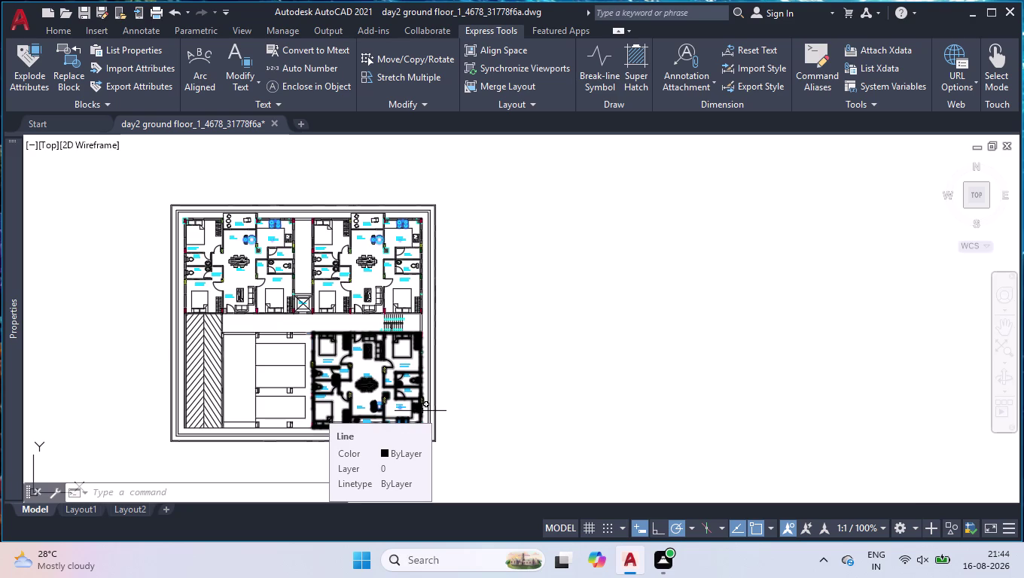
scroll(up, 3)
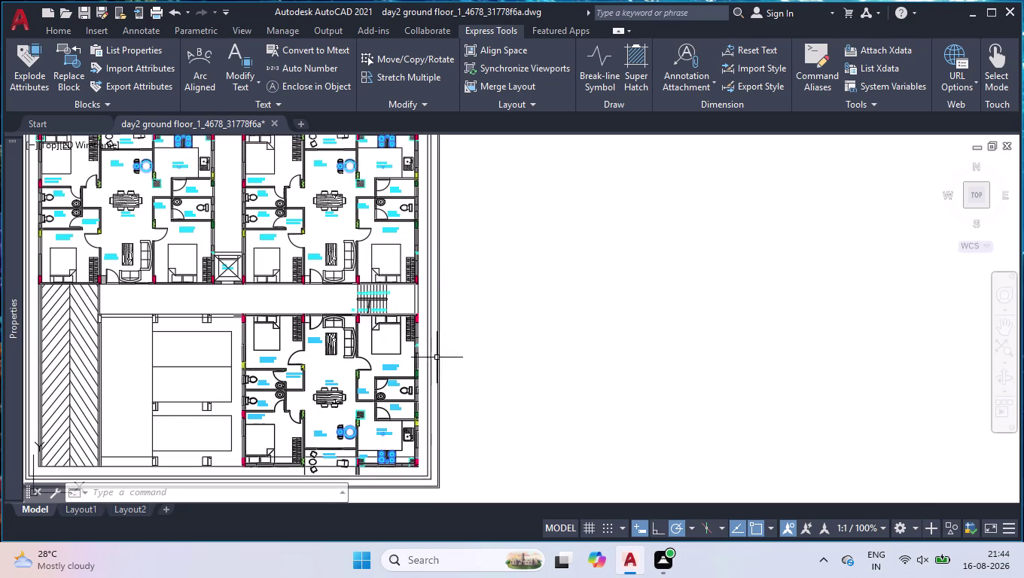
scroll(up, 3)
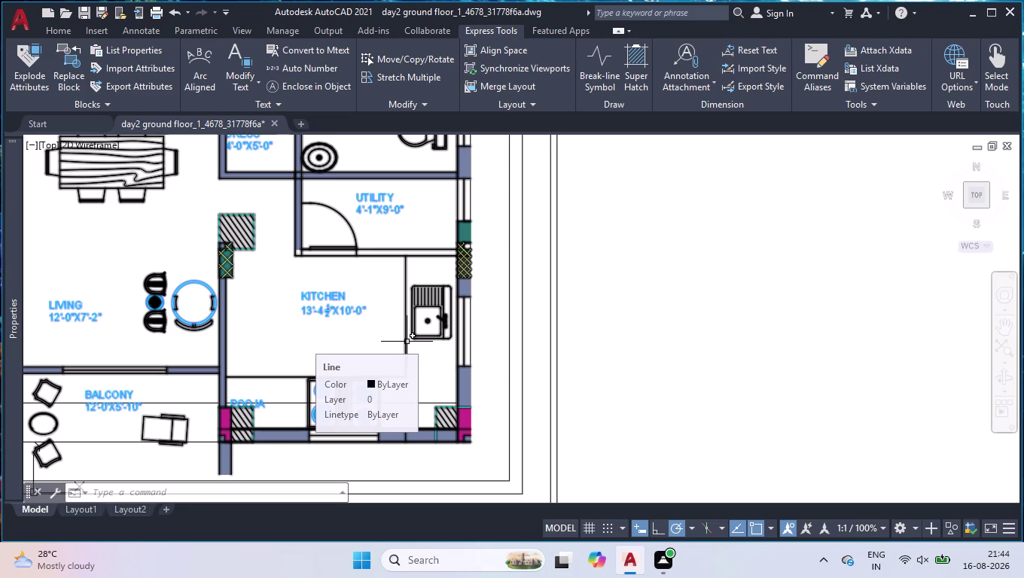
scroll(down, 3)
scroll(down, 3)
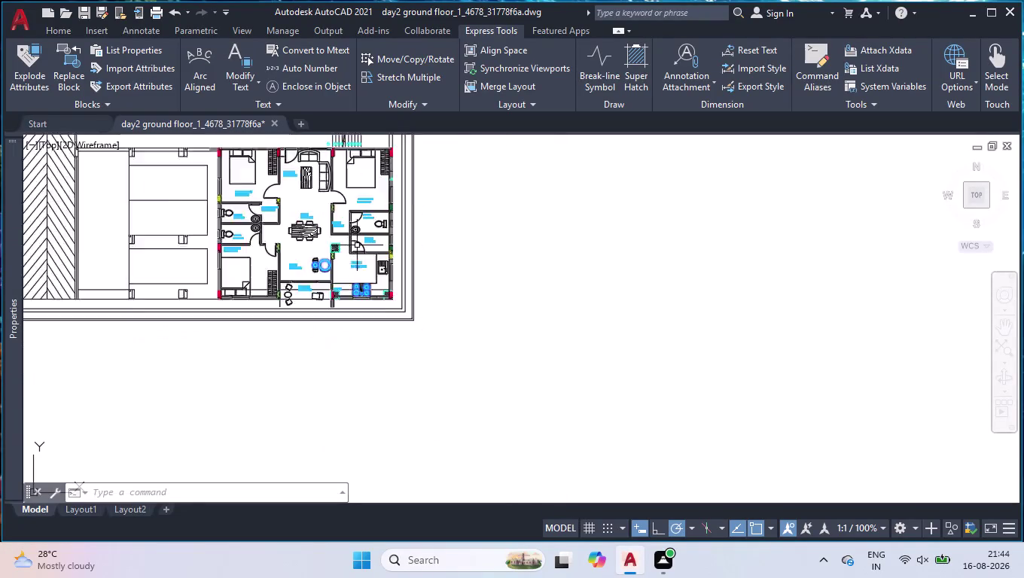
scroll(down, 3)
scroll(up, 3)
scroll(up, 3)
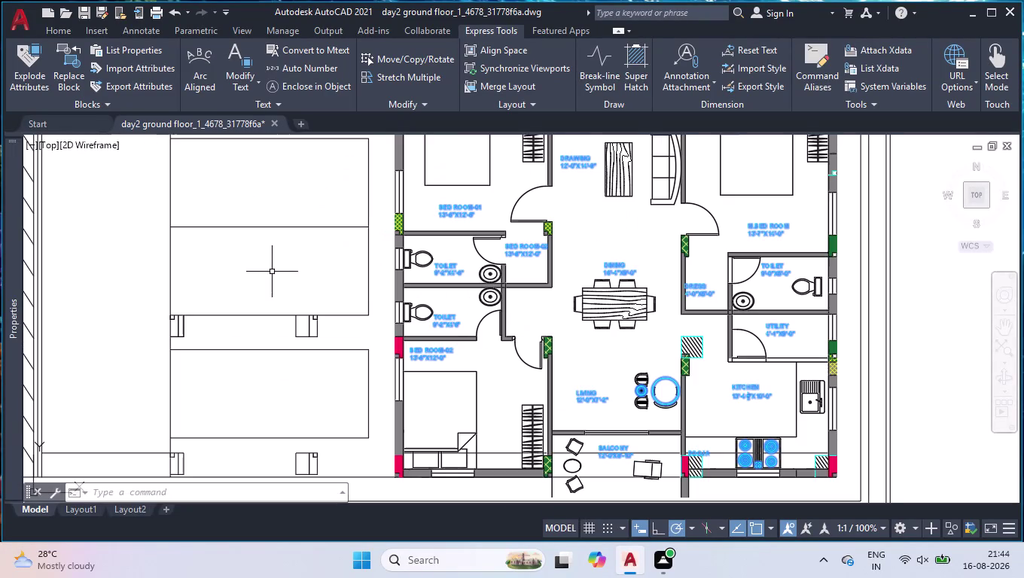
click(66, 127)
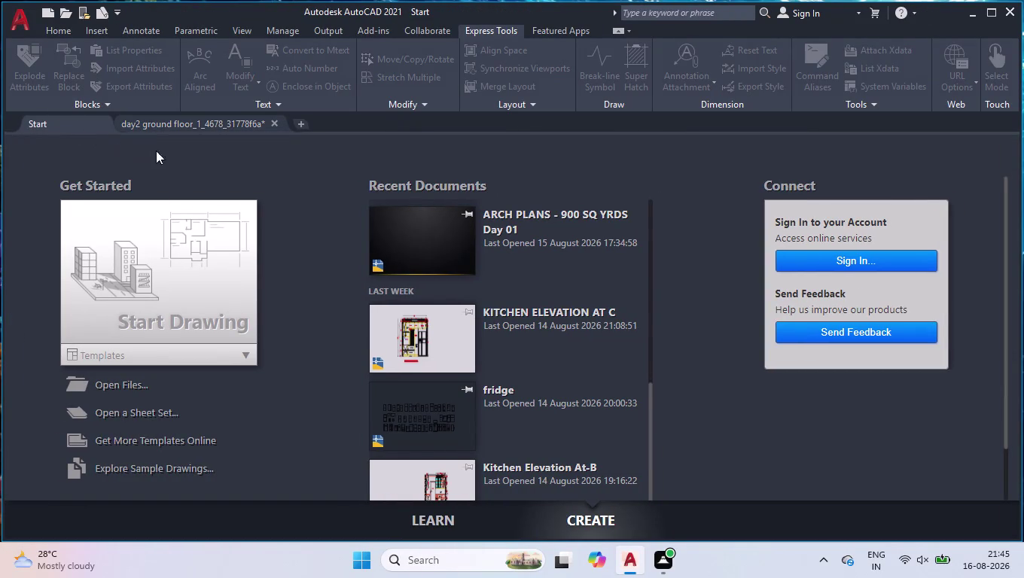
Reopen 'day2 ground floor_1_4678_31778f6a' from the Recent Documents list.
scroll(down, 3)
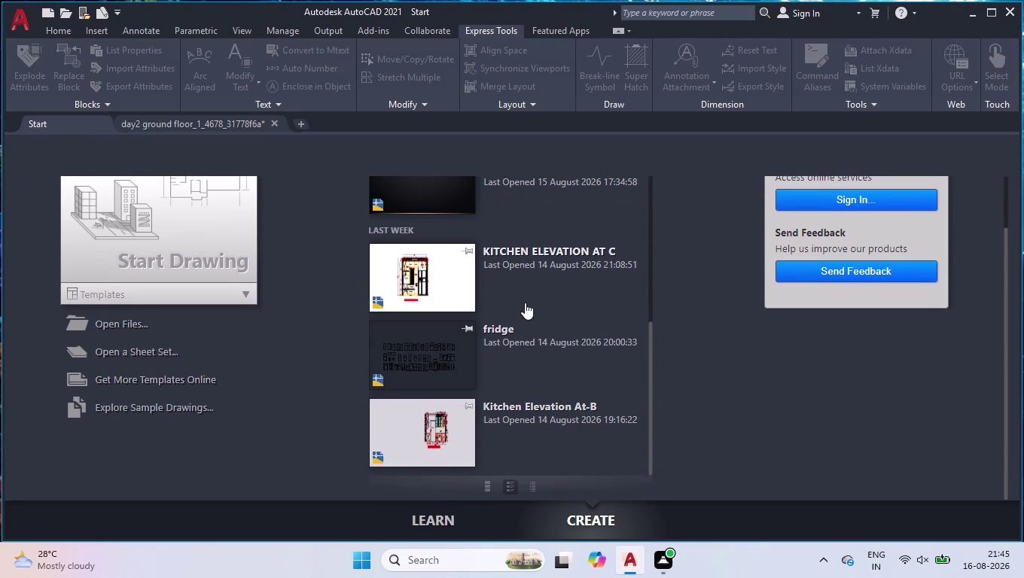
scroll(down, 3)
scroll(up, 3)
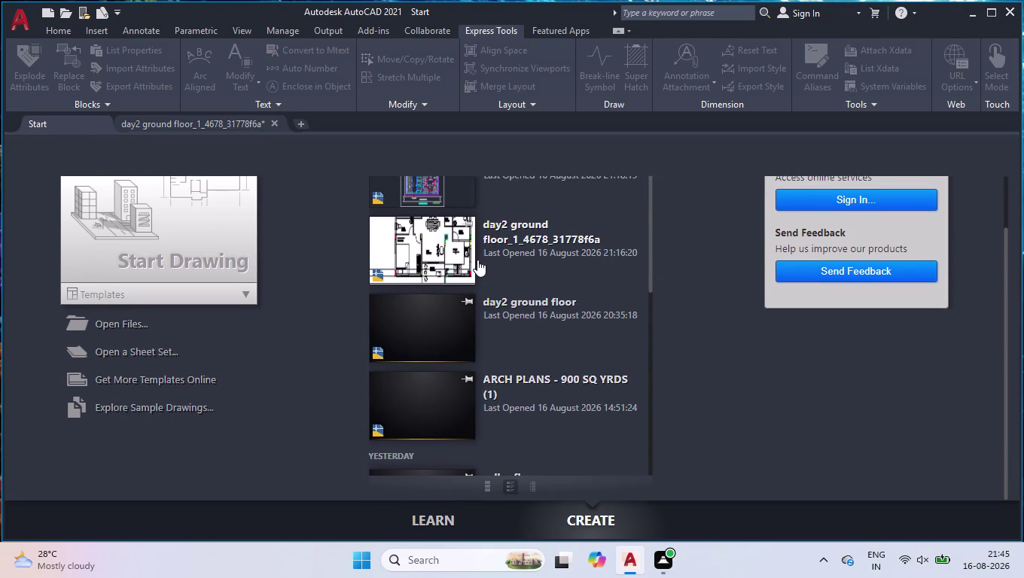
scroll(up, 3)
click(251, 132)
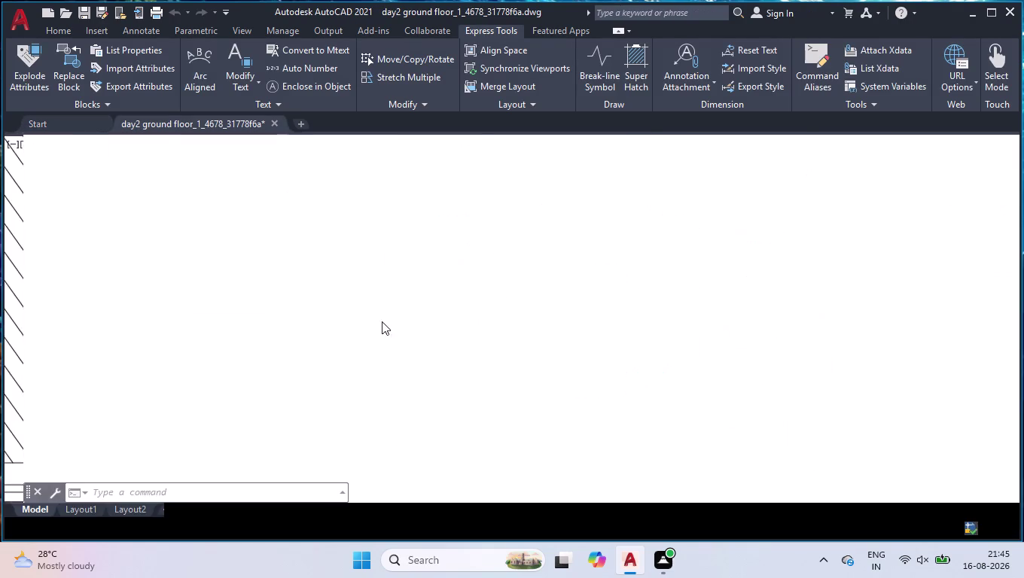